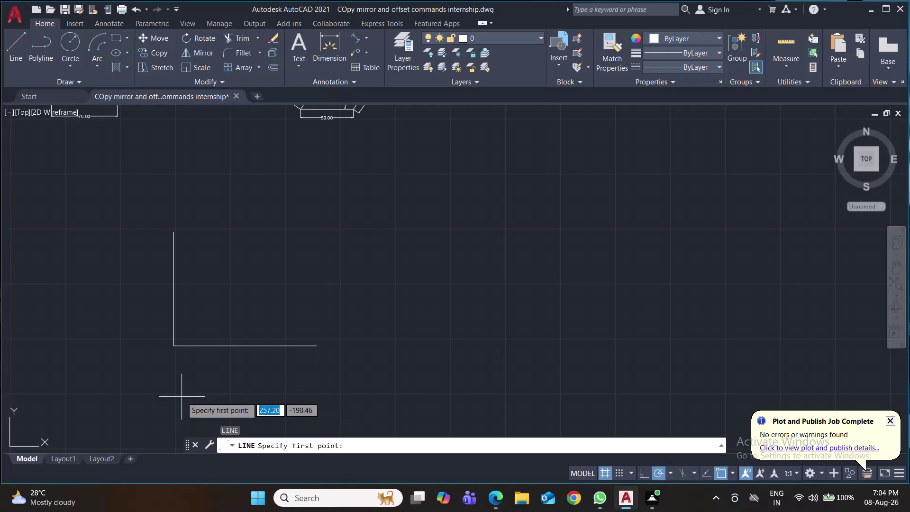
Draw a 50-unit line at 30° from the corner of the right-angle lines.
click(170, 347)
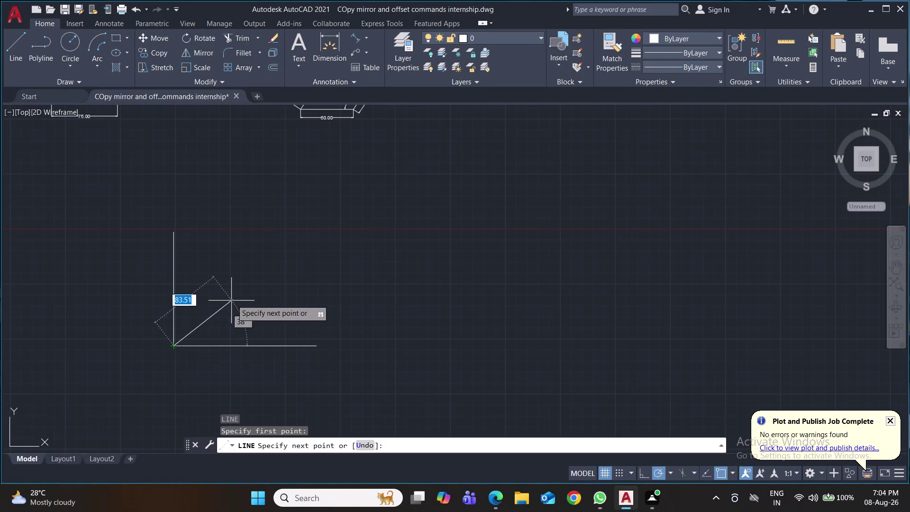
text(@)
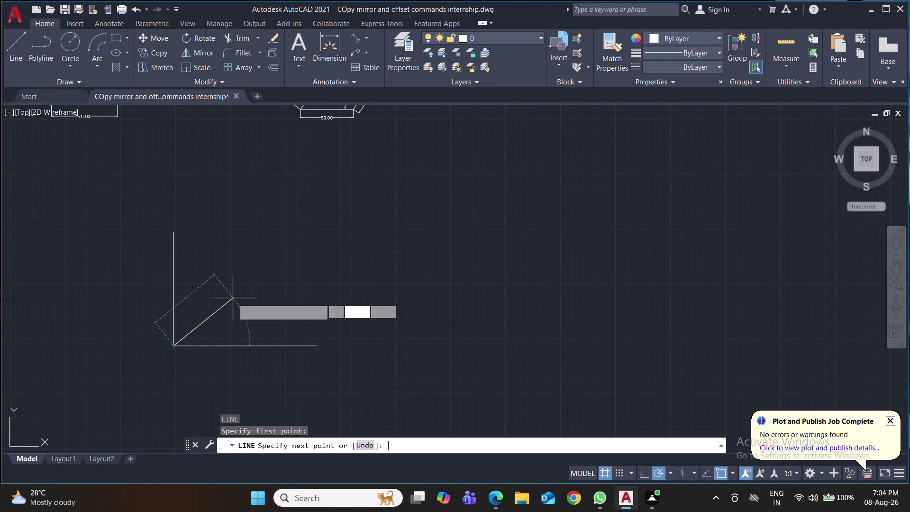
text(50)
key(Tab)
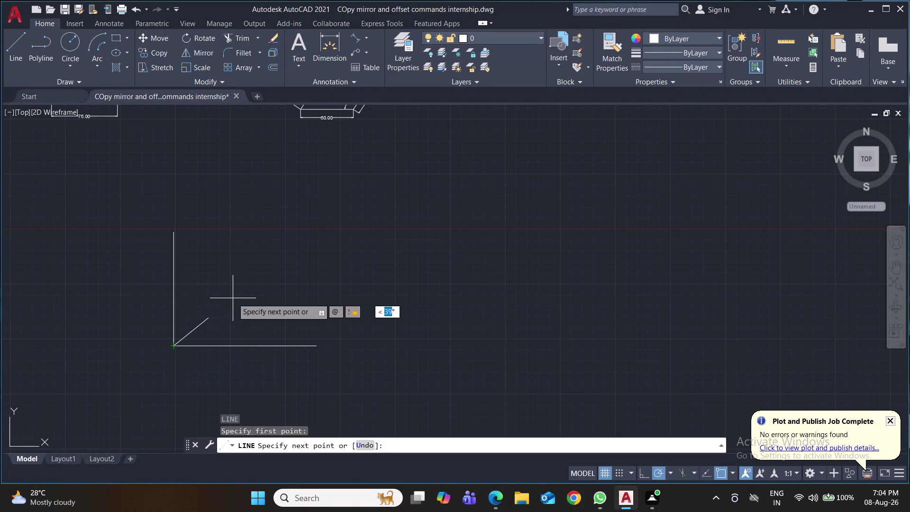
text(30)
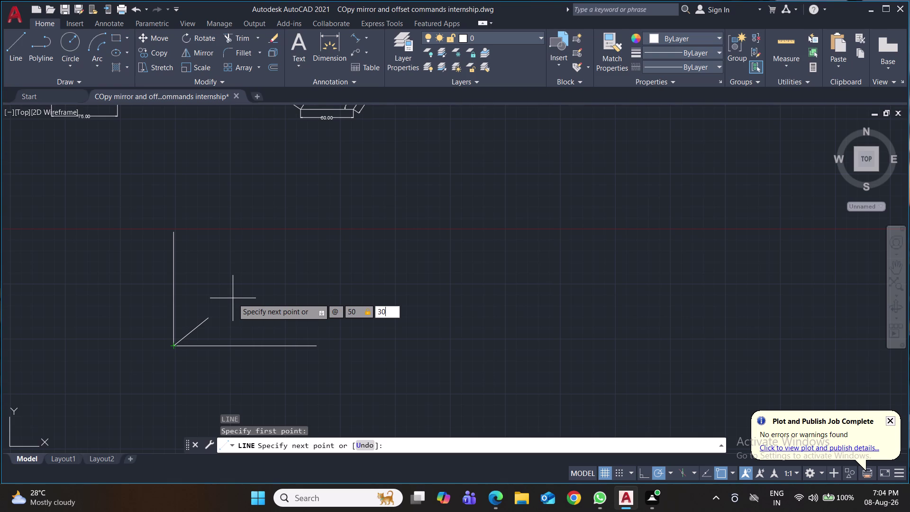
key(Return)
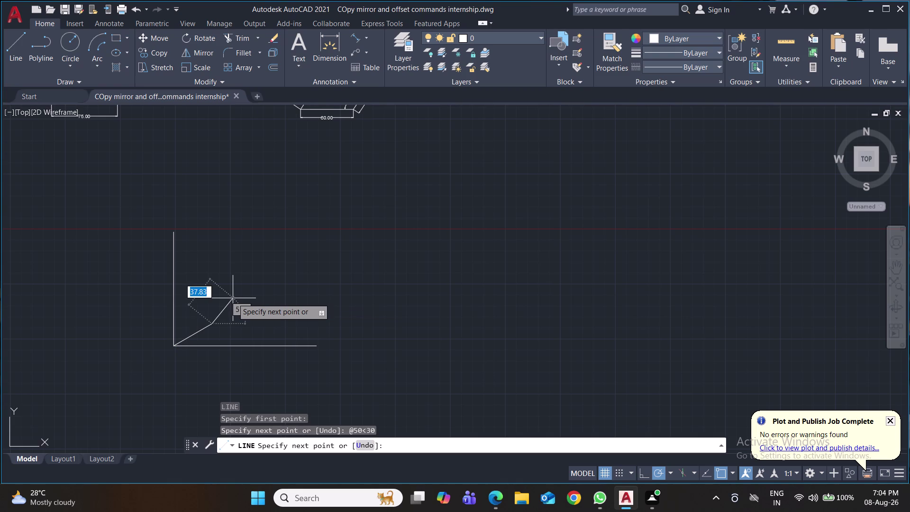
key(Return)
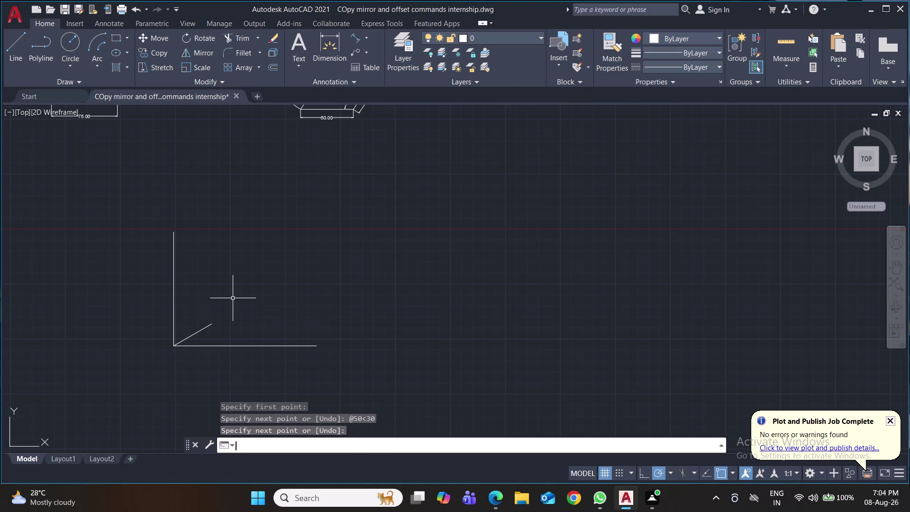
click(369, 39)
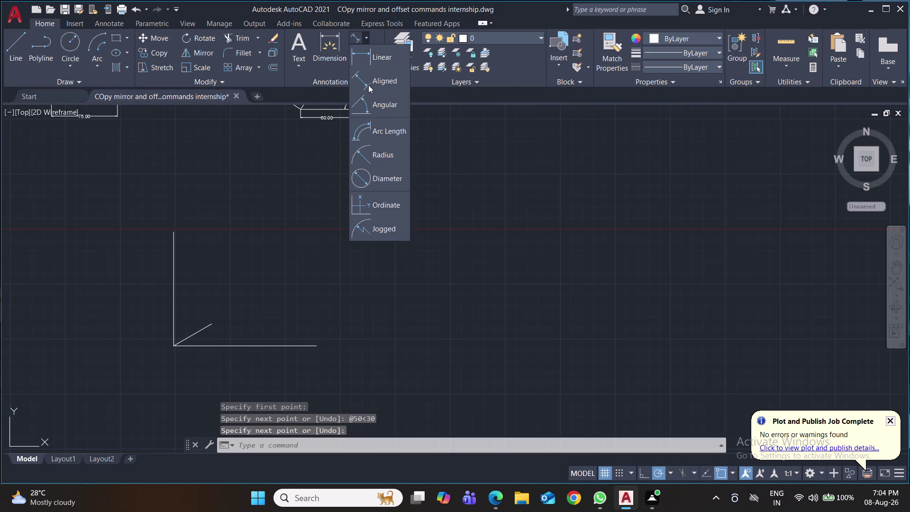
Add a 30° angular dimension between the slanted and horizontal lines.
click(369, 108)
click(203, 330)
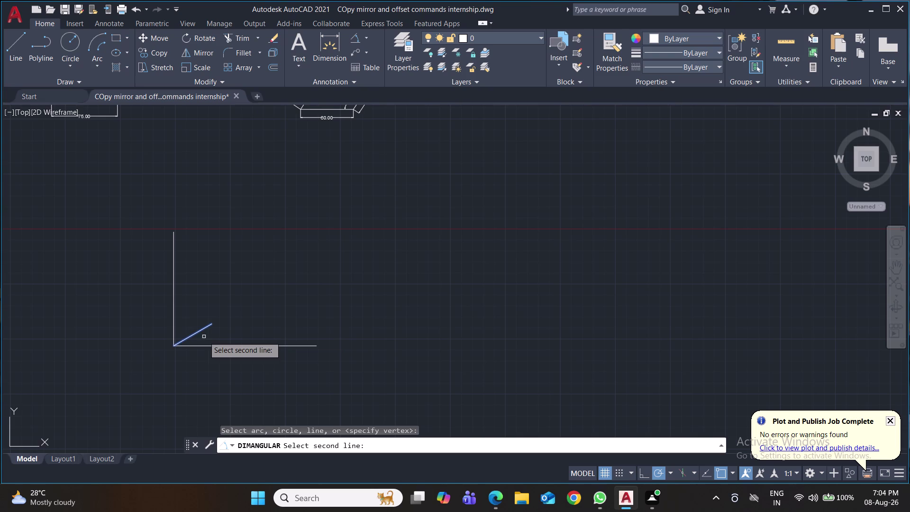
click(207, 347)
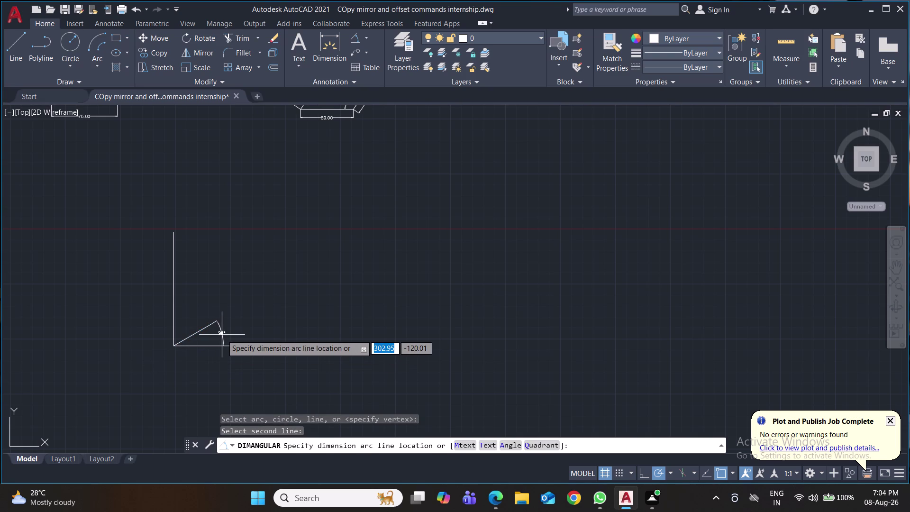
click(222, 334)
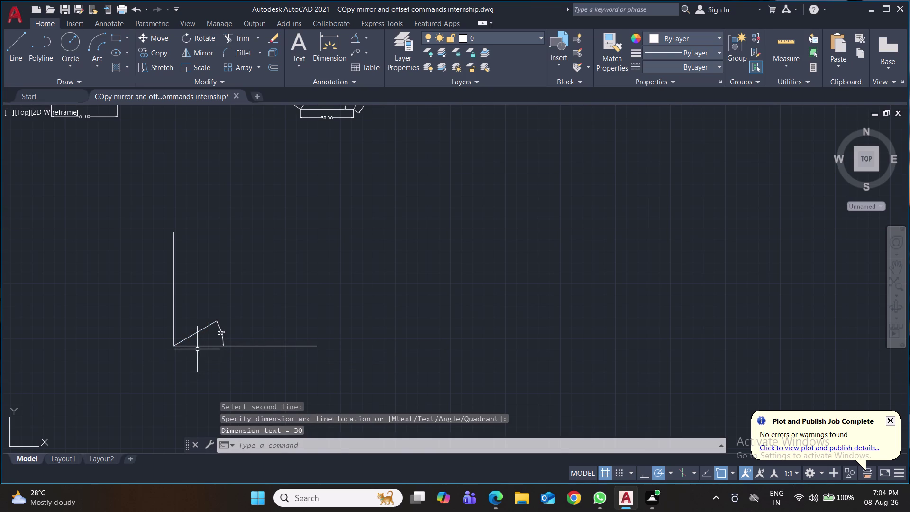
Add a 60° angular dimension between the slanted and vertical lines, then save.
key(space)
click(197, 331)
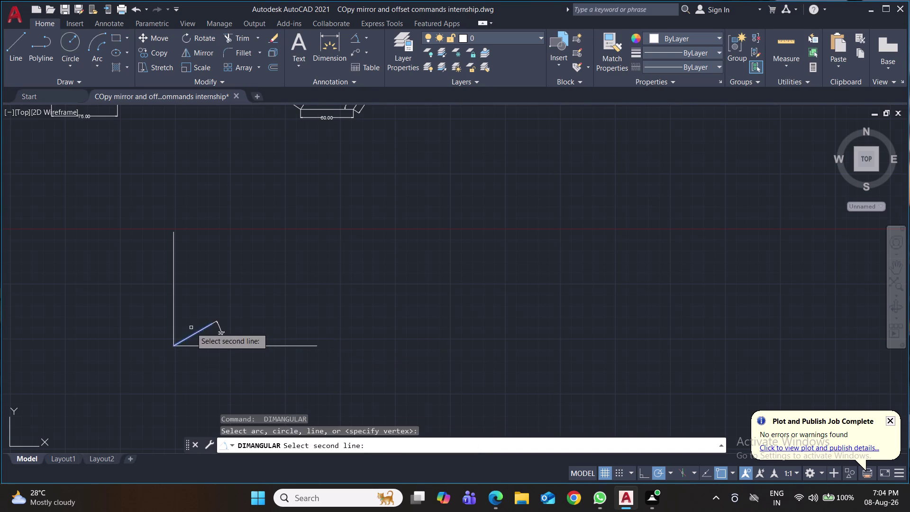
click(175, 316)
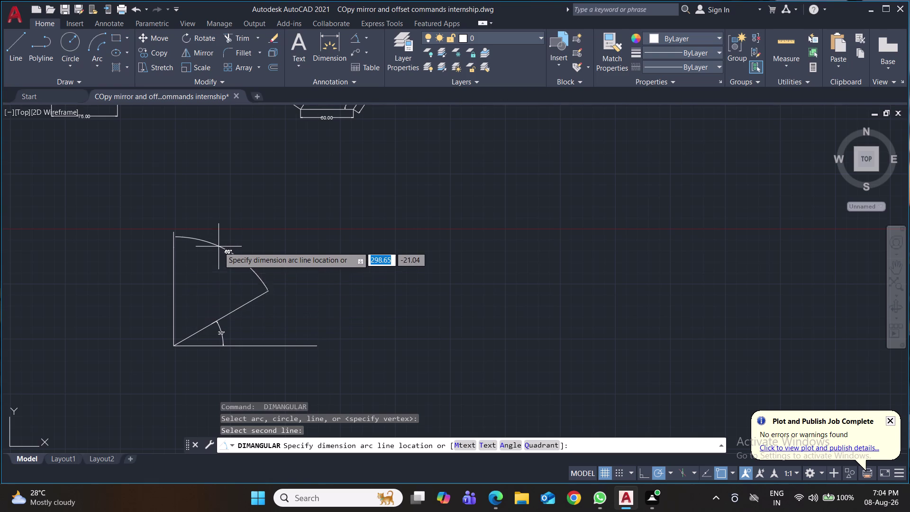
click(230, 229)
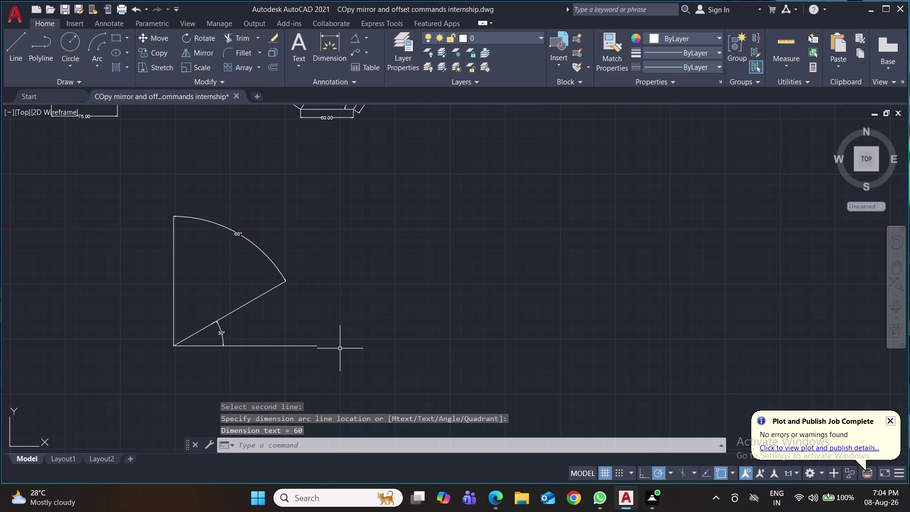
key(ctrl+s)
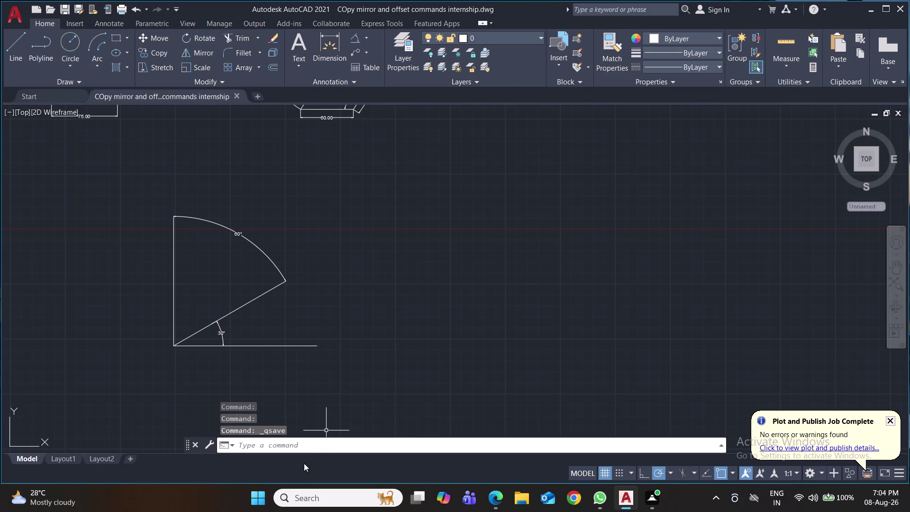
Delete the horizontal line of the angle sketch.
middle_drag(388, 355, 431, 271)
click(356, 261)
key(BackSpace)
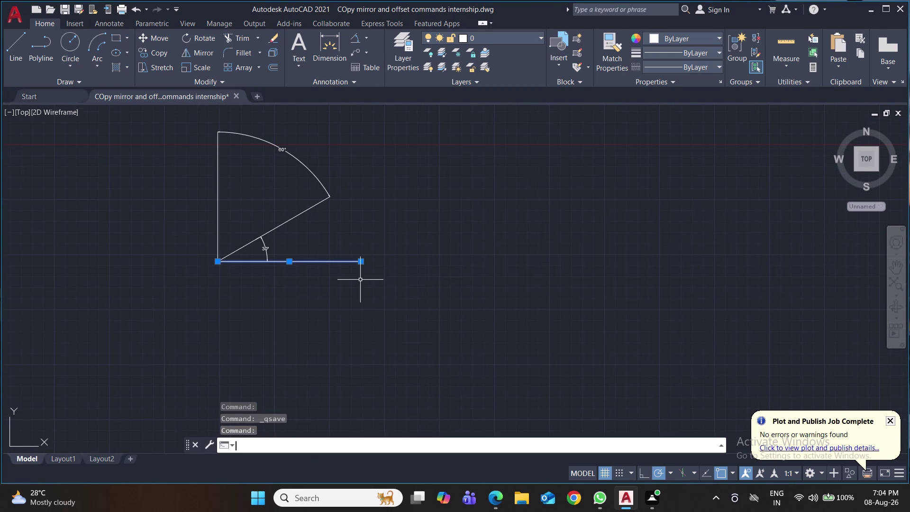
key(Delete)
key(Delete)
click(376, 285)
key(Delete)
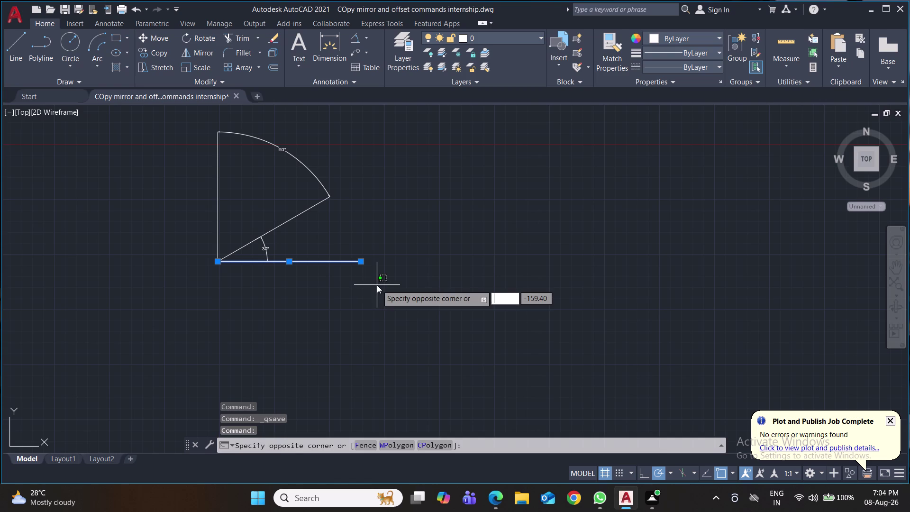
key(Escape)
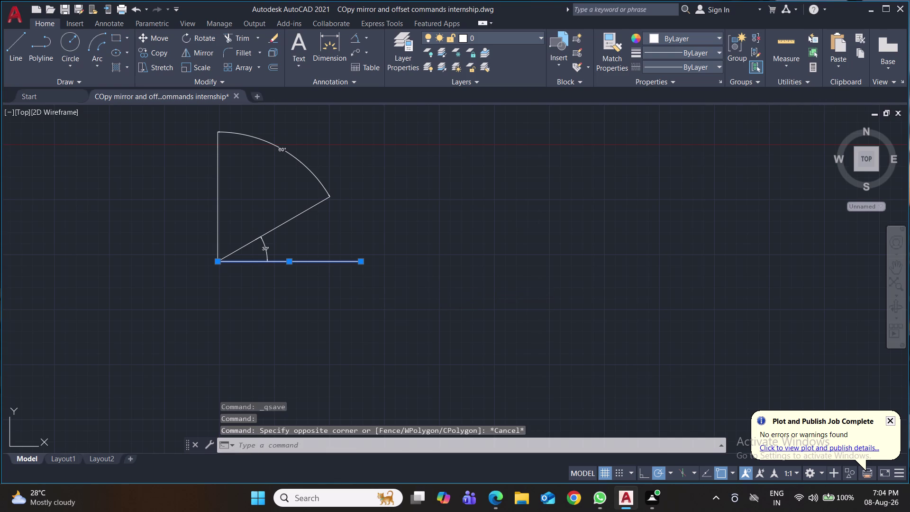
key(Delete)
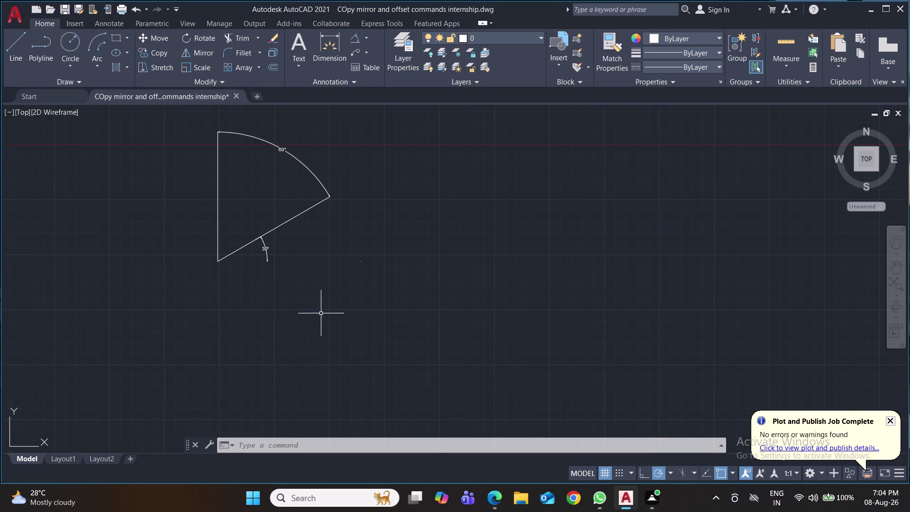
Window-select the rest of the angle sketch and its dimensions, and erase it.
middle_drag(296, 320, 446, 296)
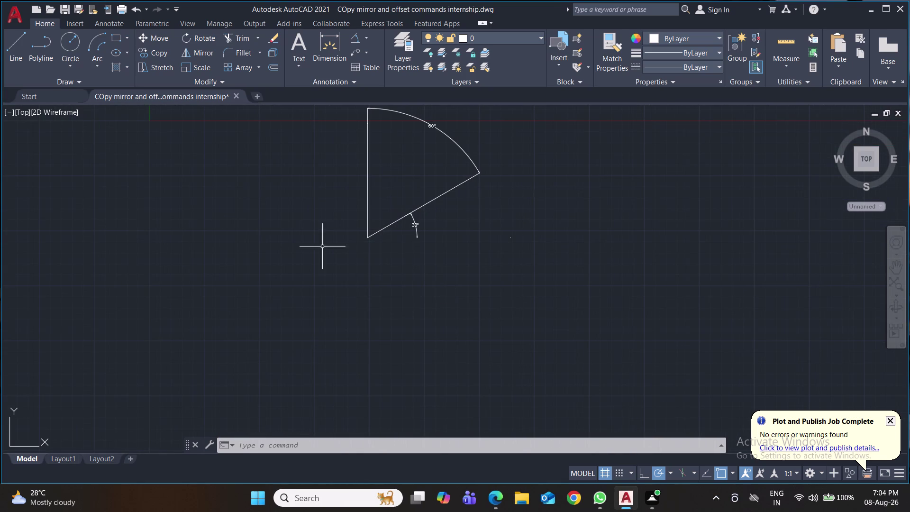
click(24, 47)
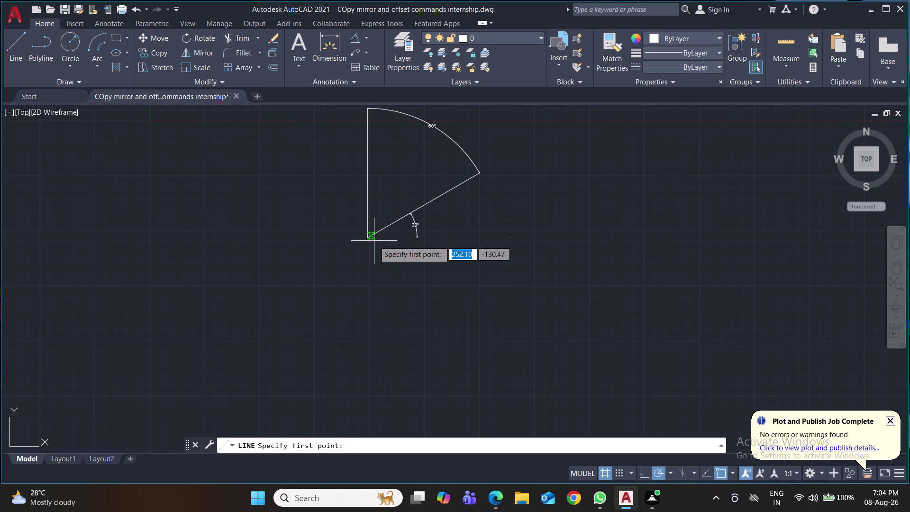
click(366, 238)
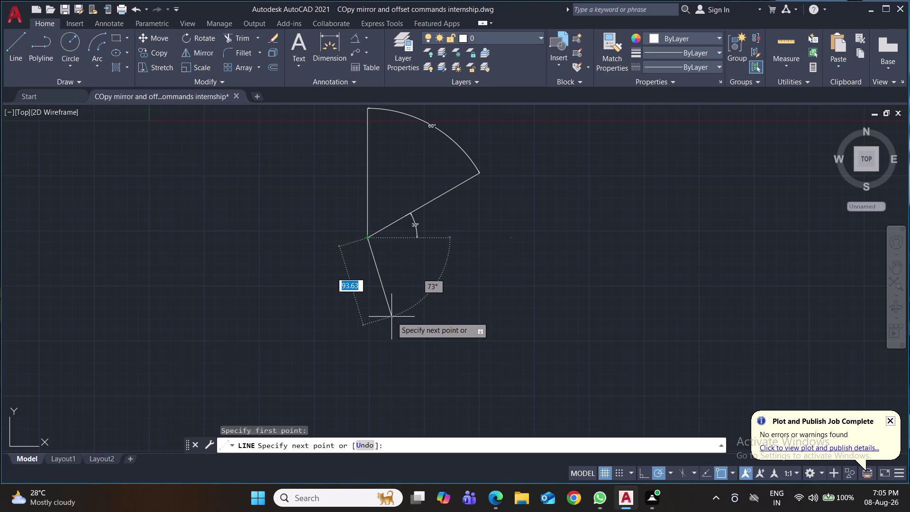
key(Escape)
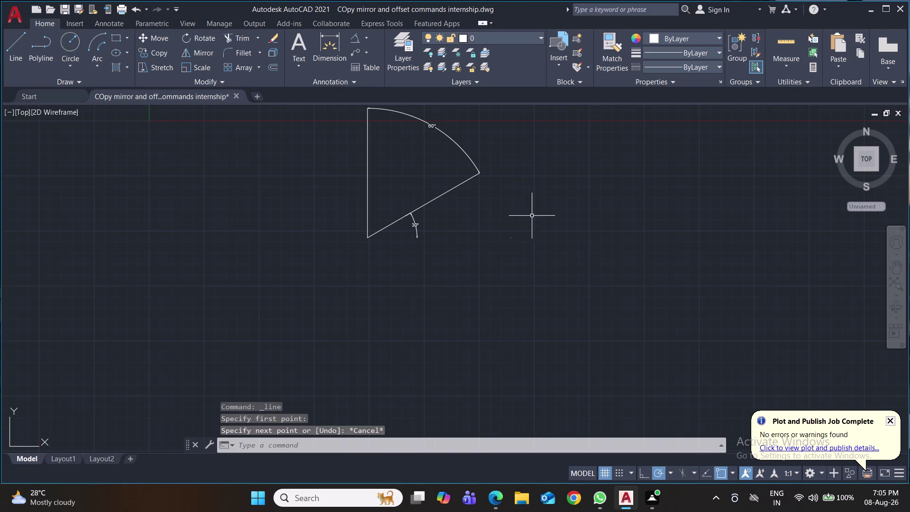
middle_drag(515, 174, 519, 365)
middle_drag(521, 331, 510, 278)
drag(509, 238, 508, 247)
click(305, 362)
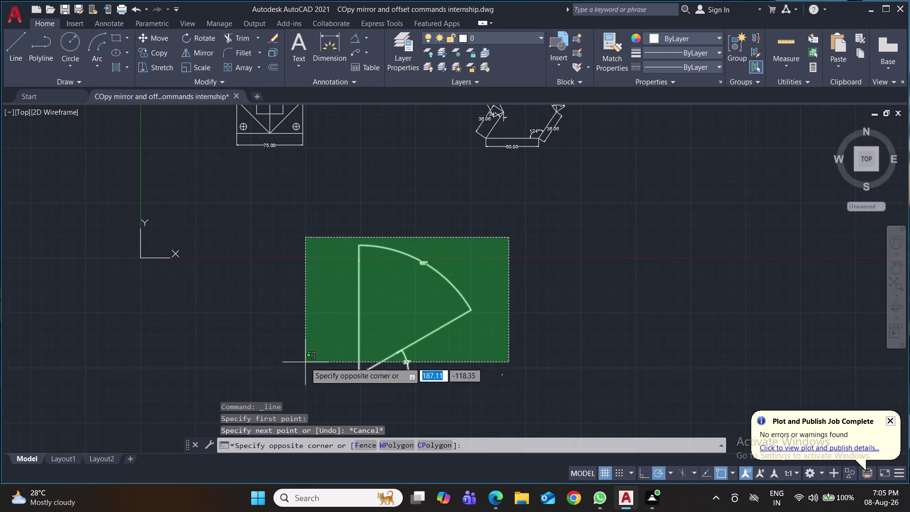
key(Delete)
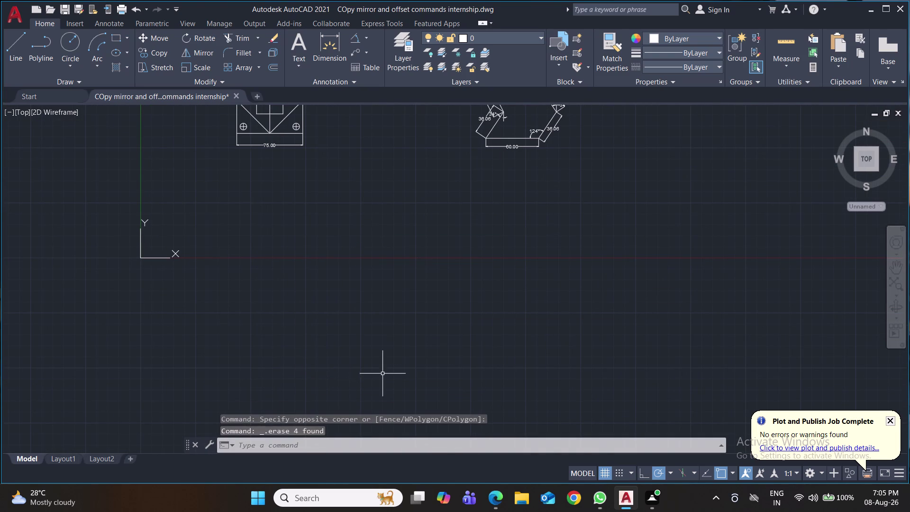
Draw a new vertical line with a horizontal line extending right from its bottom.
middle_drag(386, 374, 345, 308)
middle_drag(405, 335, 400, 322)
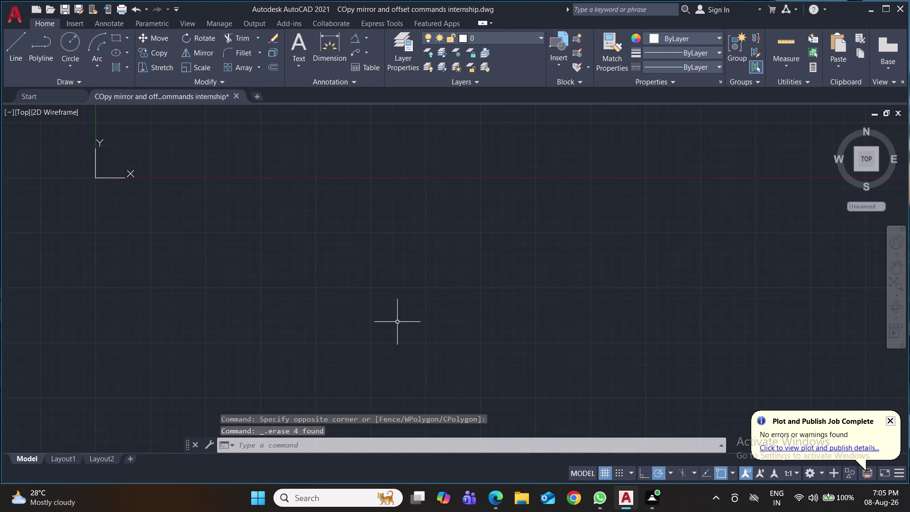
key(l)
key(Return)
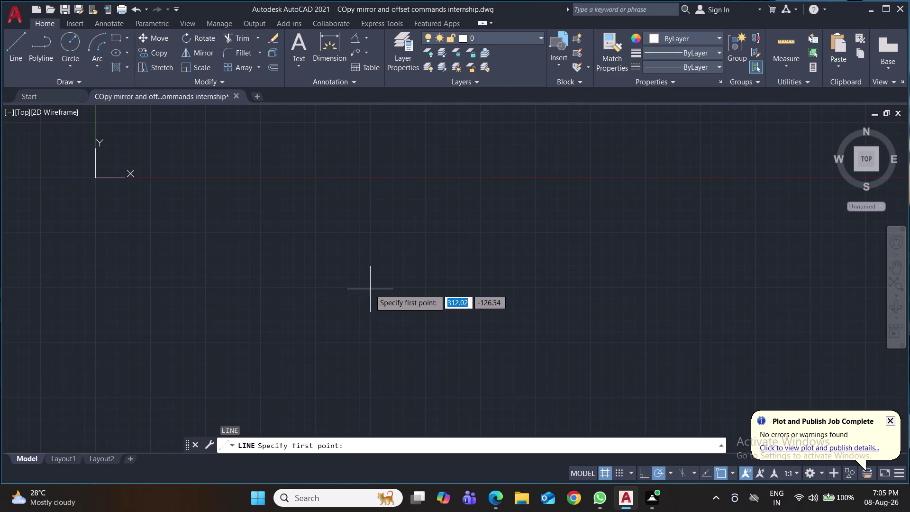
click(369, 289)
click(374, 400)
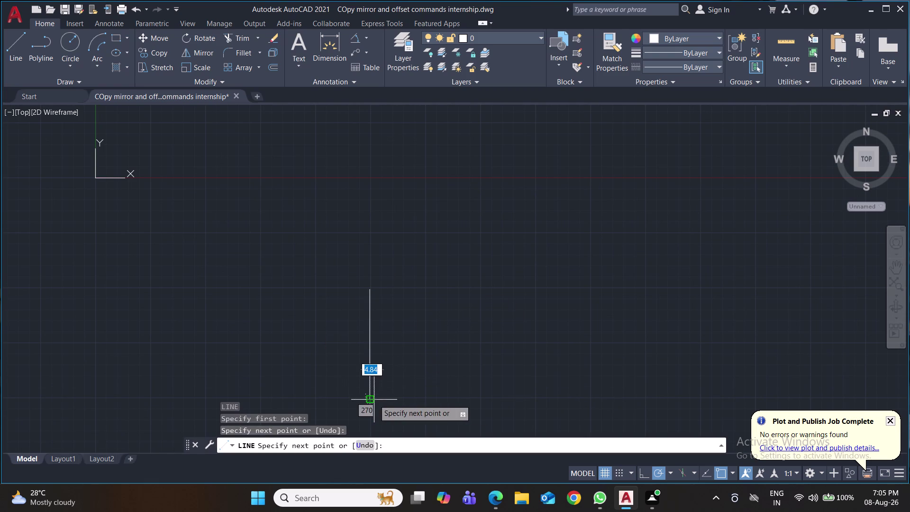
click(485, 397)
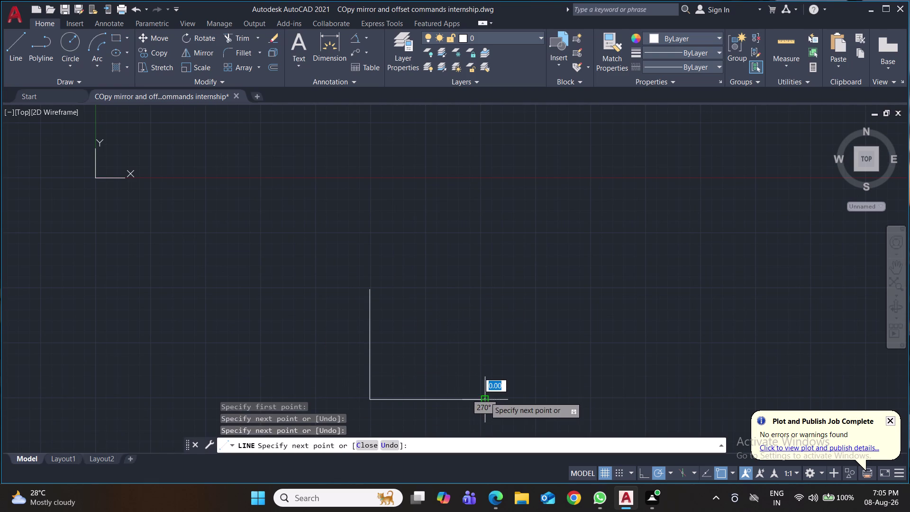
key(Return)
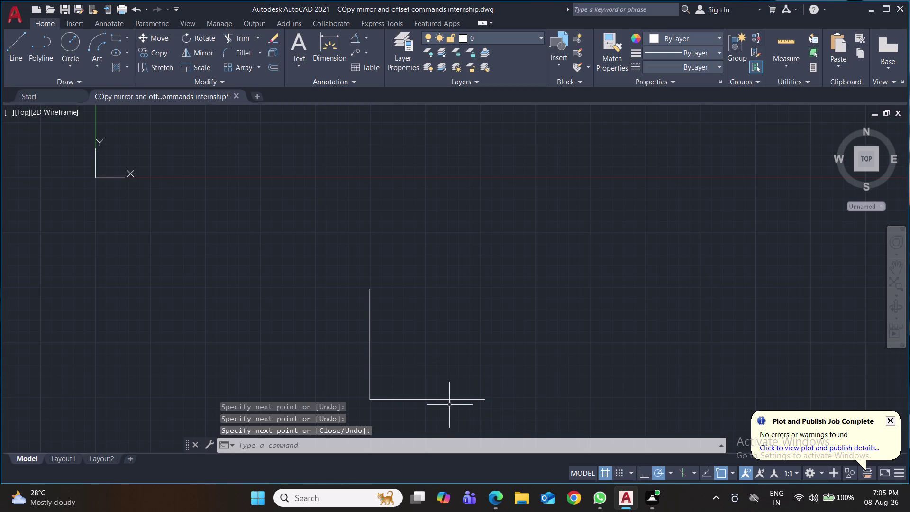
key(l)
key(Return)
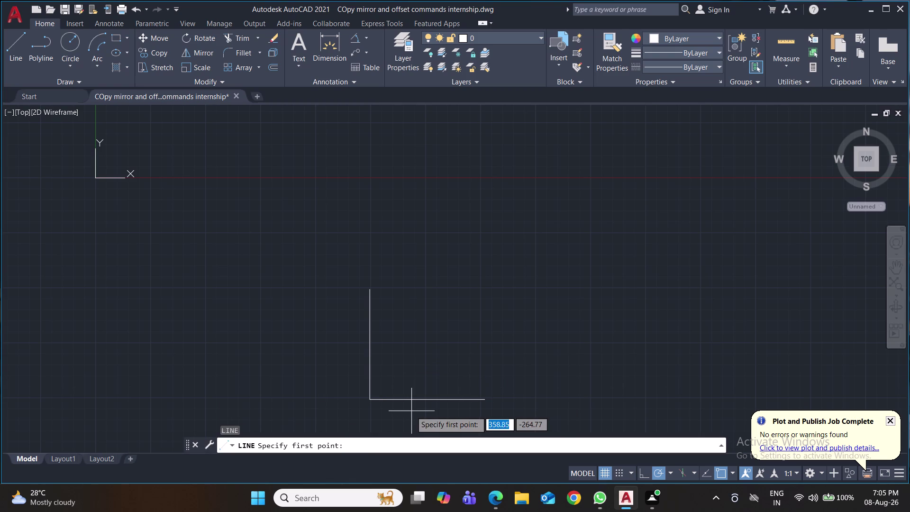
click(372, 398)
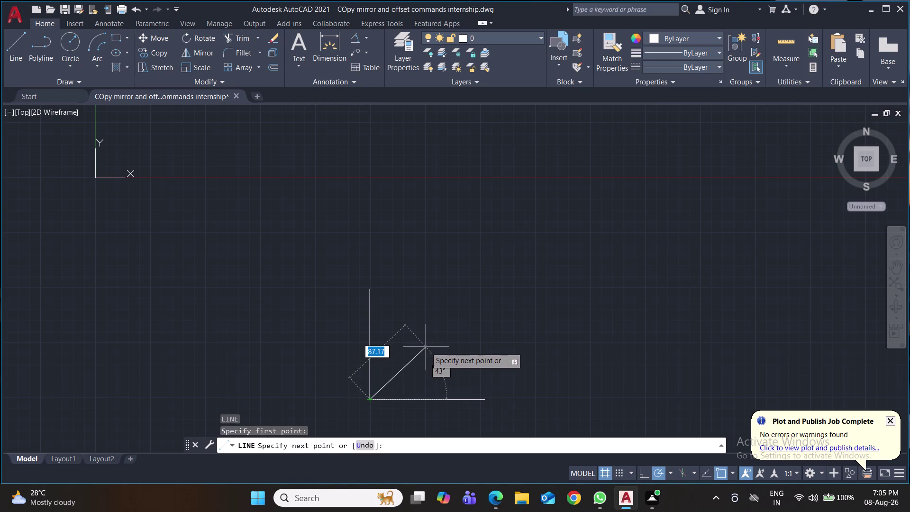
key(shift+at)
text(51)
key(Tab)
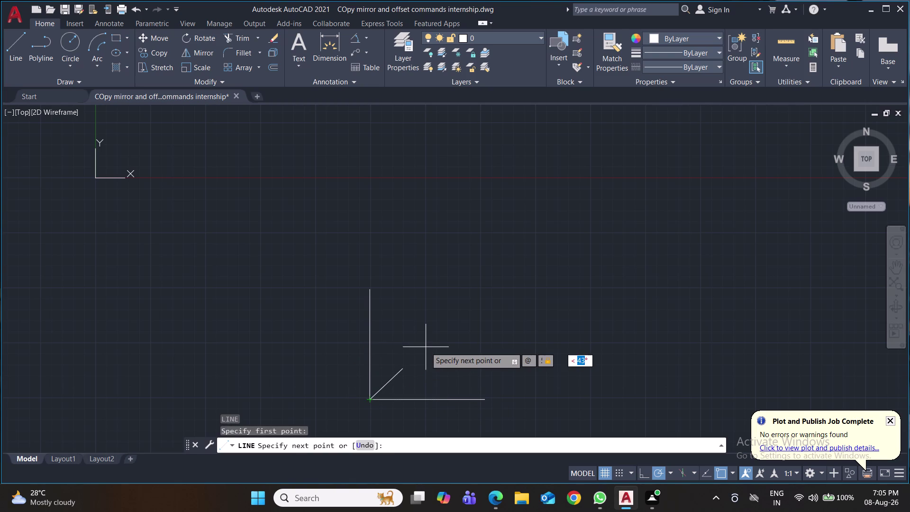
text(30)
key(Return)
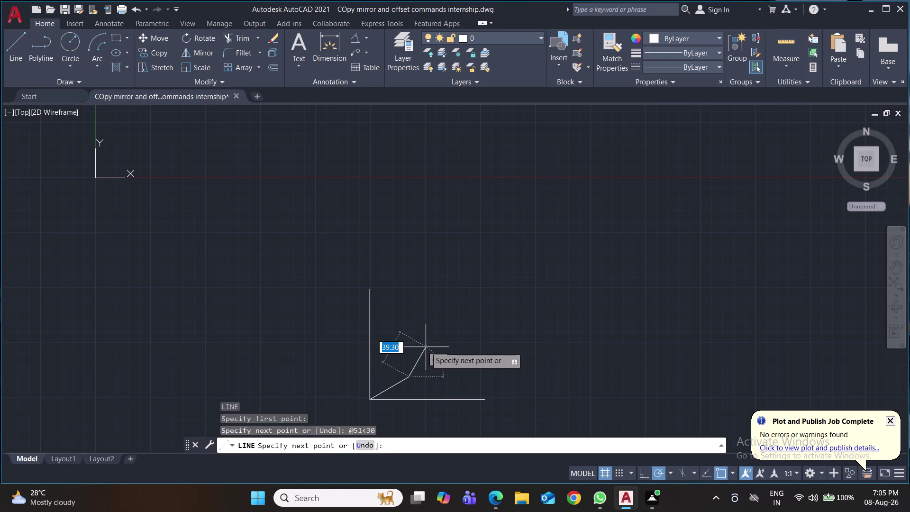
key(Return)
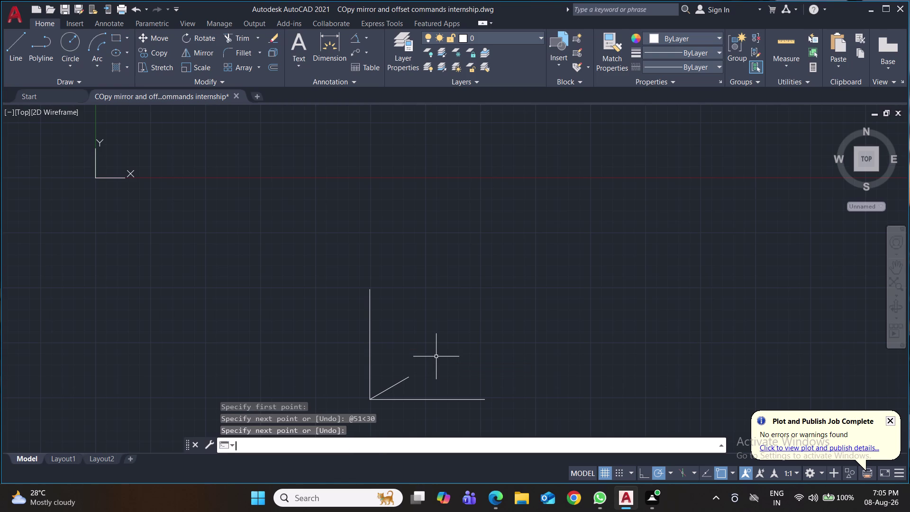
scroll(up, 3)
middle_drag(440, 381, 408, 267)
Label the slanted line with an aligned dimension reading 51.00.
scroll(up, 3)
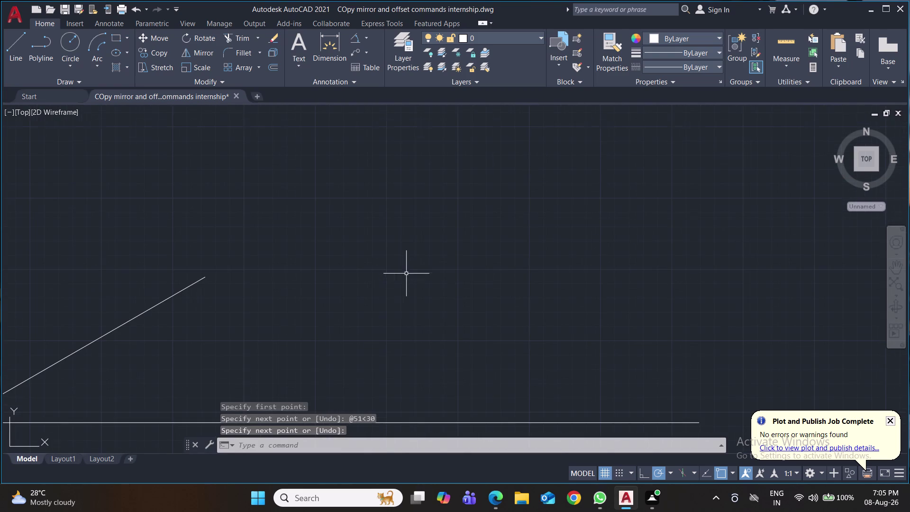
middle_drag(356, 304, 455, 282)
scroll(down, 3)
middle_click(456, 283)
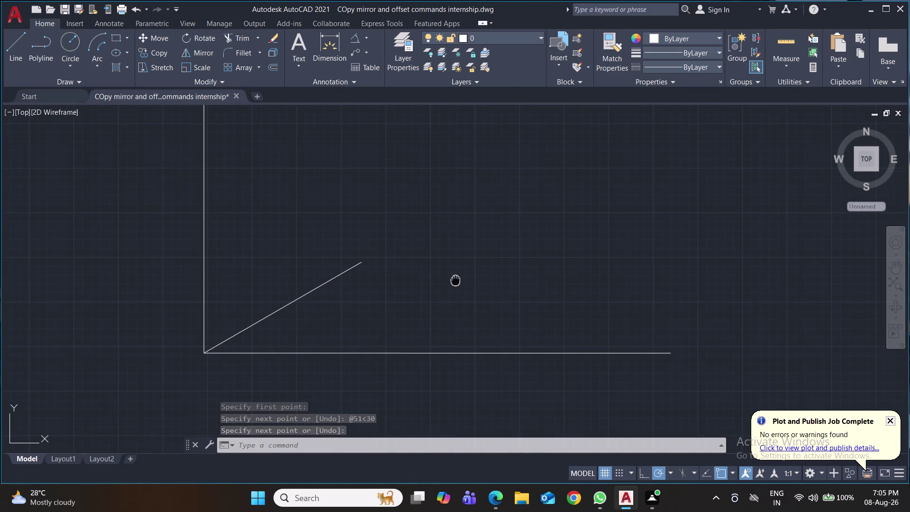
click(367, 36)
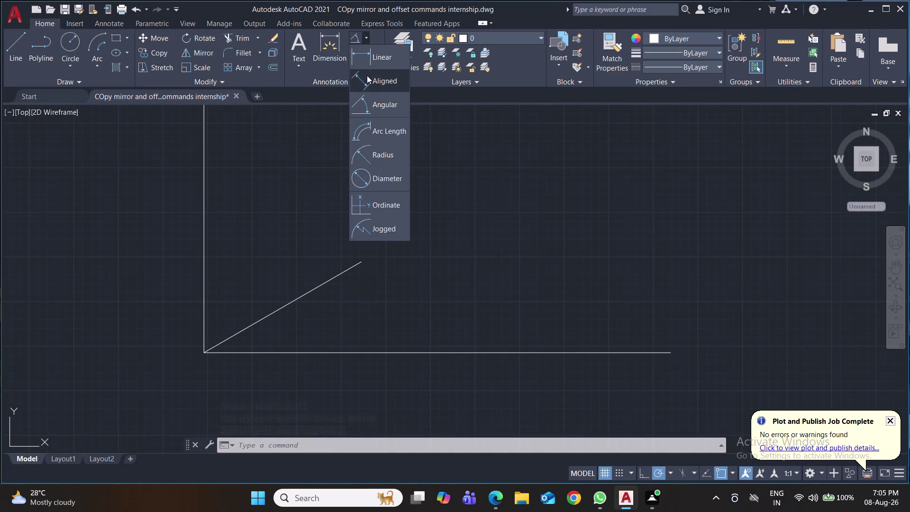
click(369, 79)
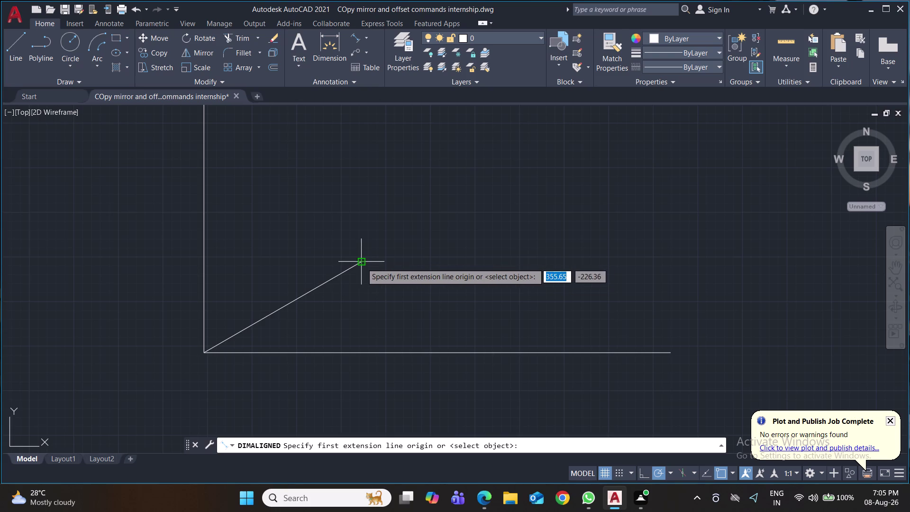
click(361, 263)
click(202, 352)
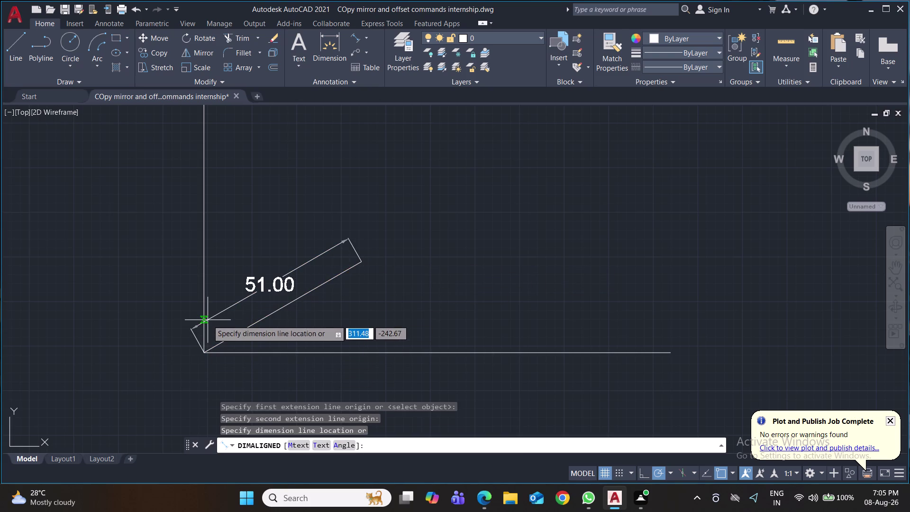
click(208, 320)
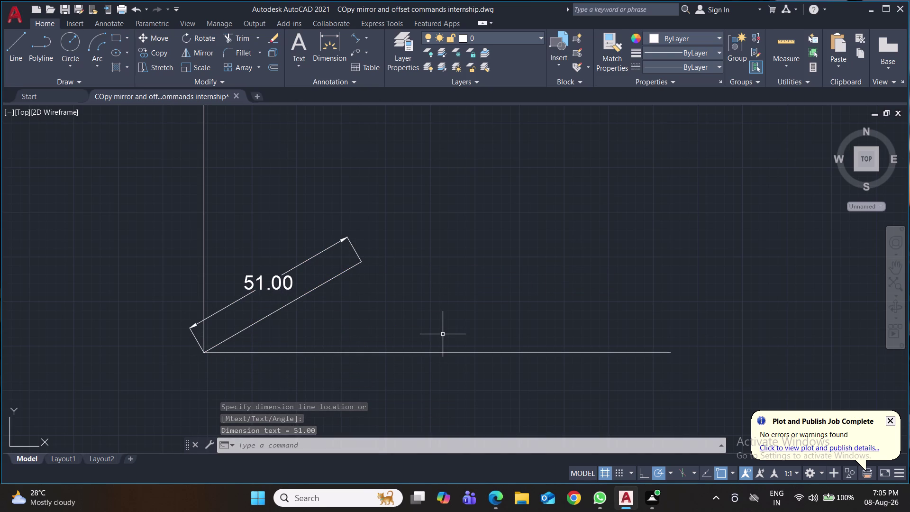
Cancel an OFFSET, then draw a radius-6 circle at the 51-unit line's upper end.
text(of)
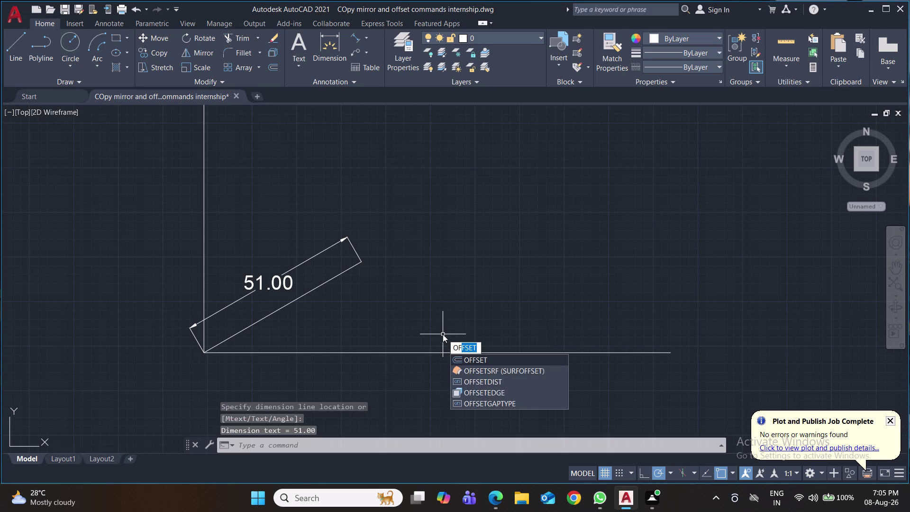
key(Return)
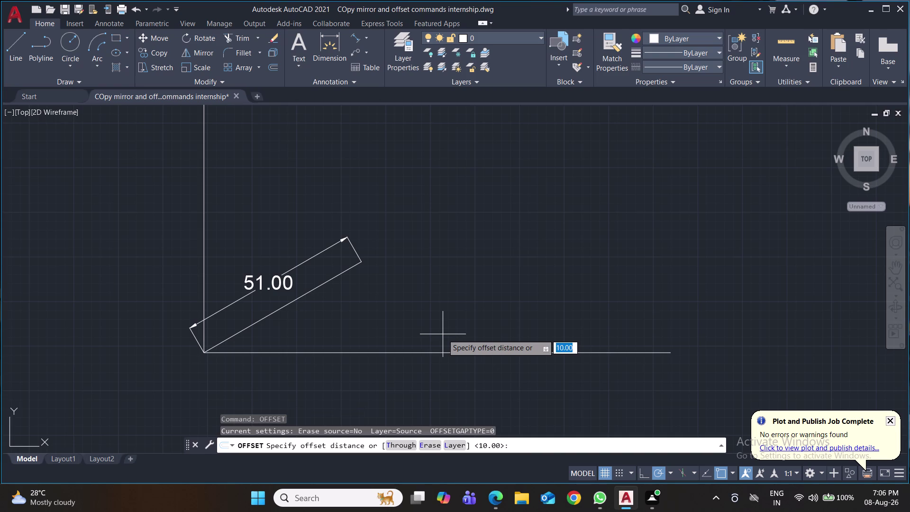
key(Escape)
key(c)
key(Return)
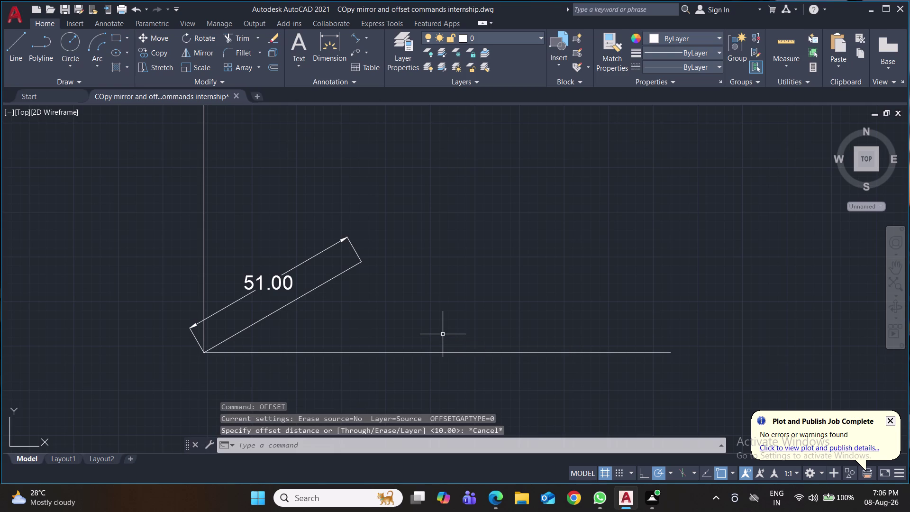
click(364, 261)
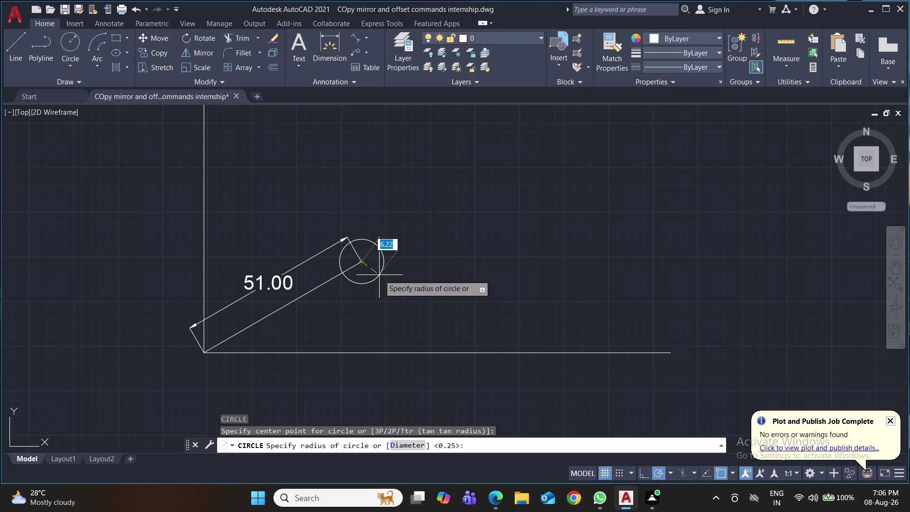
key(6)
key(Return)
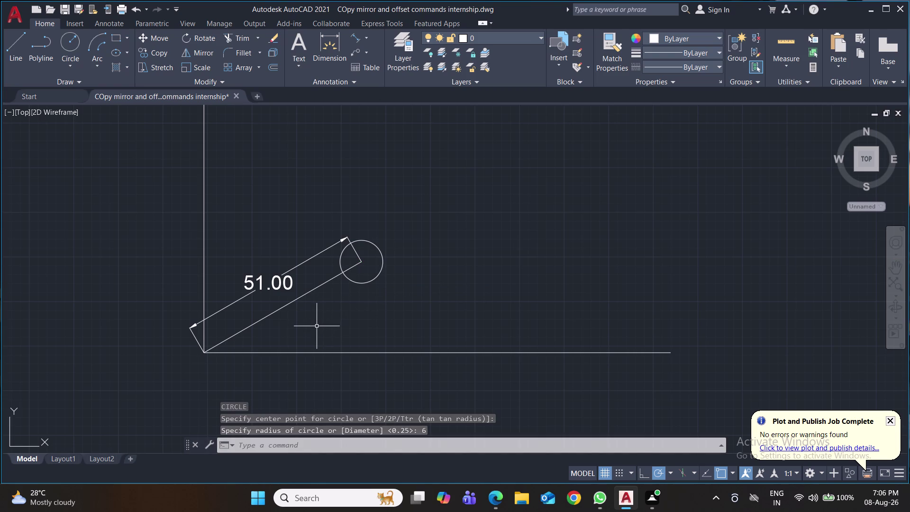
key(space)
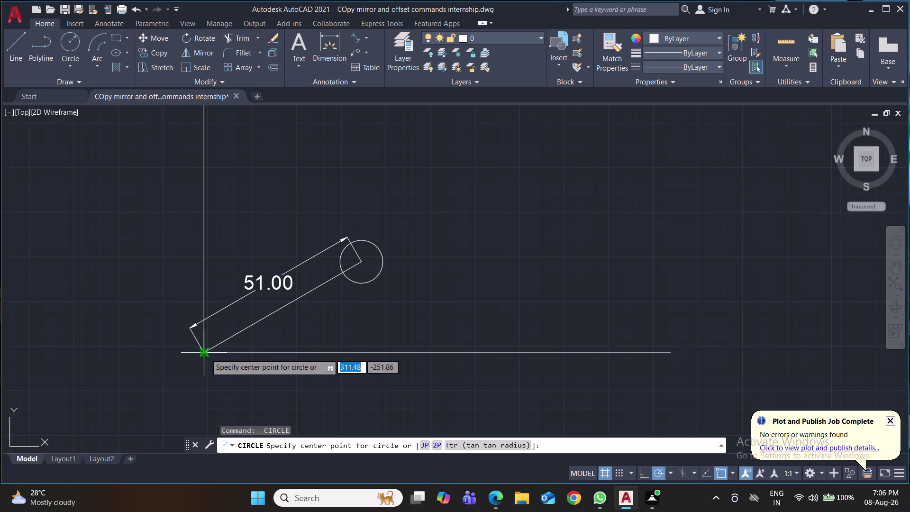
scroll(up, 3)
Draw a radius-6 circle centred on the corner at the line's lower end.
click(195, 361)
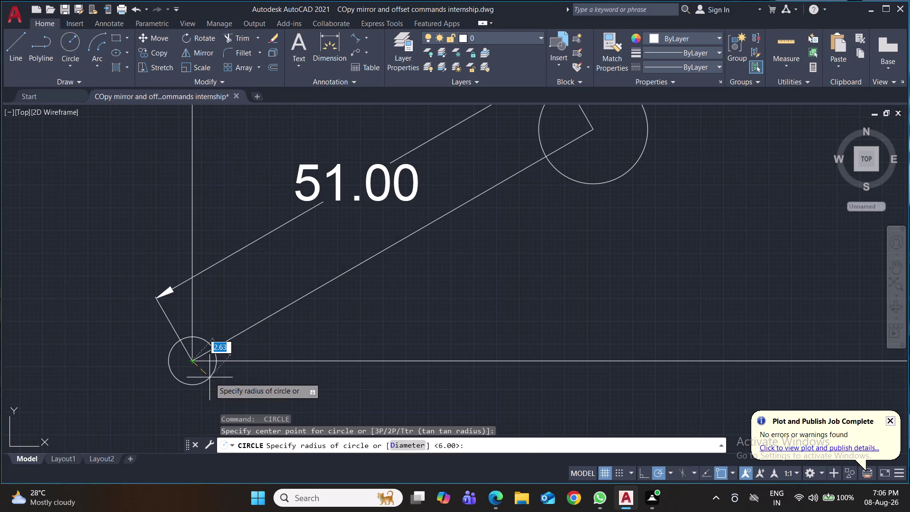
key(6)
key(Return)
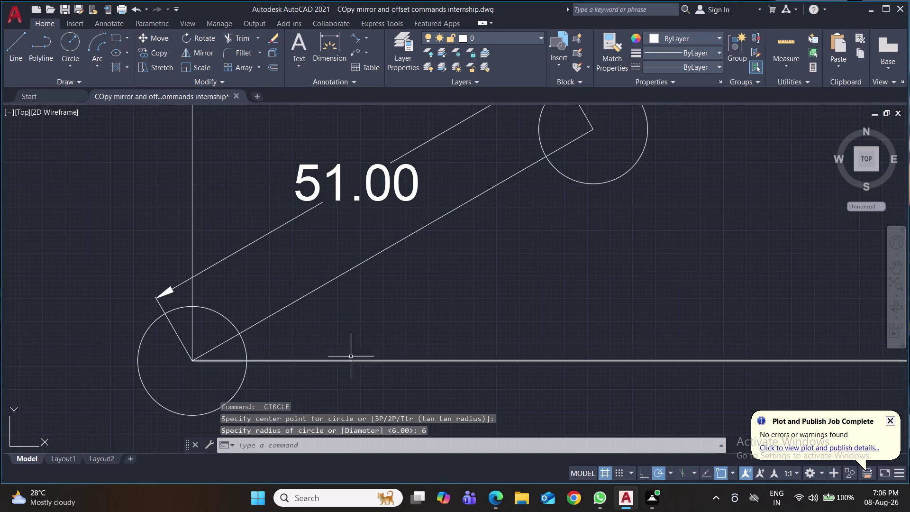
middle_drag(361, 348, 333, 309)
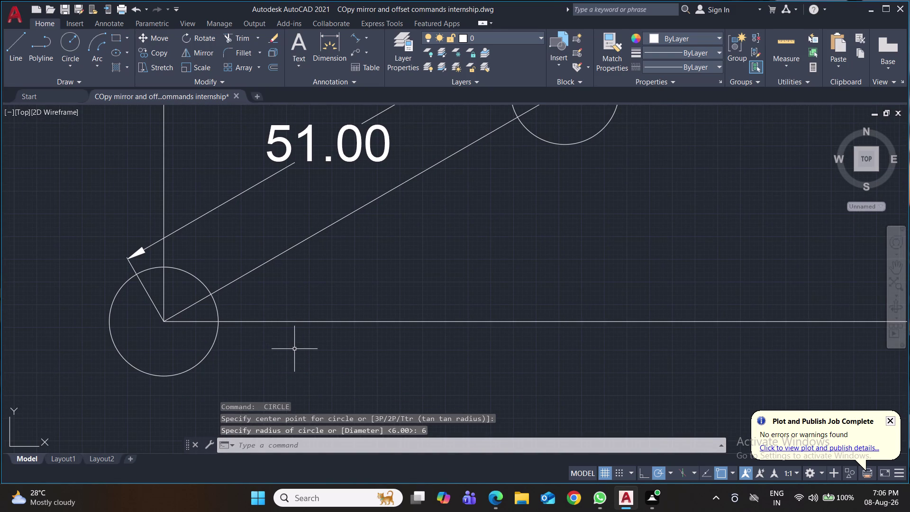
Start a line, pan and zoom to frame both circles, then cancel it.
click(17, 49)
middle_drag(354, 334, 342, 381)
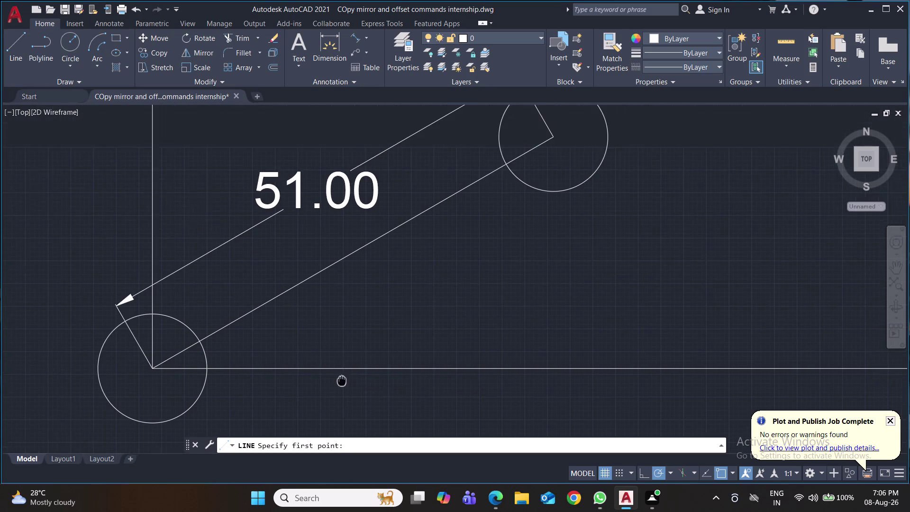
middle_drag(342, 381, 340, 381)
scroll(down, 3)
middle_drag(352, 401, 302, 367)
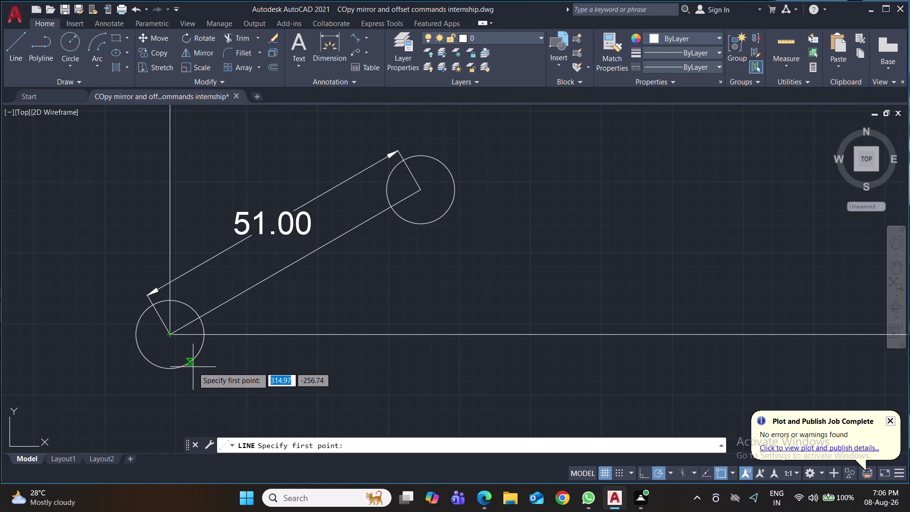
scroll(up, 3)
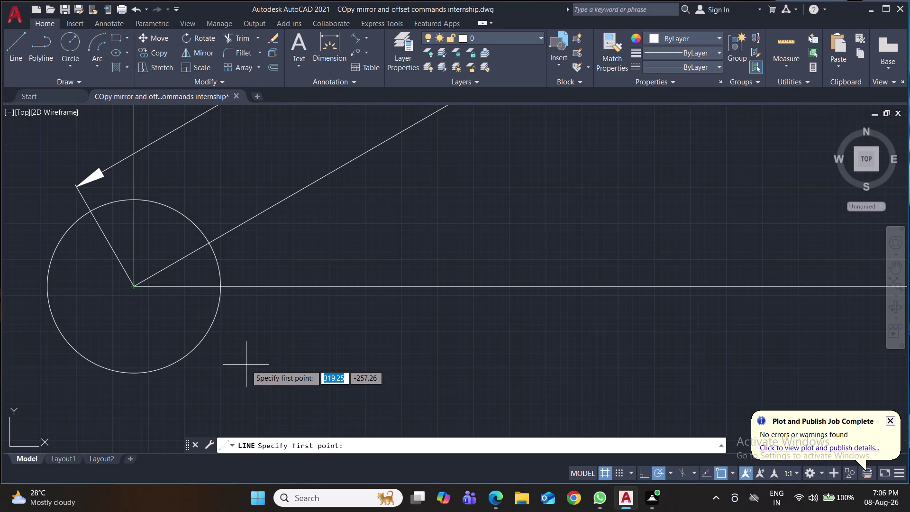
scroll(down, 3)
scroll(down, 3)
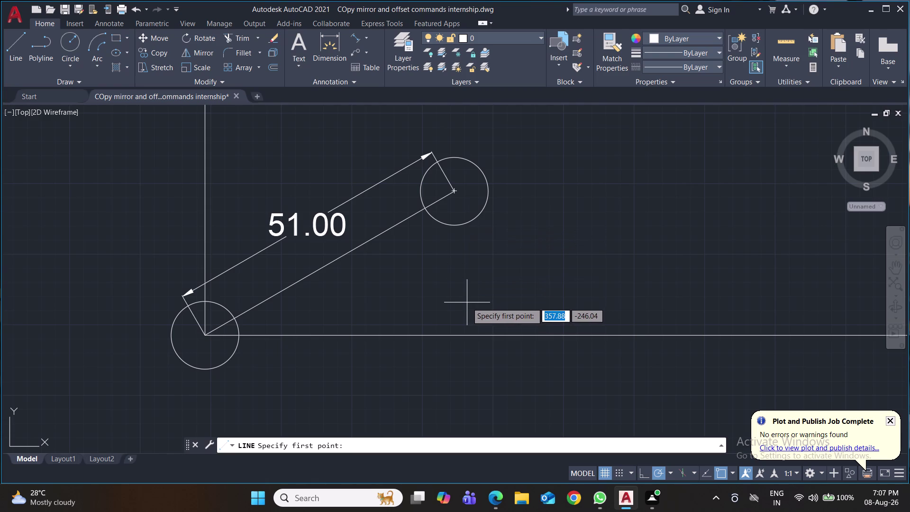
key(Escape)
Delete the vertical and horizontal reference lines and the 51.00 dimension.
click(471, 334)
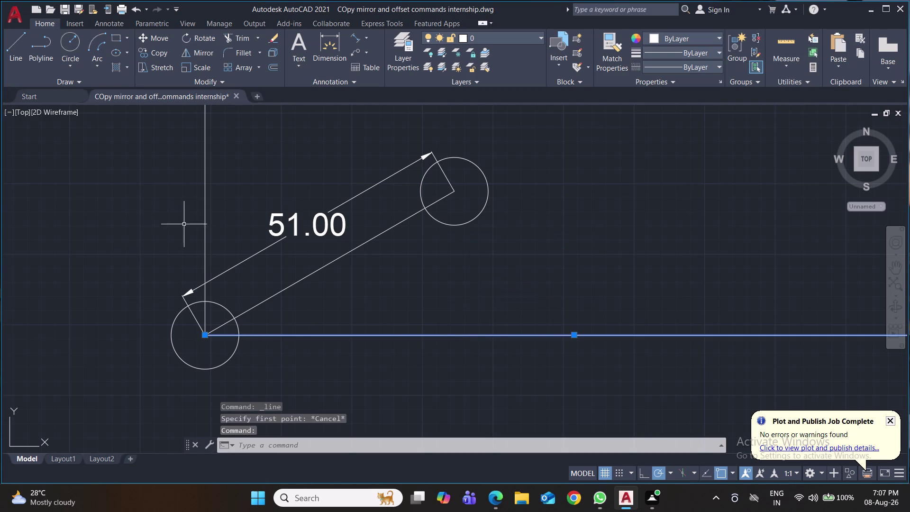
click(204, 223)
key(Delete)
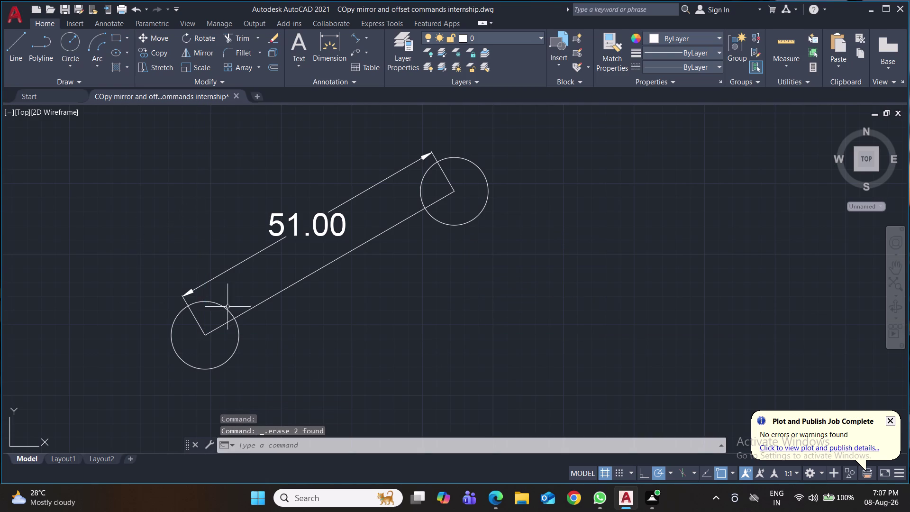
click(292, 231)
key(Delete)
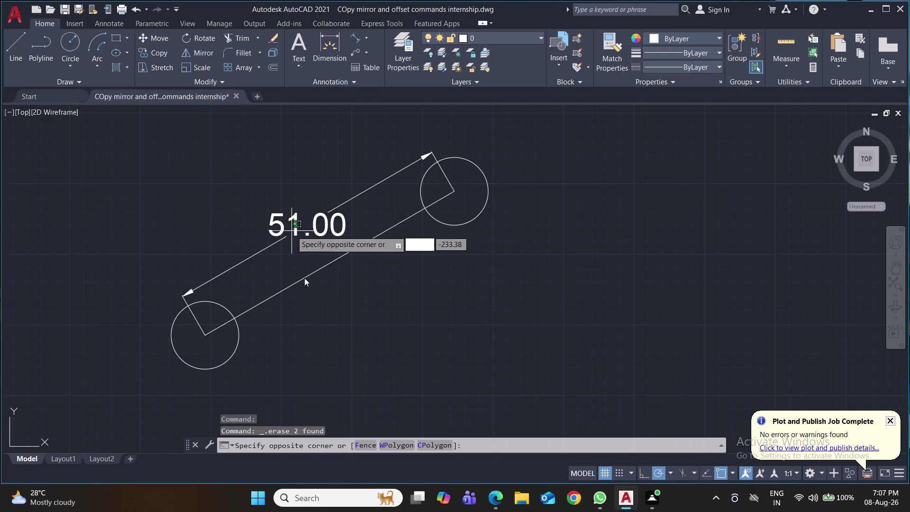
click(326, 221)
click(326, 221)
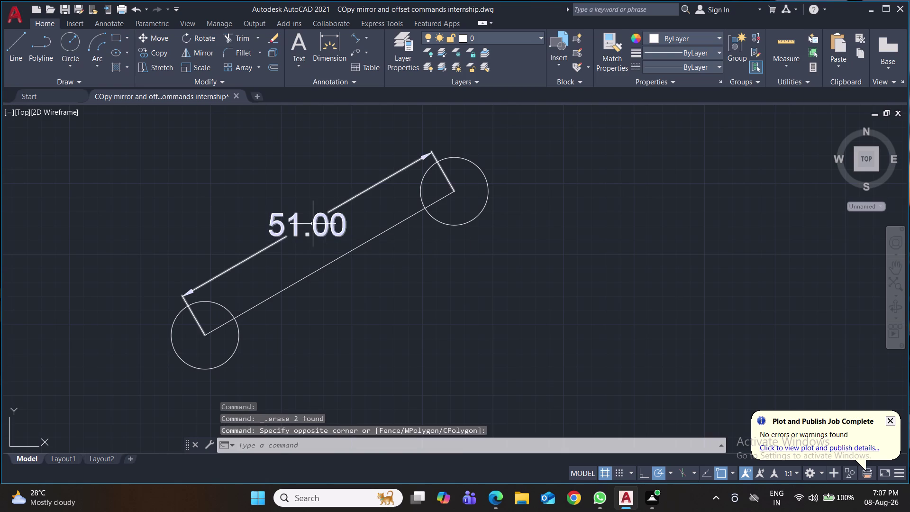
click(312, 224)
key(Delete)
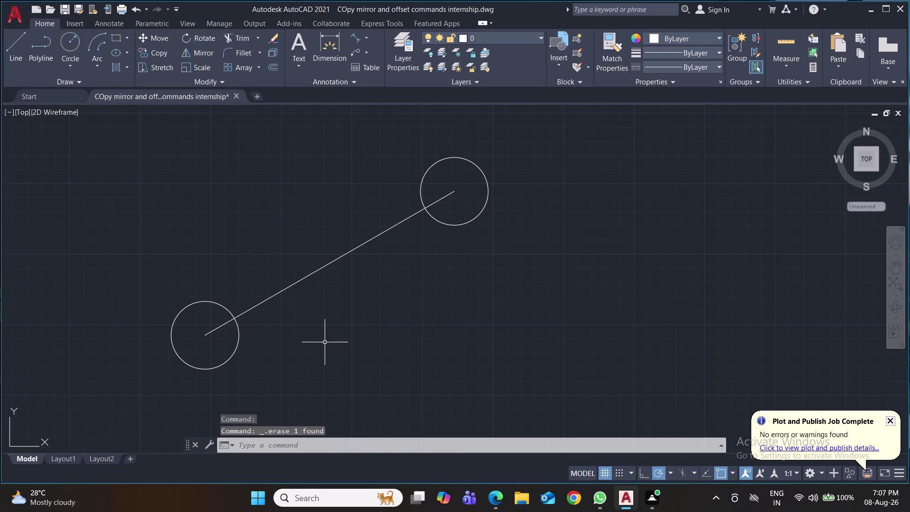
Draw a line joining the lower edges of the two circles.
middle_drag(457, 337, 446, 325)
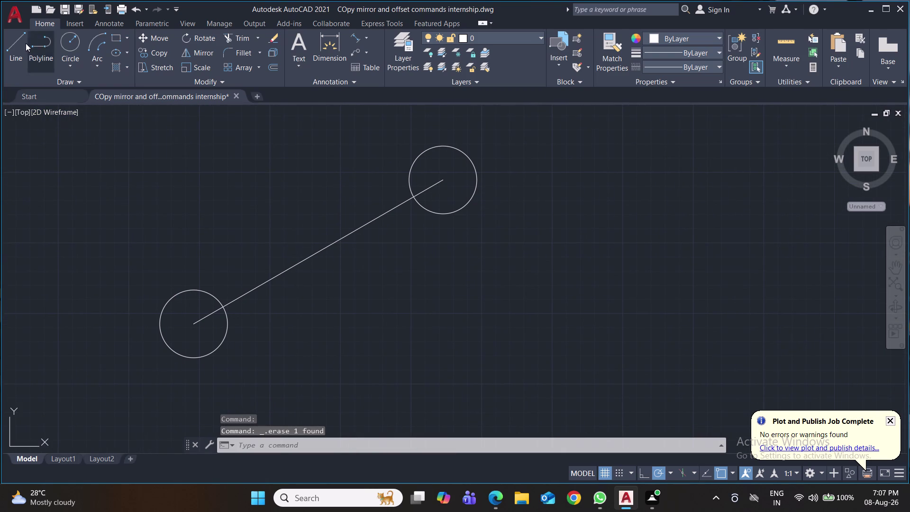
click(19, 43)
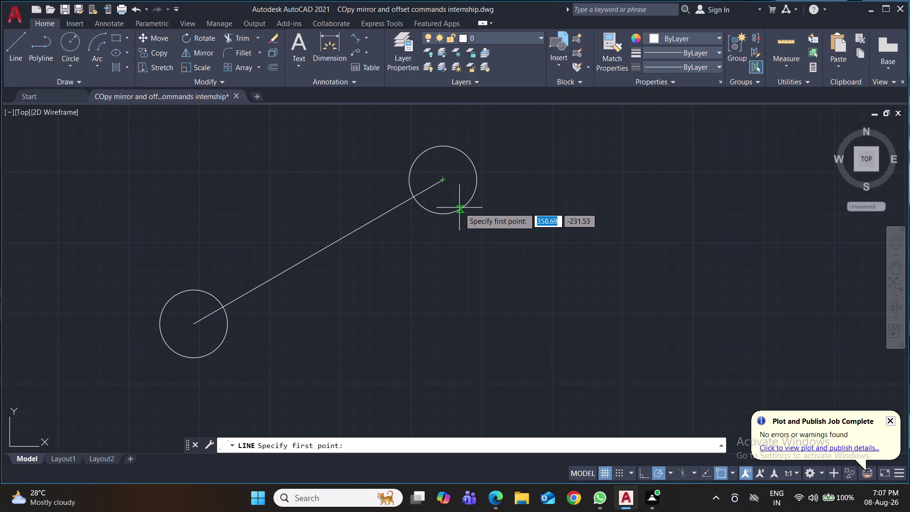
click(460, 210)
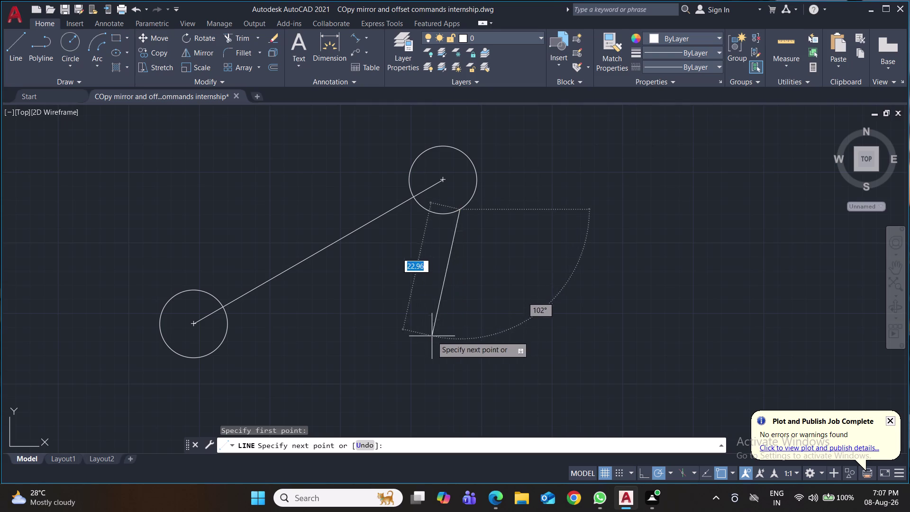
click(206, 357)
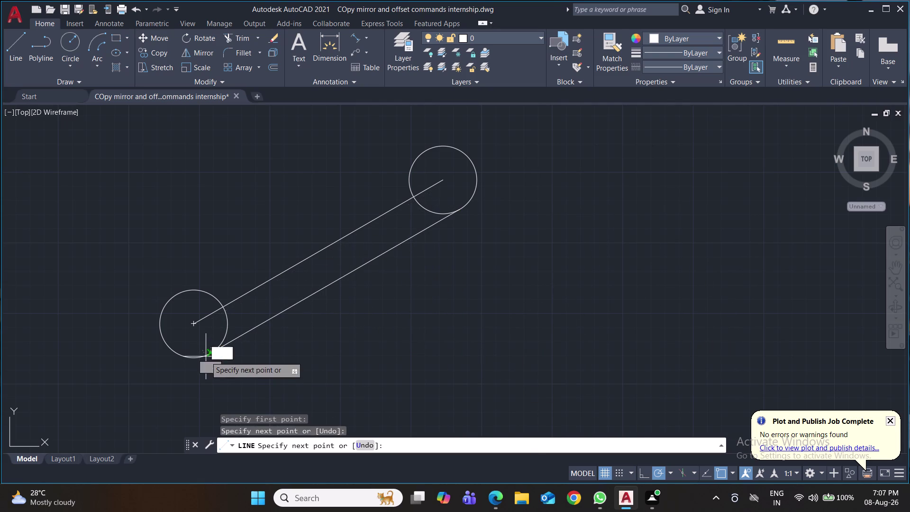
key(Return)
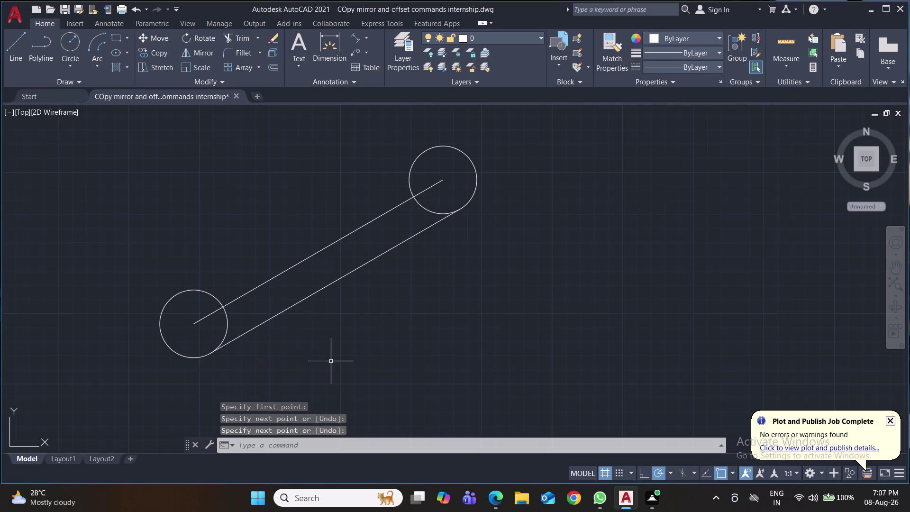
key(space)
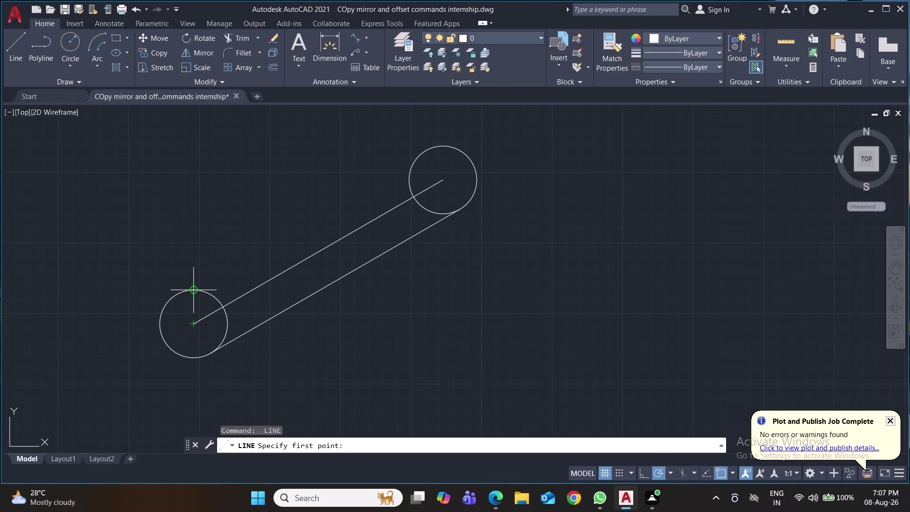
Draw a line joining the top edges of the two circles.
click(194, 290)
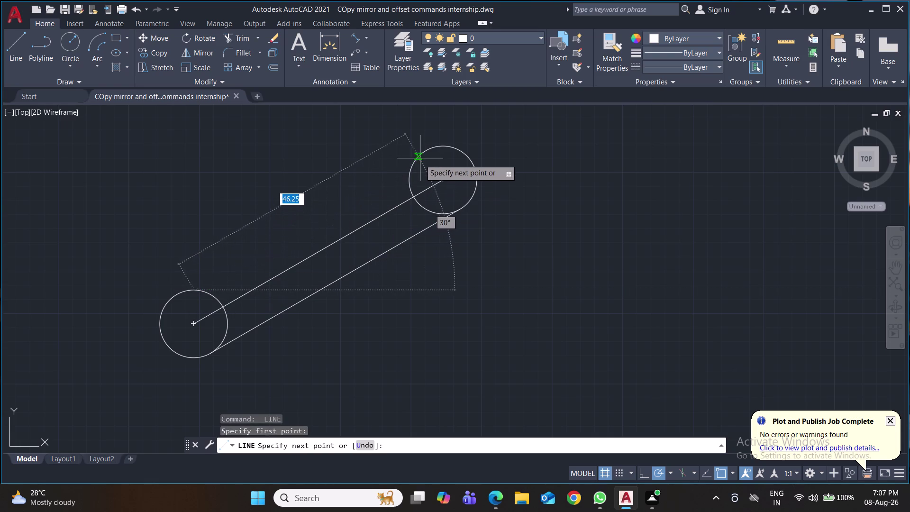
click(427, 148)
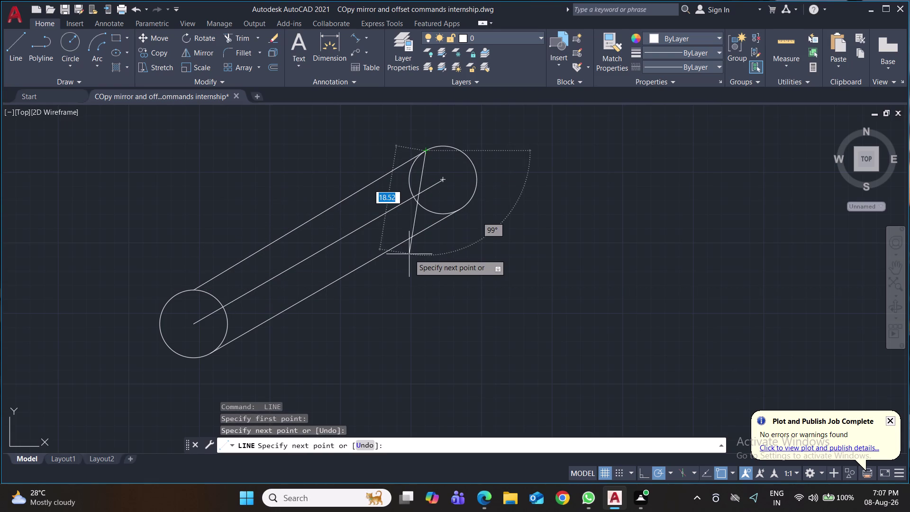
key(Return)
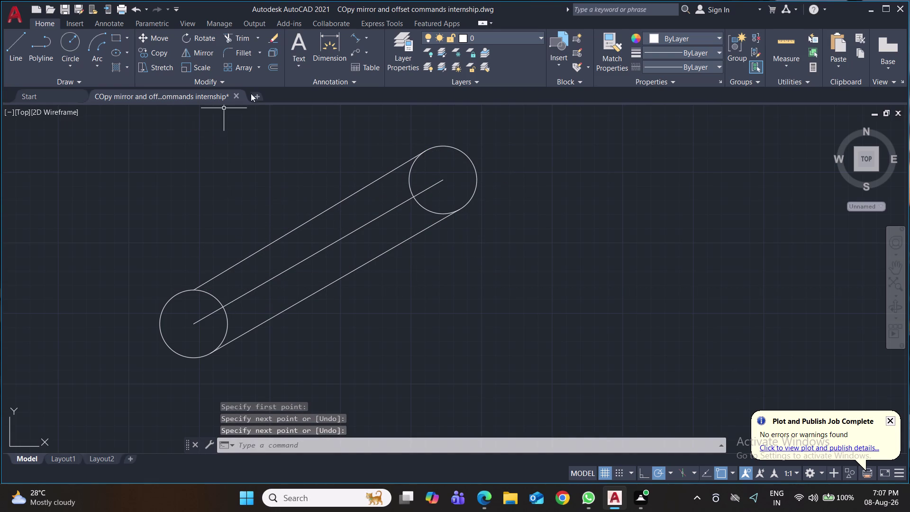
Start an aligned dimension on the upper line twice, cancelling both times.
click(357, 37)
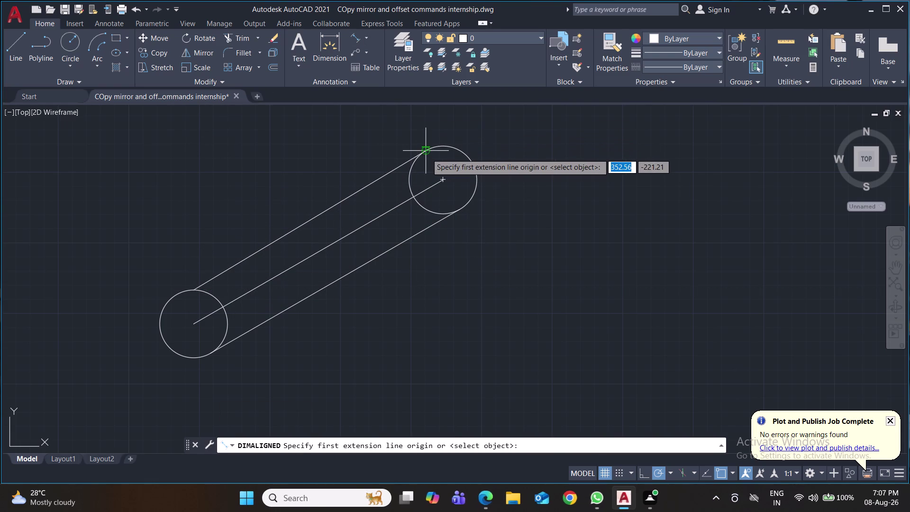
click(426, 153)
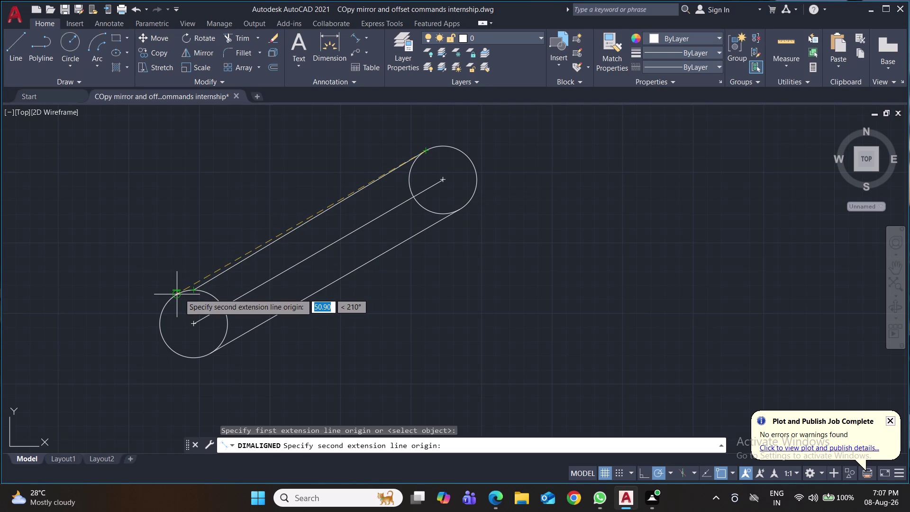
click(179, 294)
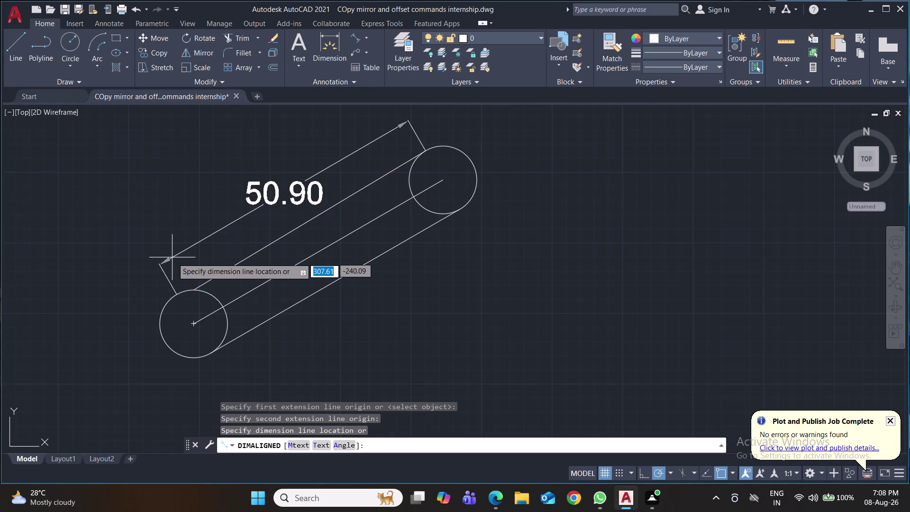
key(Escape)
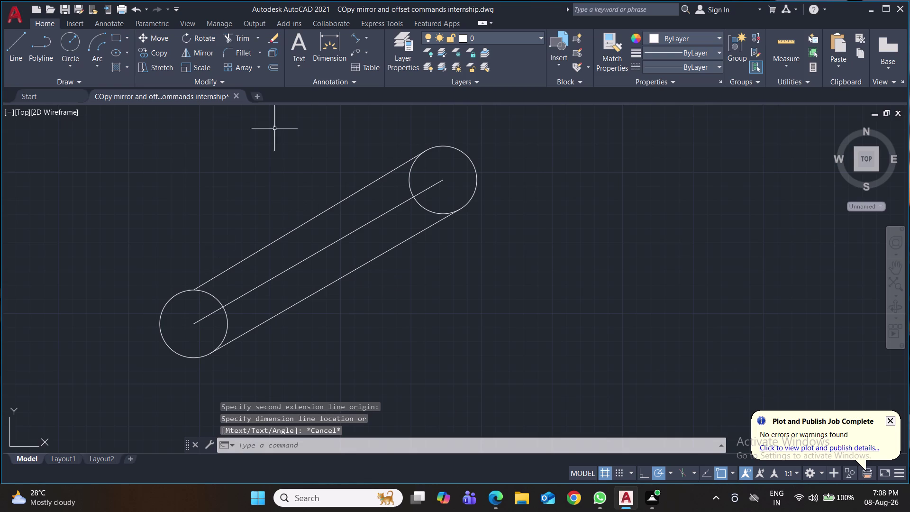
click(357, 39)
click(194, 324)
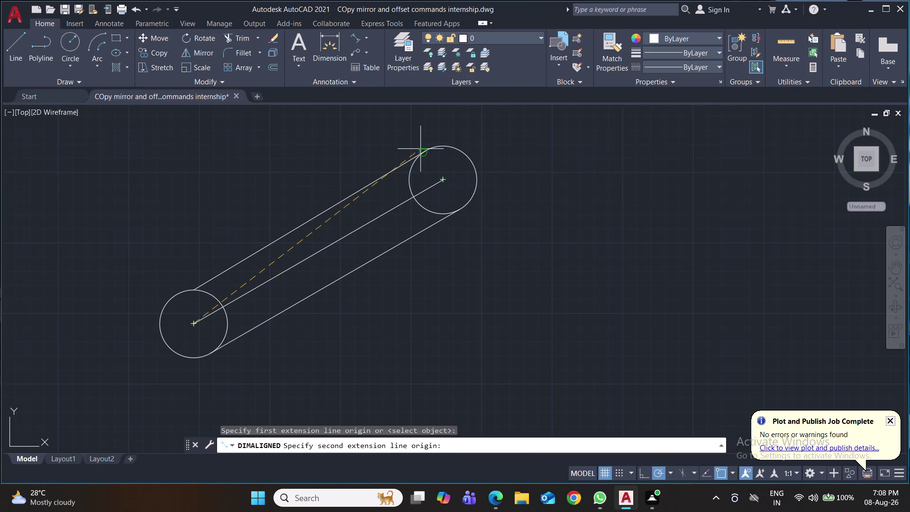
key(Escape)
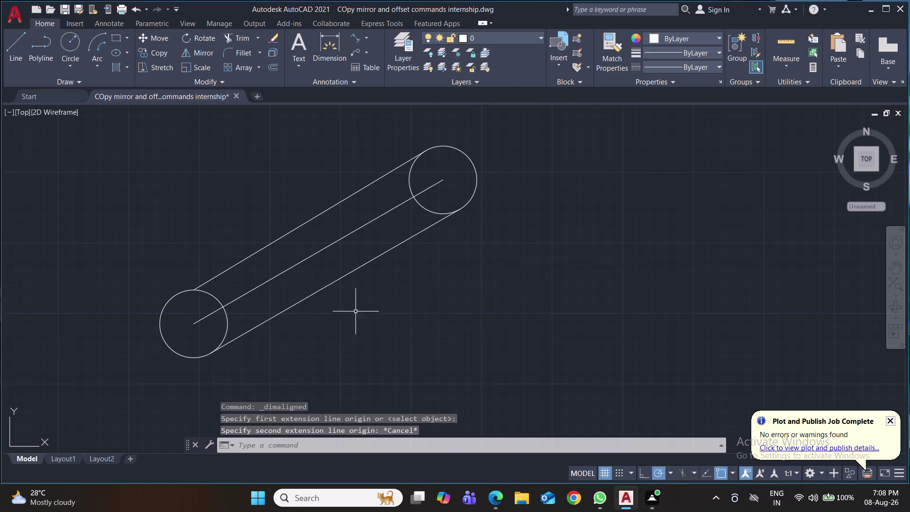
click(278, 236)
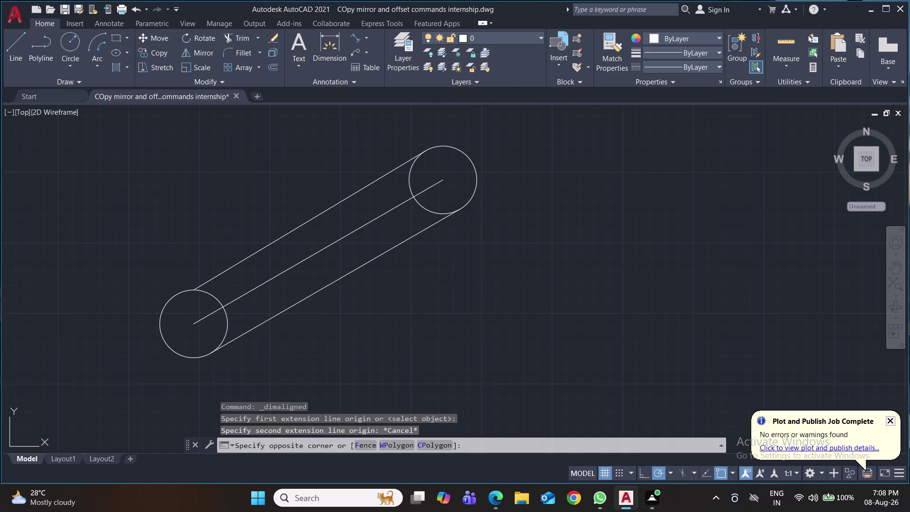
Delete both connecting lines between the circles.
click(280, 238)
click(297, 229)
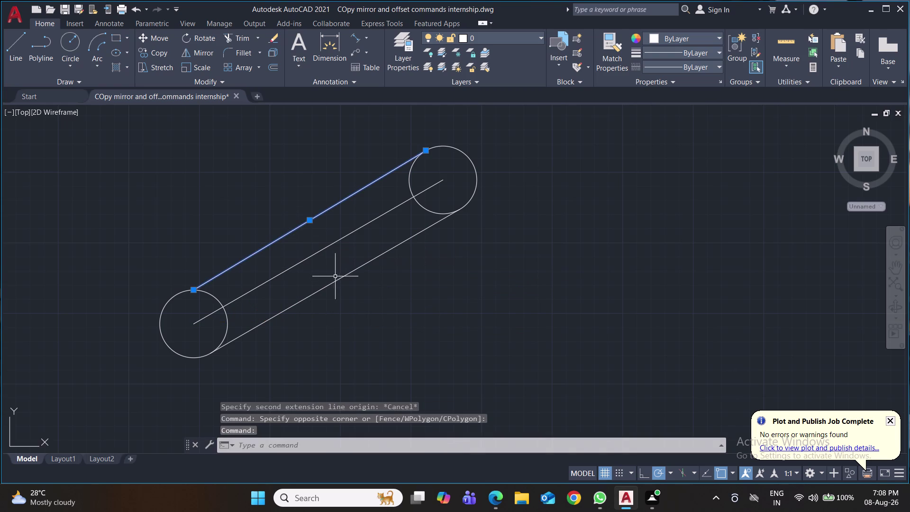
click(338, 280)
key(Delete)
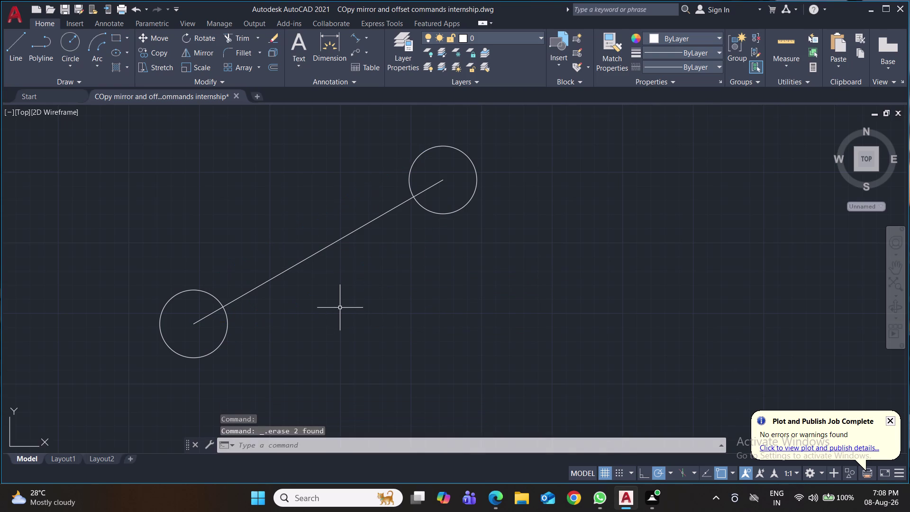
Redraw the line along the circles' lower edges, abandoning earlier failed attempts.
key(l)
key(Return)
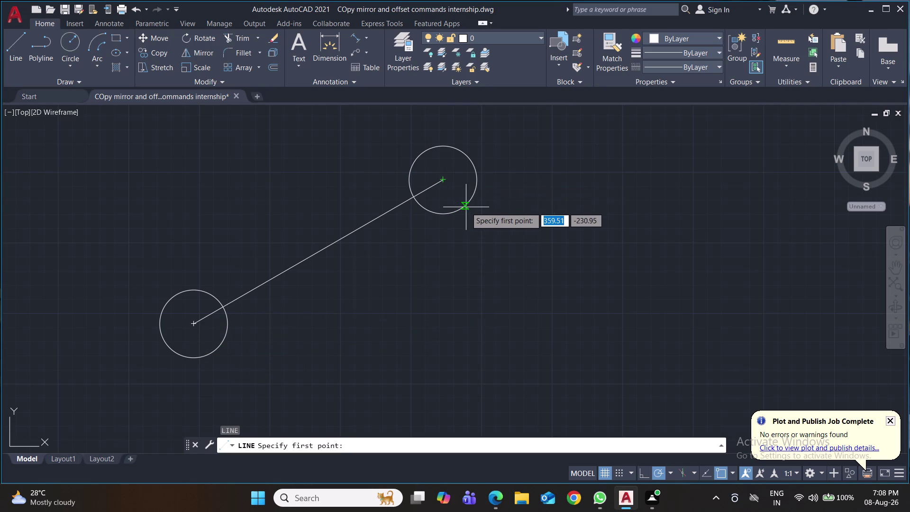
click(445, 214)
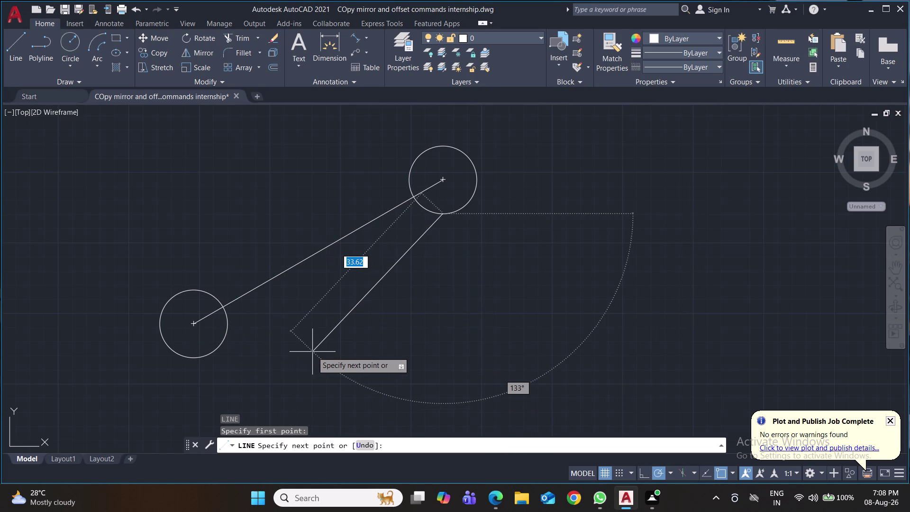
key(Escape)
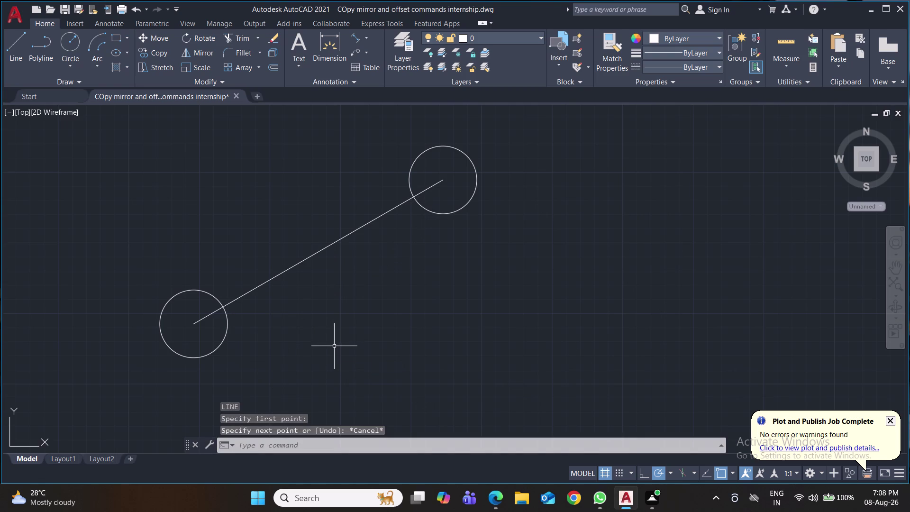
key(l)
key(Return)
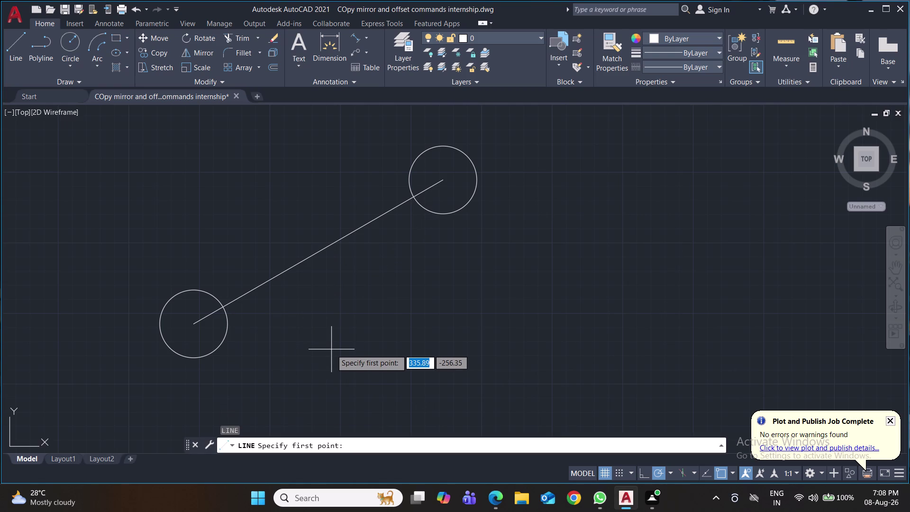
click(460, 212)
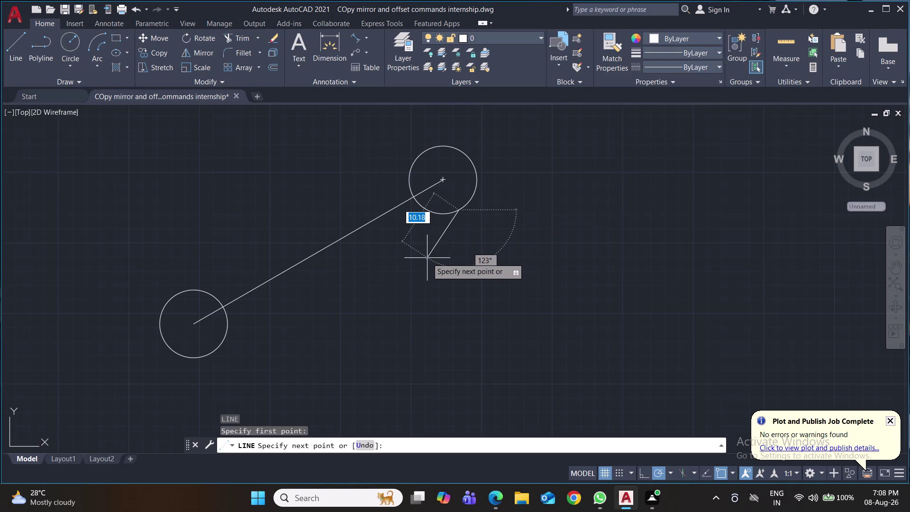
key(t)
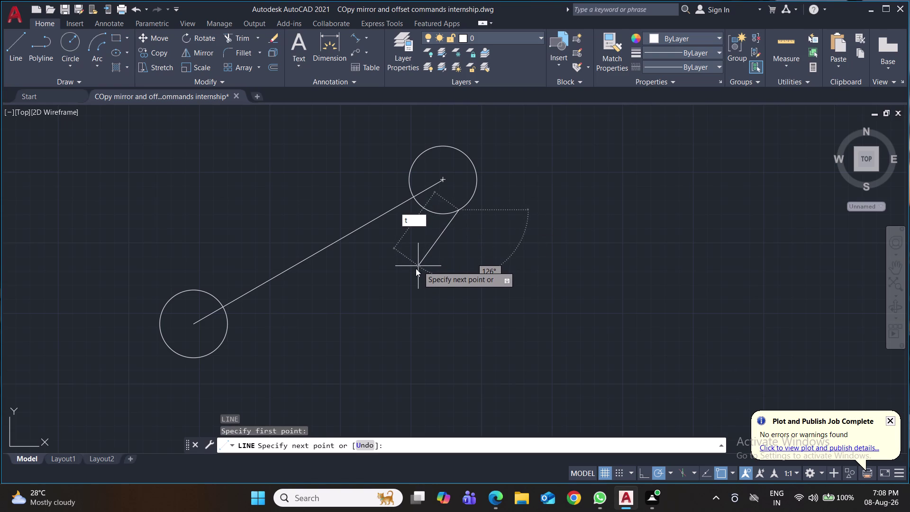
key(Return)
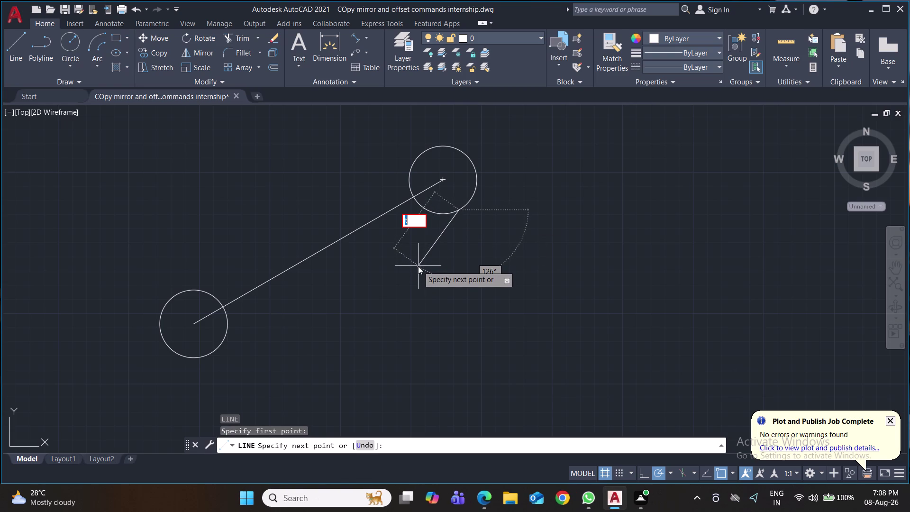
key(Escape)
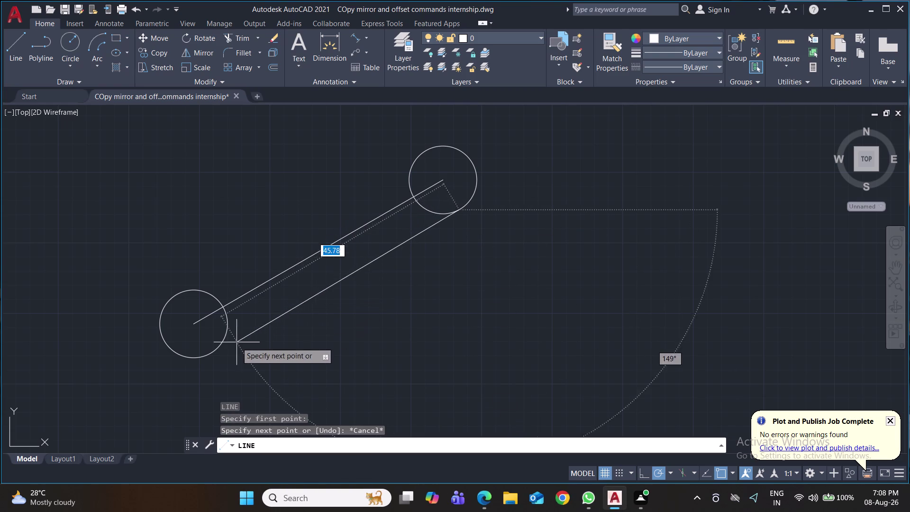
click(211, 355)
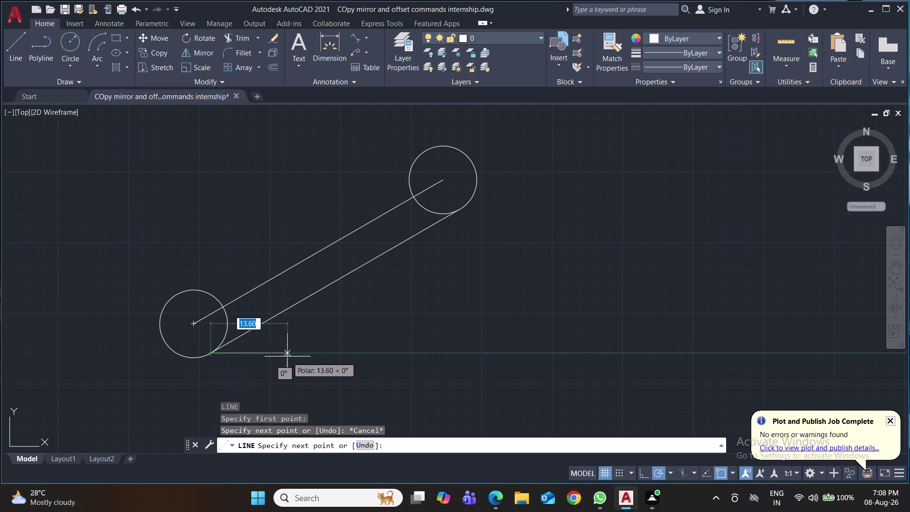
key(Return)
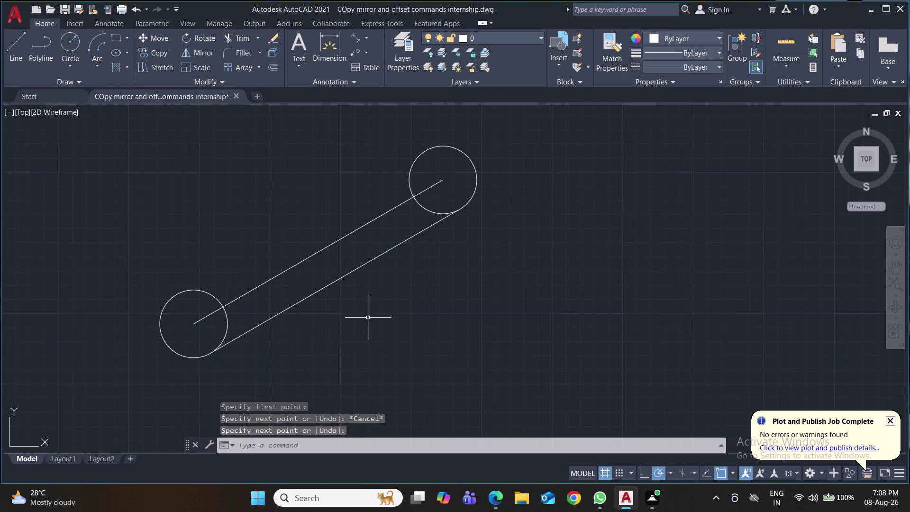
key(space)
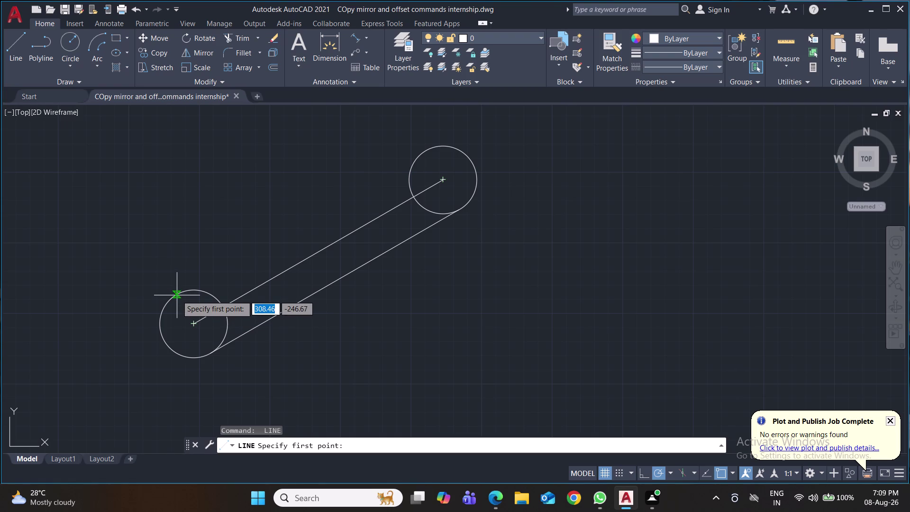
Draw the upper tangent line joining the two slot circles and save the drawing.
click(177, 295)
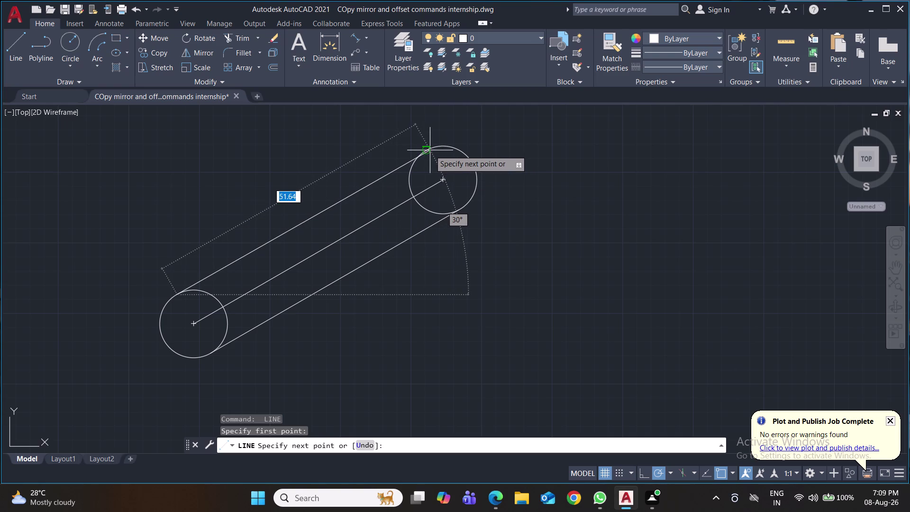
click(429, 150)
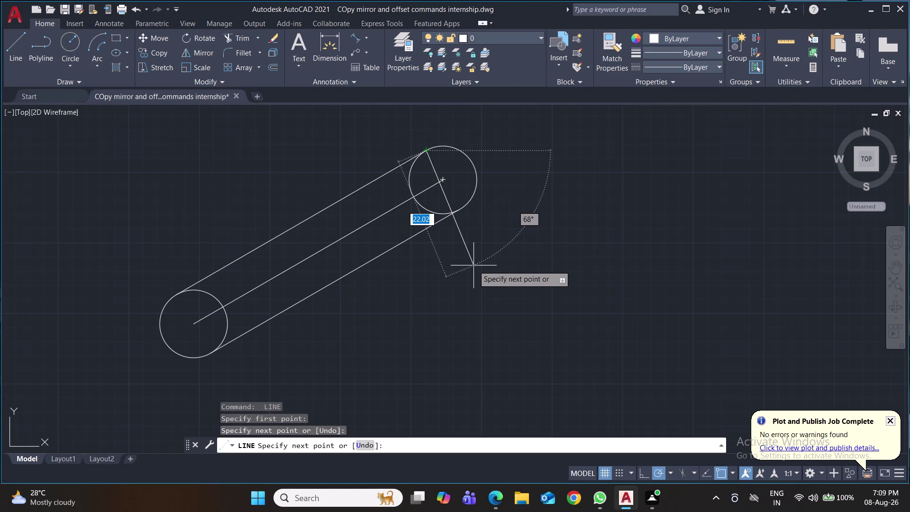
key(Return)
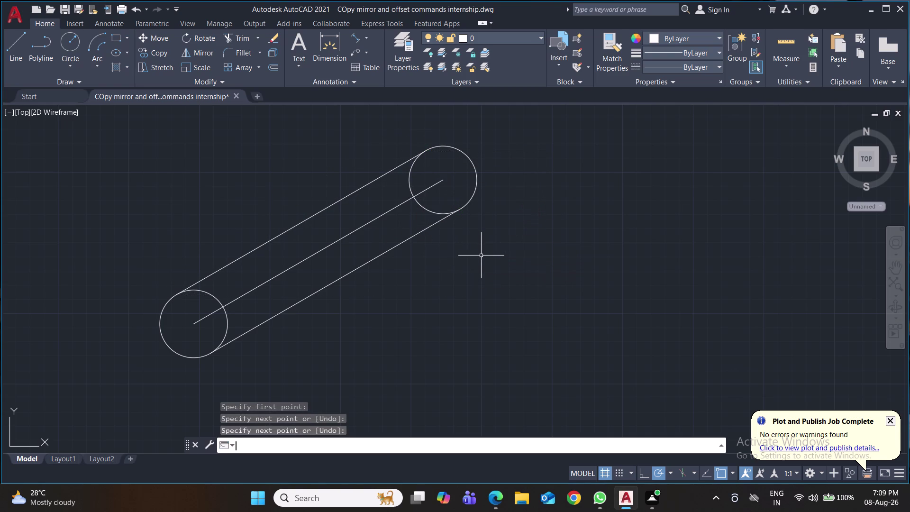
key(ctrl+s)
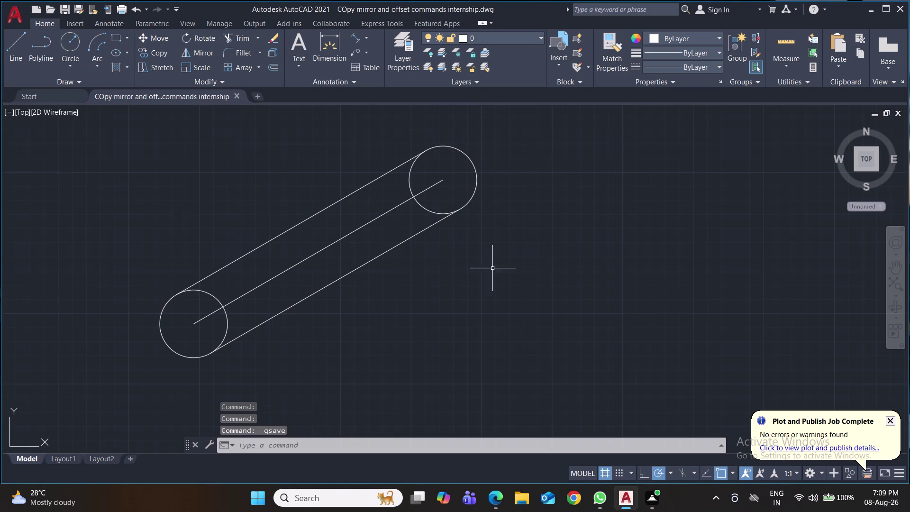
Trim away the inner half of the upper-right circle.
key(t)
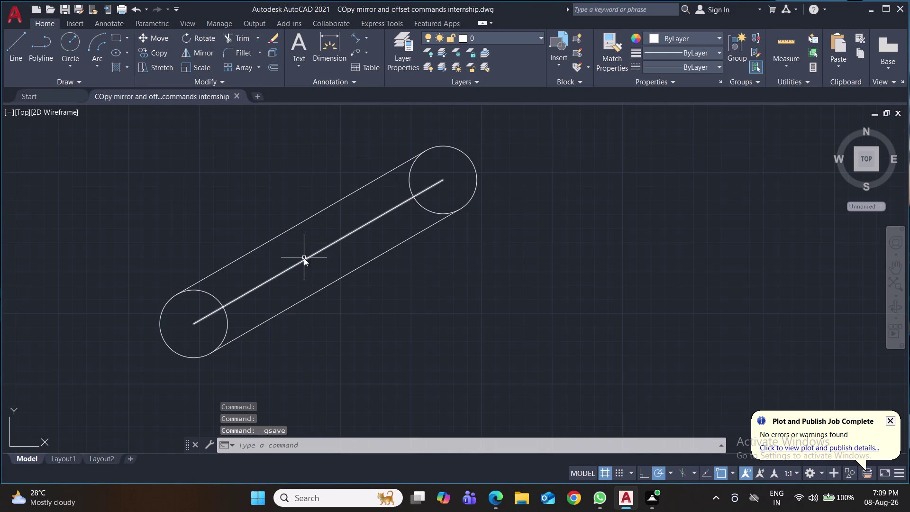
key(r)
key(Return)
click(427, 210)
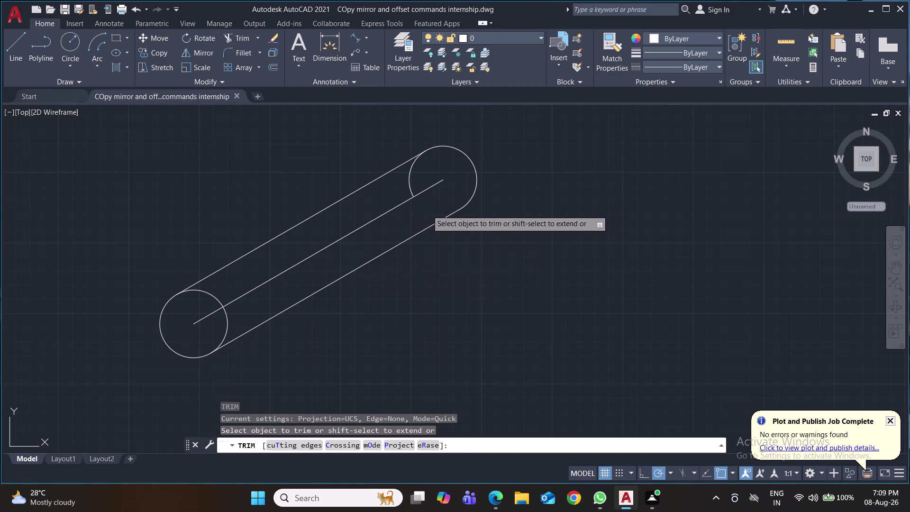
click(409, 181)
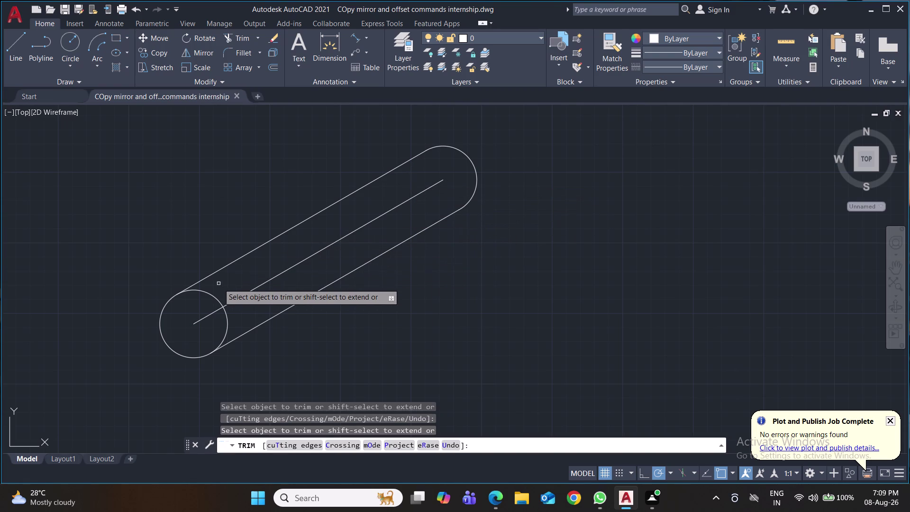
Trim the inner arcs of the lower-left circle to round that slot end.
click(211, 295)
click(227, 319)
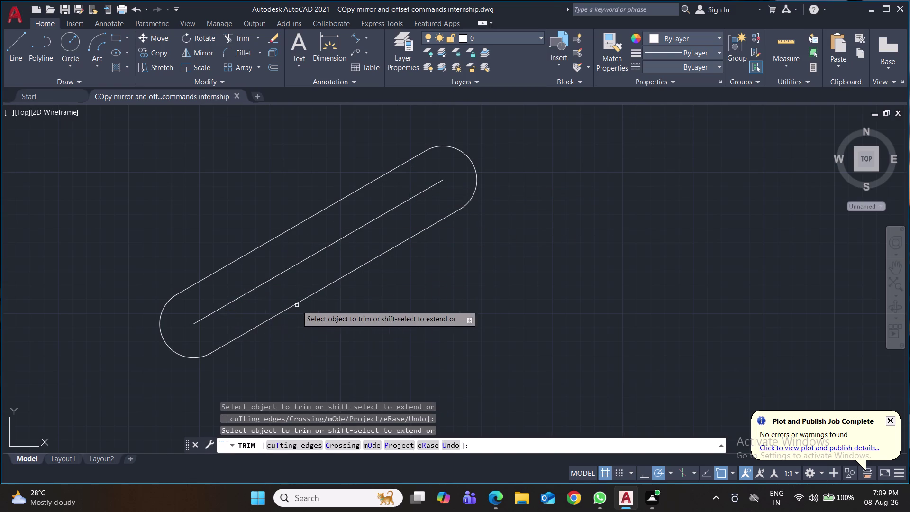
key(ctrl+s)
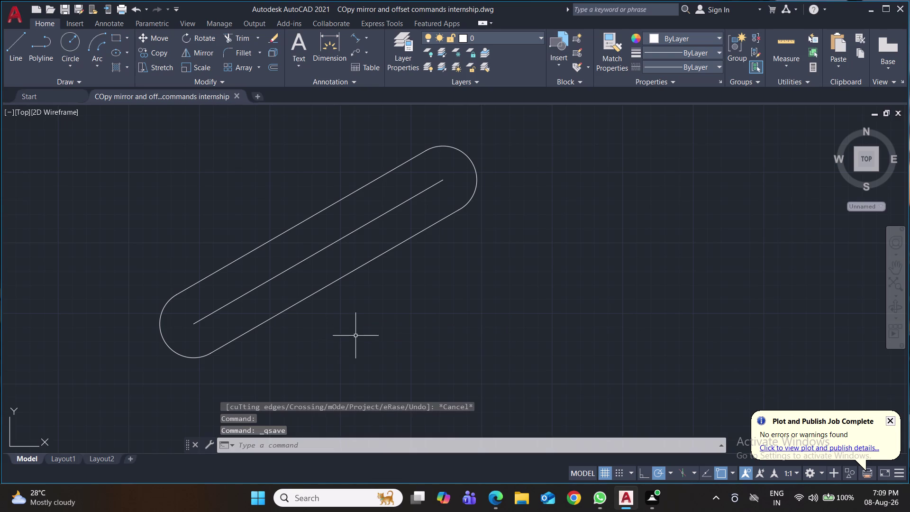
Give the slot's centre line the DASHDOT linetype and save the drawing.
click(368, 223)
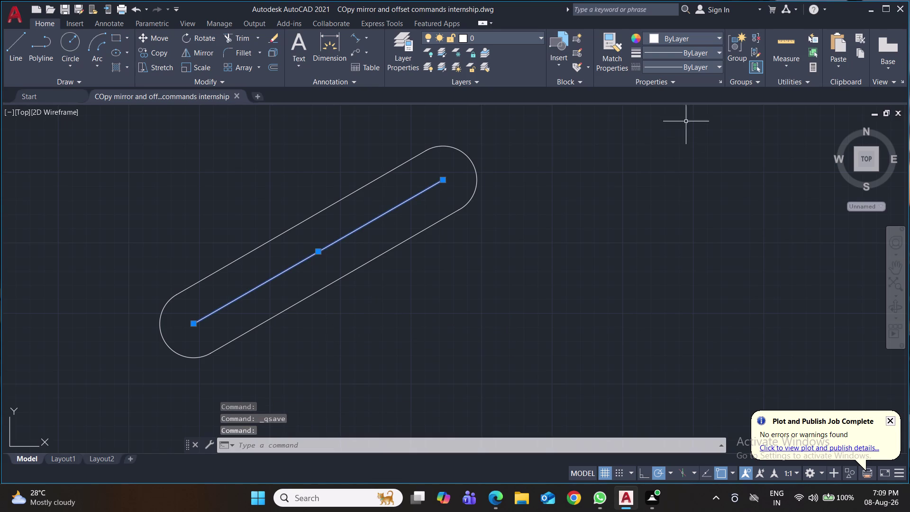
click(718, 64)
click(703, 110)
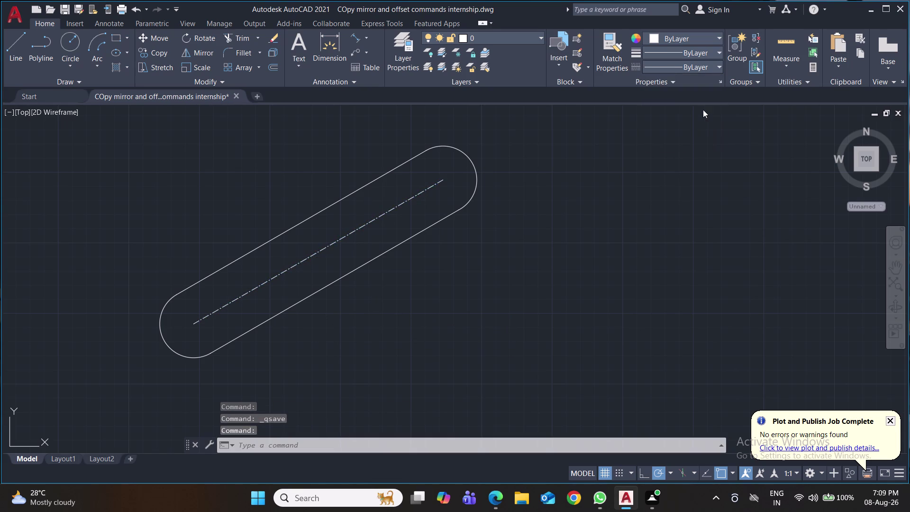
key(ctrl+s)
key(ctrl+s)
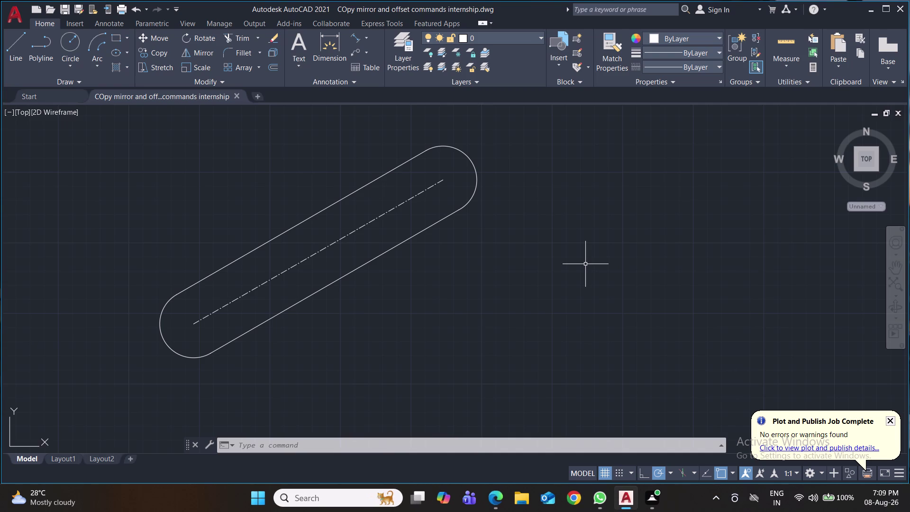
scroll(down, 3)
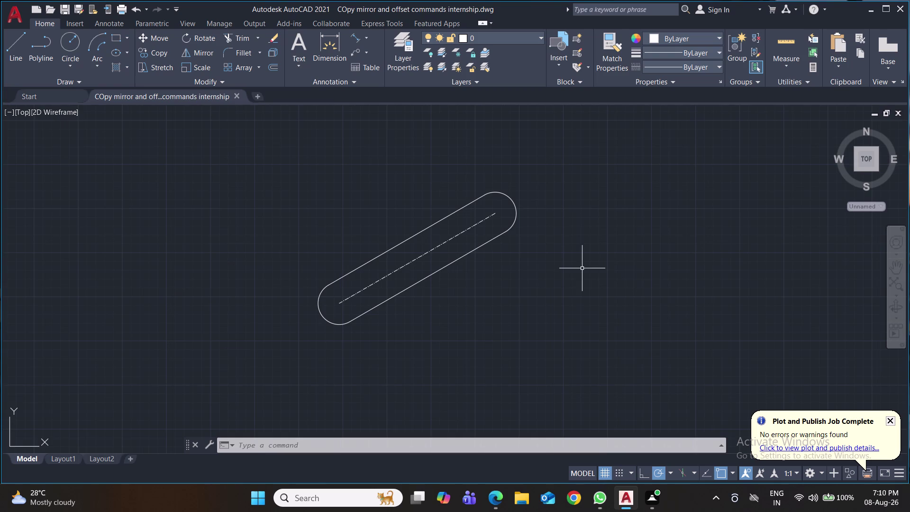
middle_drag(582, 268, 433, 280)
scroll(up, 3)
middle_drag(411, 275, 467, 292)
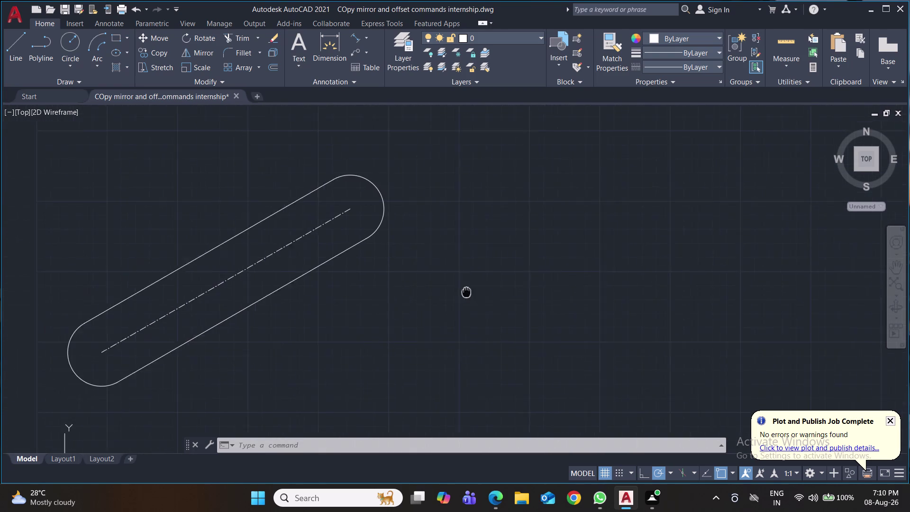
middle_drag(467, 292, 507, 268)
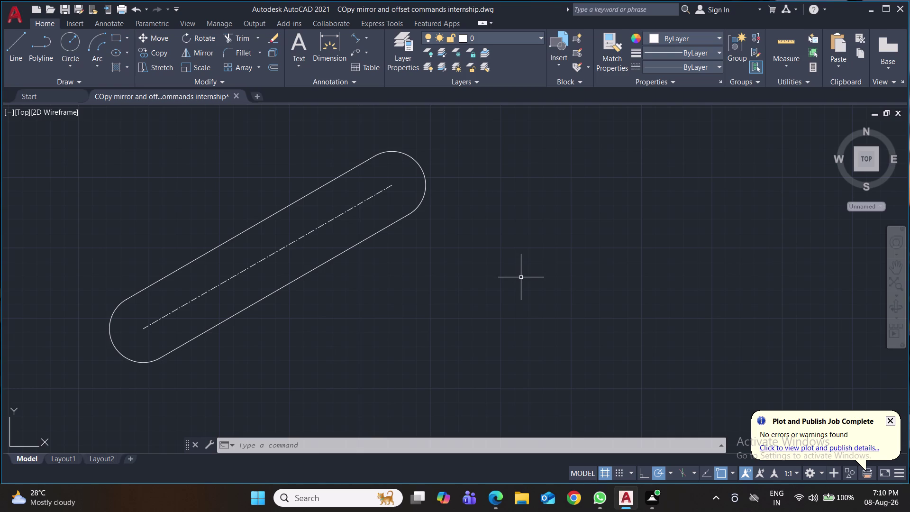
Draw a radius 17.10 circle centred on the upper-right end of the centre line.
key(c)
key(Return)
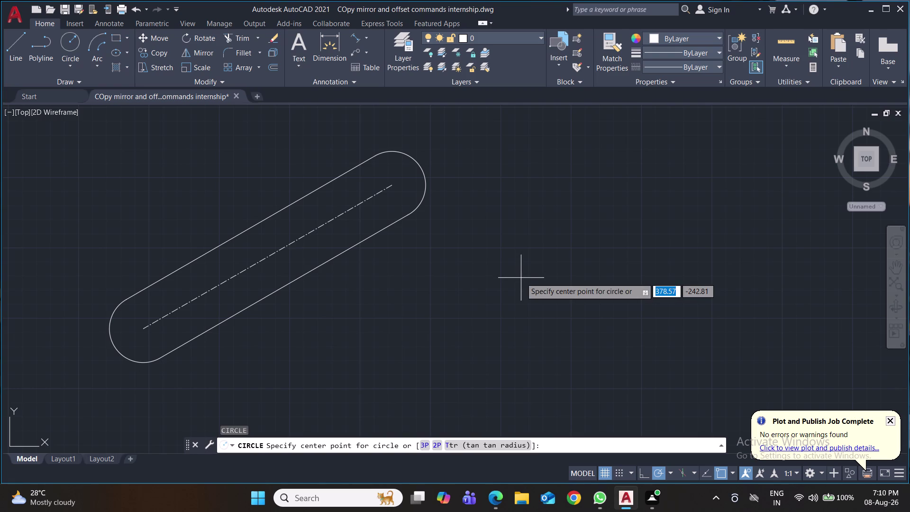
click(392, 186)
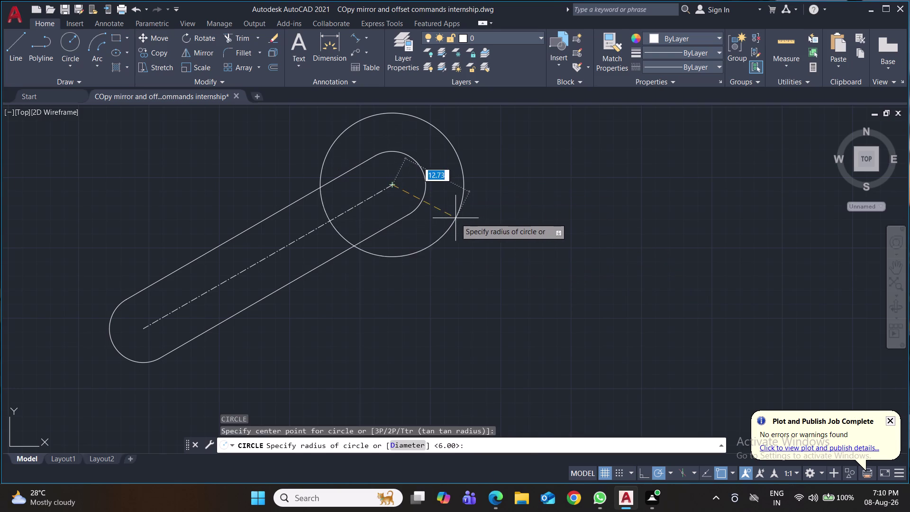
text(17)
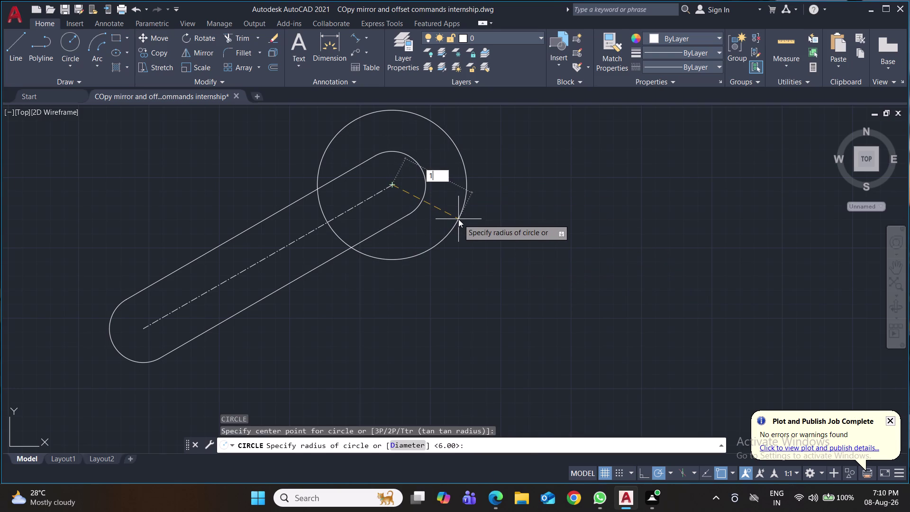
text(.10)
key(Return)
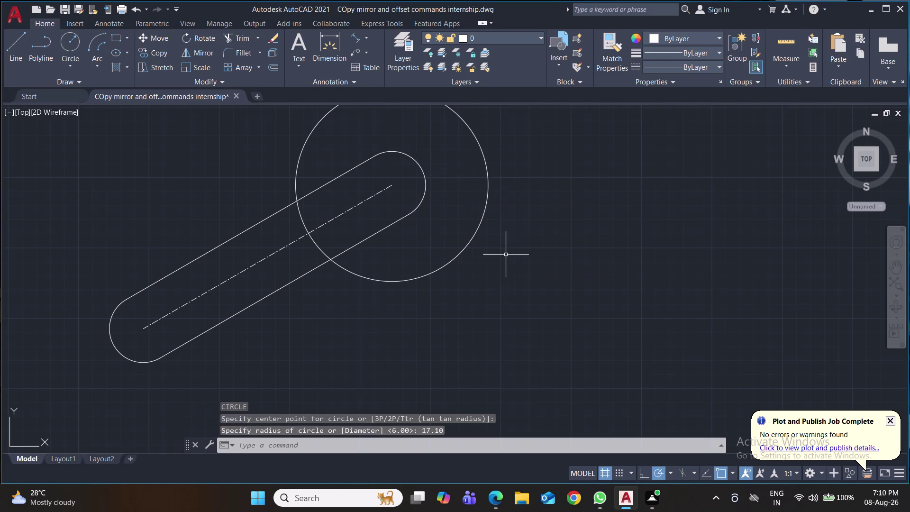
middle_drag(505, 254, 520, 317)
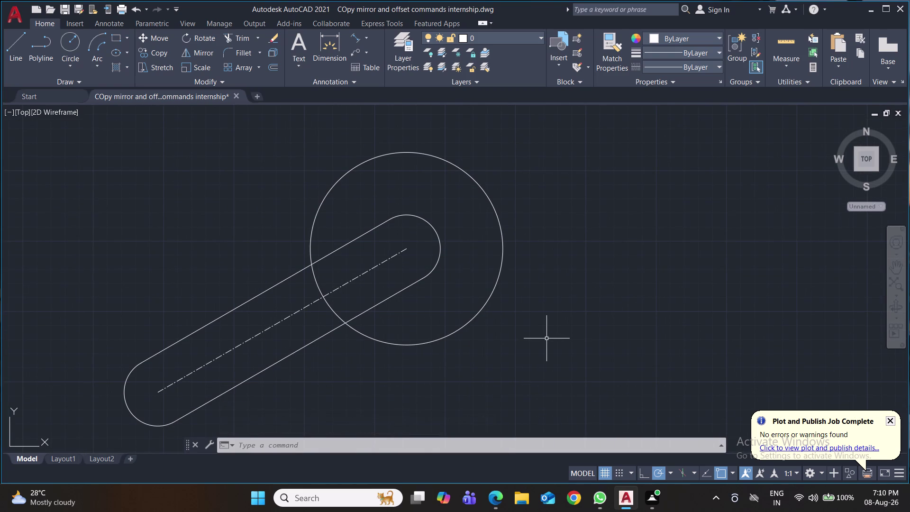
Draw a second radius 17.10 circle at the lower-left end of the centre line.
key(space)
middle_drag(547, 338, 569, 228)
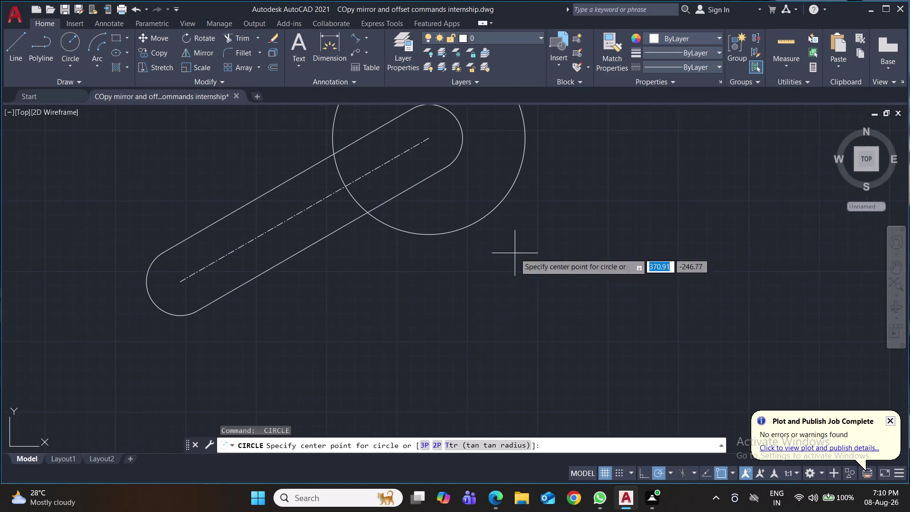
click(183, 283)
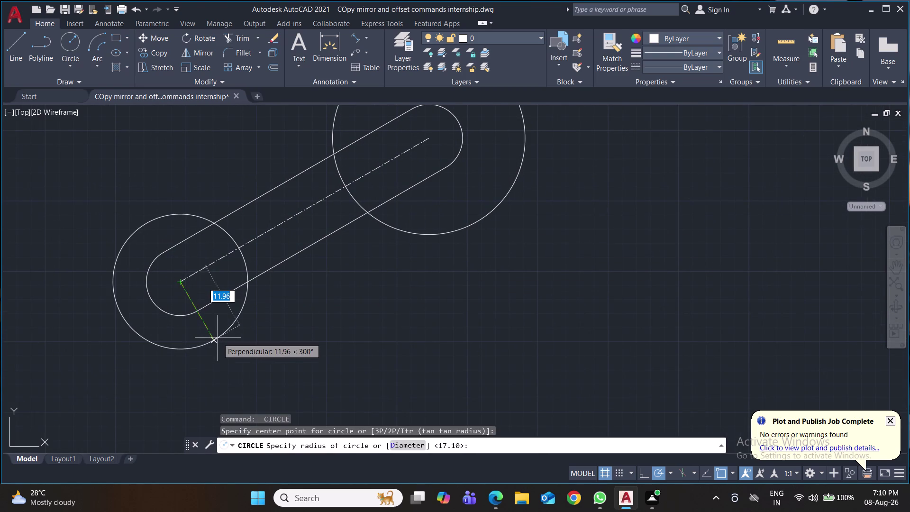
text(17.10)
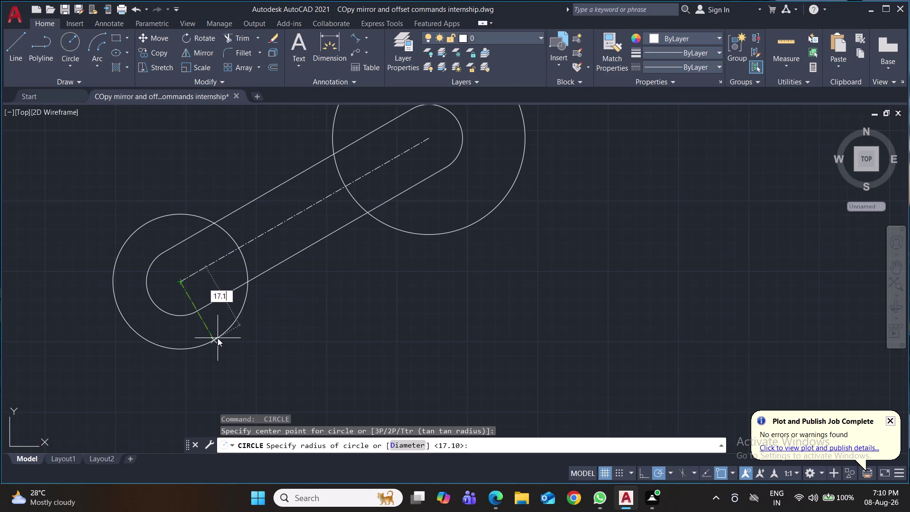
key(Return)
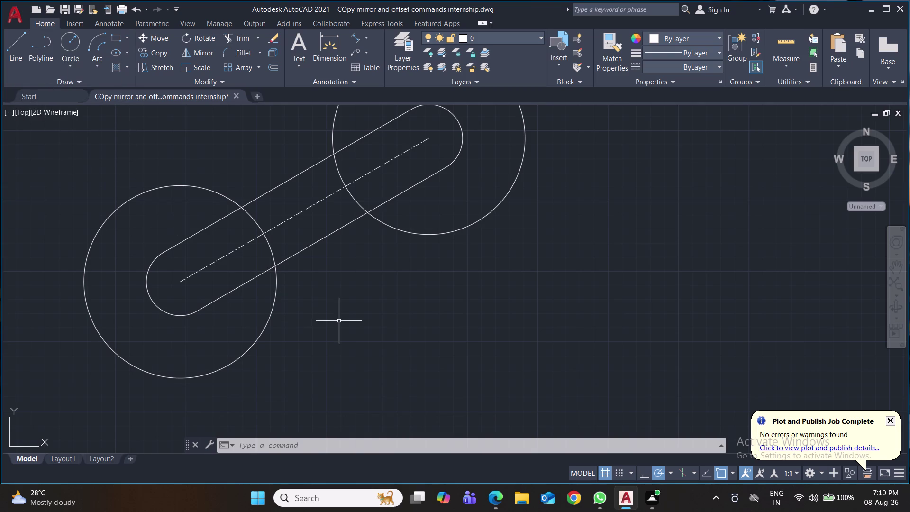
middle_drag(390, 317, 364, 399)
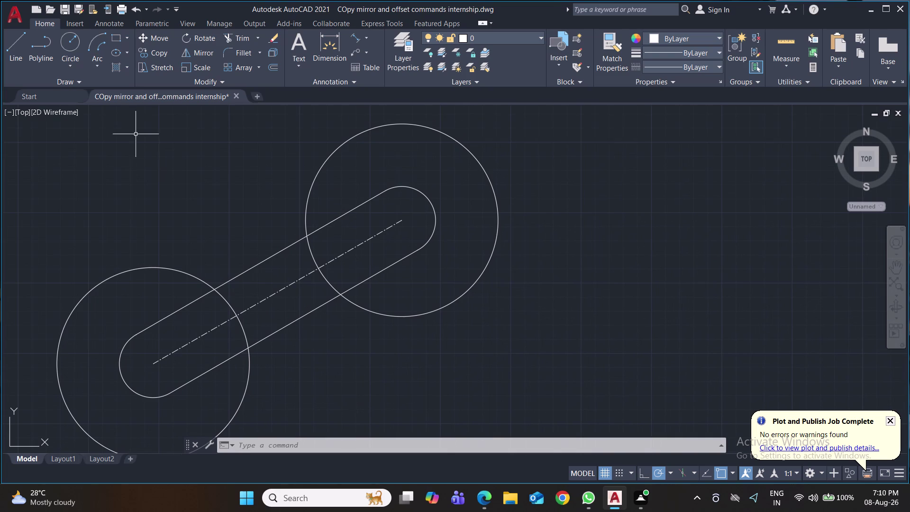
click(80, 65)
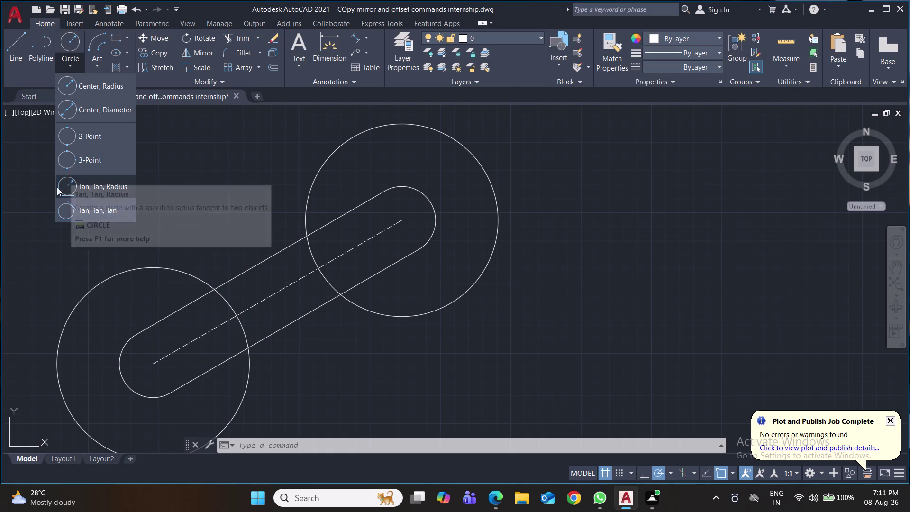
Draw a radius 13.50 circle tangent to both large 17.10 circles.
click(95, 190)
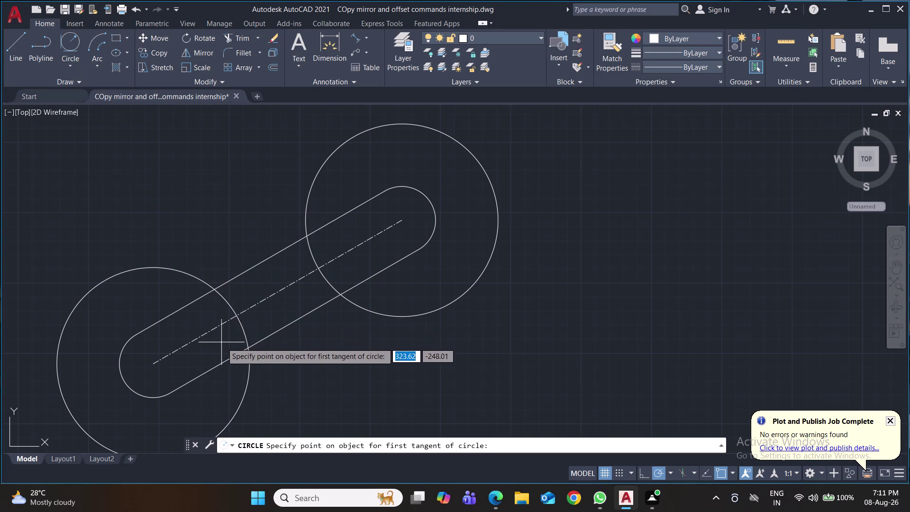
middle_drag(313, 364, 287, 244)
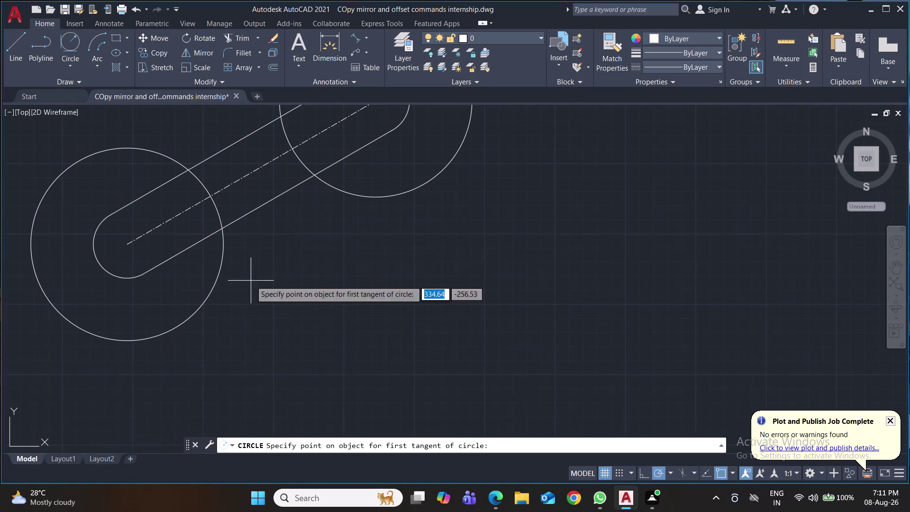
click(209, 300)
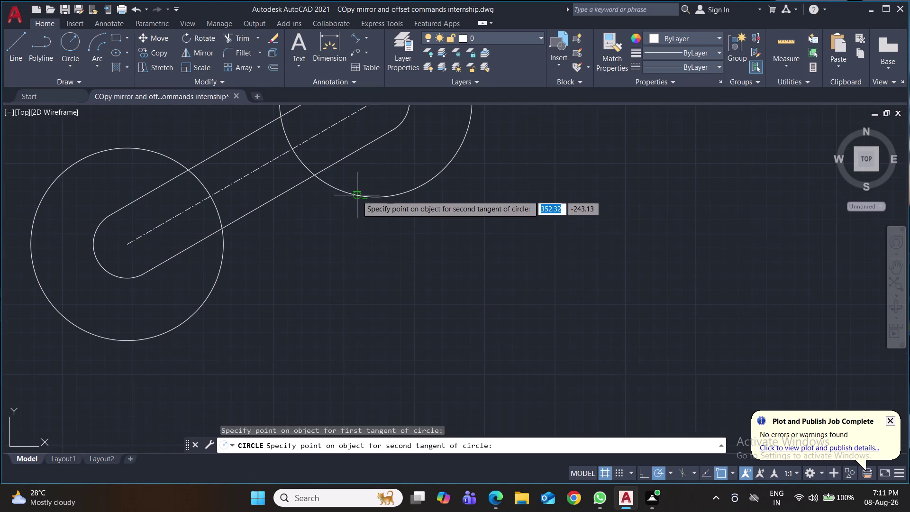
click(357, 195)
text(1)
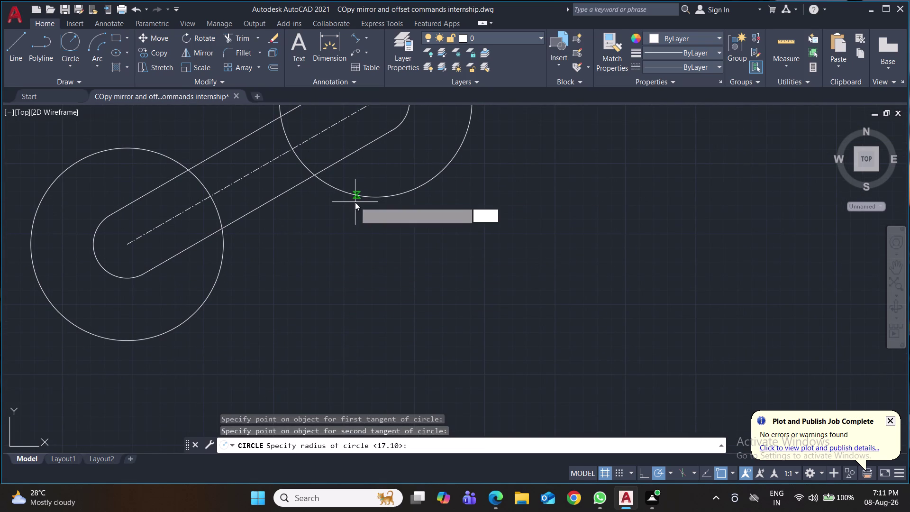
text(3.50)
key(Return)
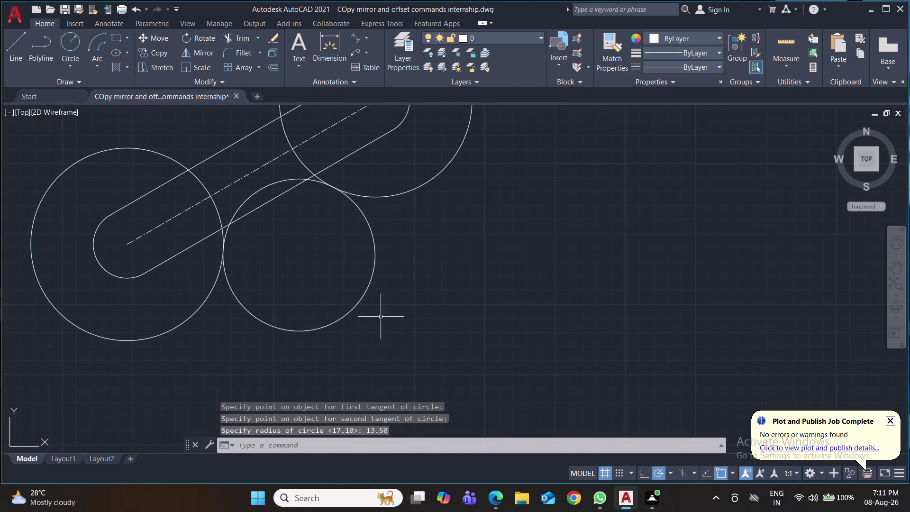
middle_drag(512, 253, 469, 292)
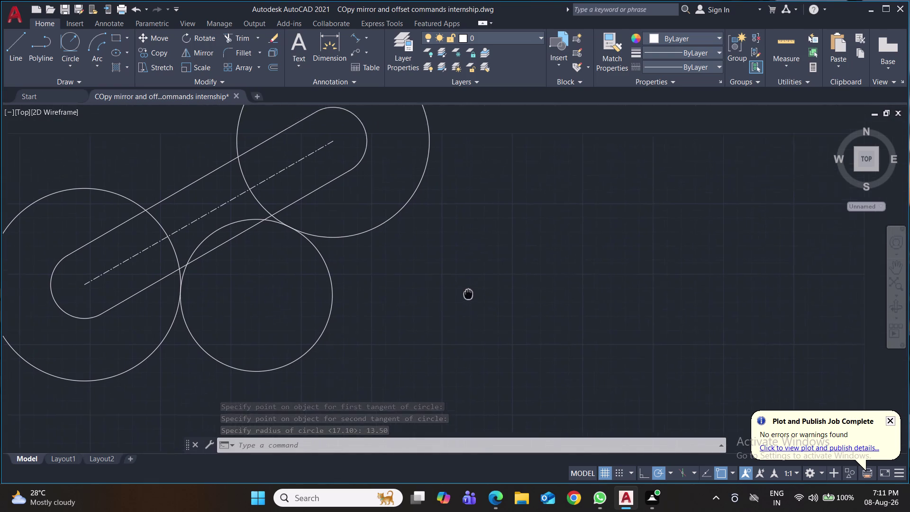
middle_drag(470, 293, 412, 344)
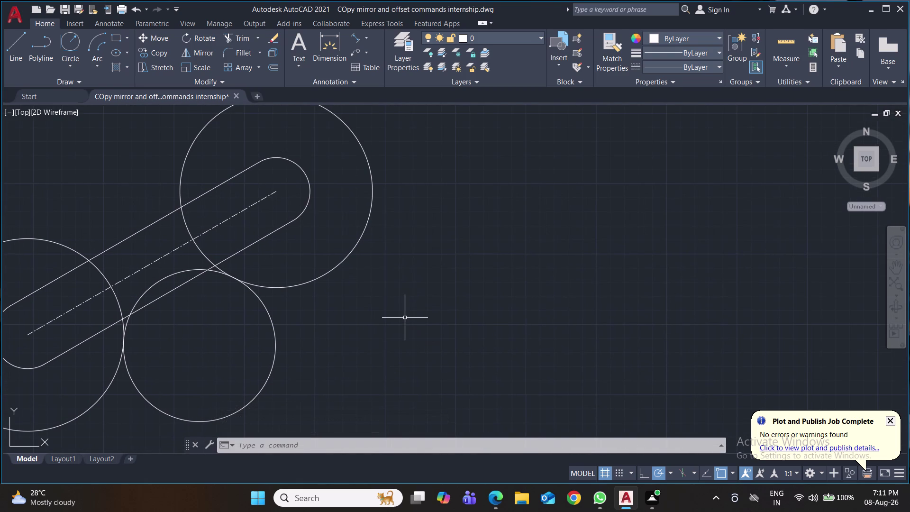
Add a radius 10.80 circle tangent to the upper-right large circle and the 13.50 circle.
click(76, 39)
click(342, 265)
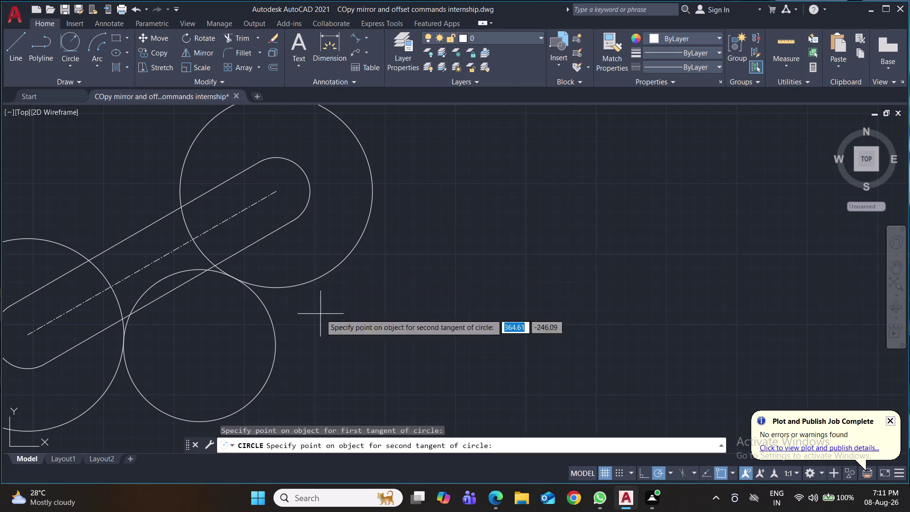
click(276, 336)
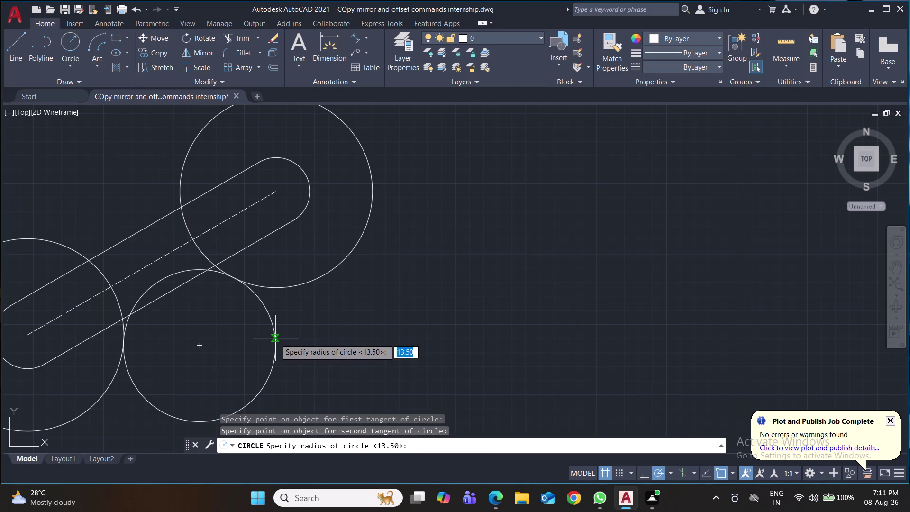
text(10.)
text(80)
key(Return)
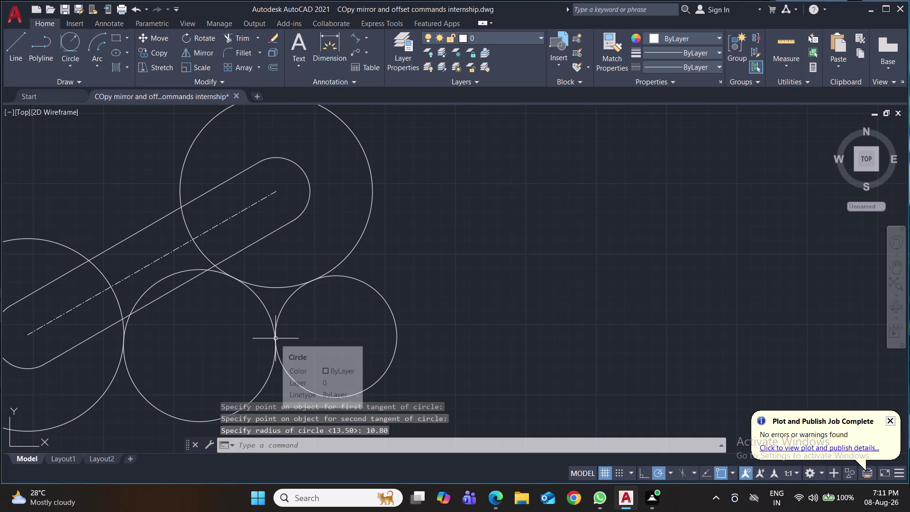
middle_drag(440, 310, 456, 315)
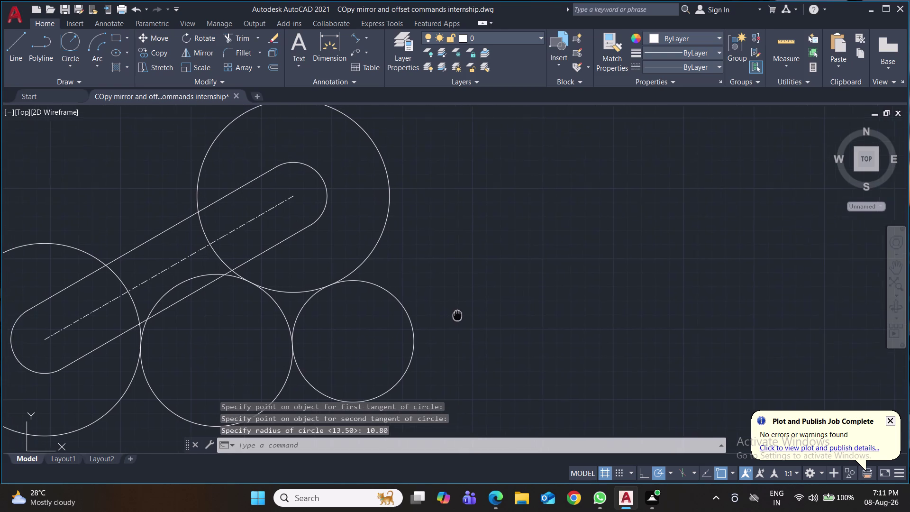
middle_drag(456, 315, 526, 358)
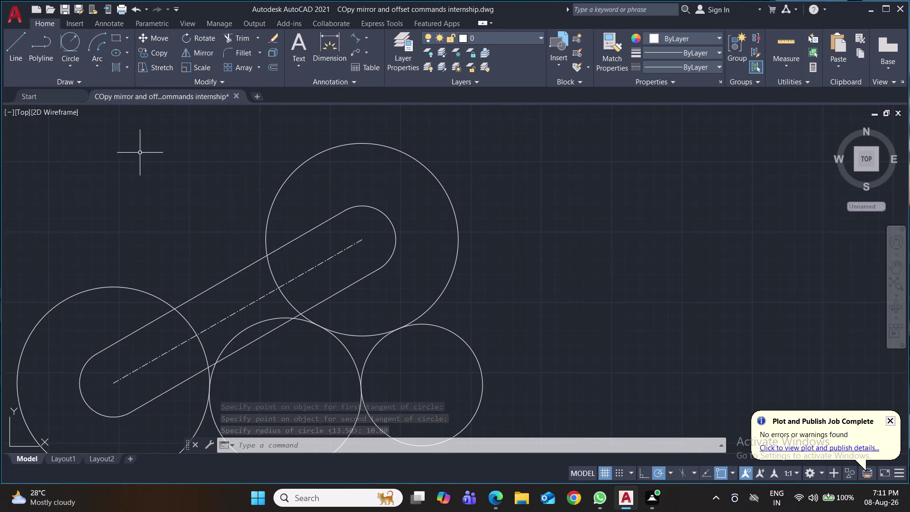
Draw a 72.90 circle tangent to the upper and left circles, then delete the misplaced result.
click(67, 42)
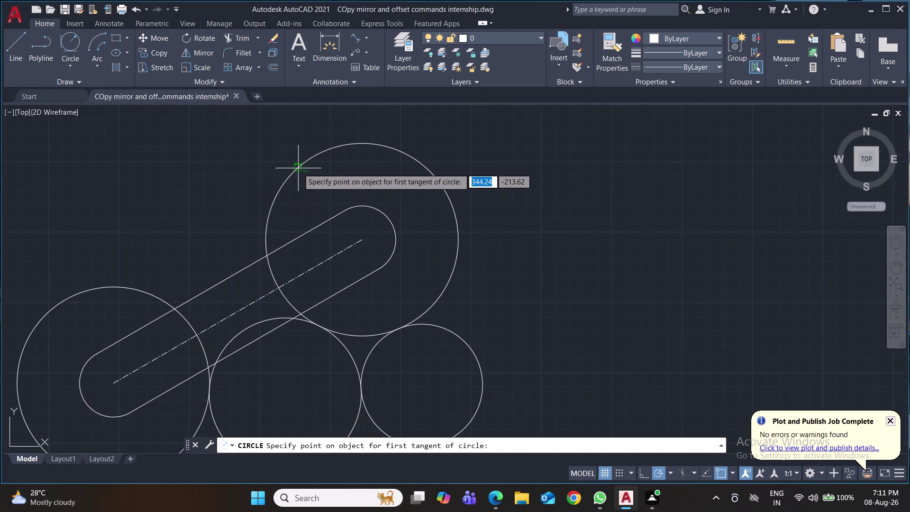
click(298, 168)
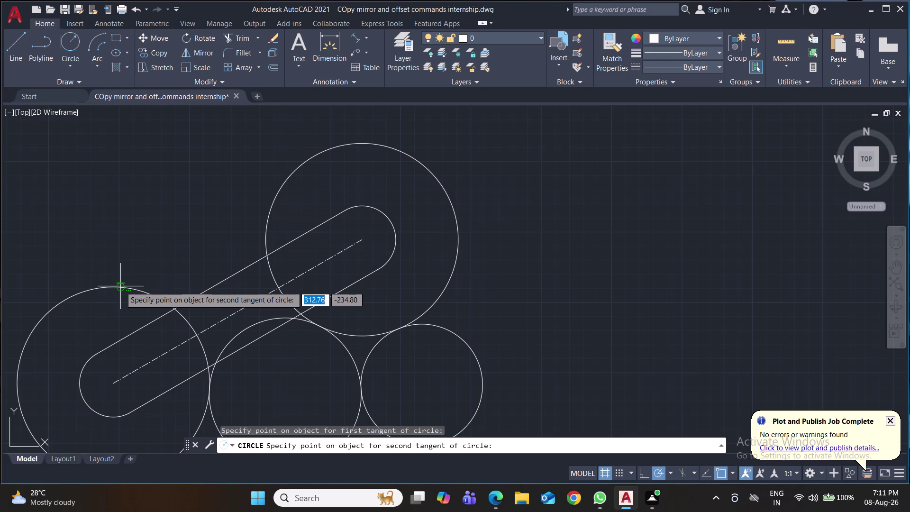
click(120, 287)
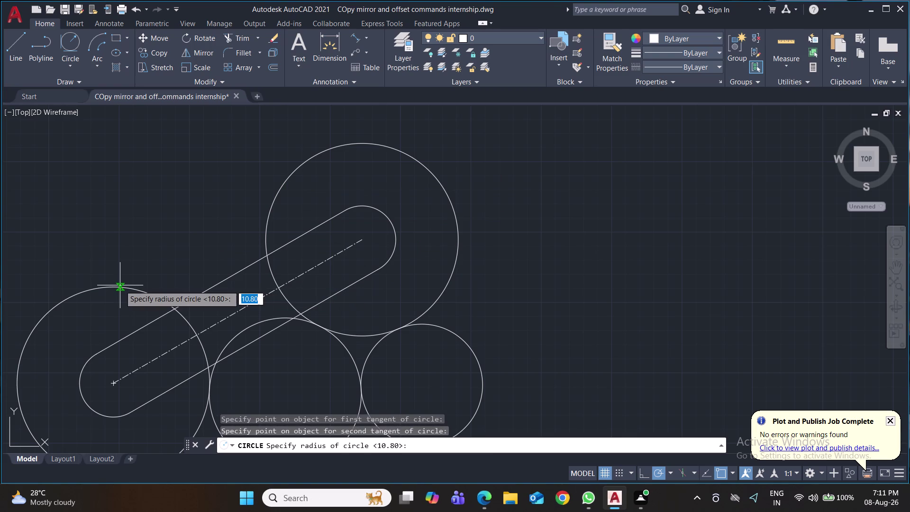
text(72.)
text(90)
key(Return)
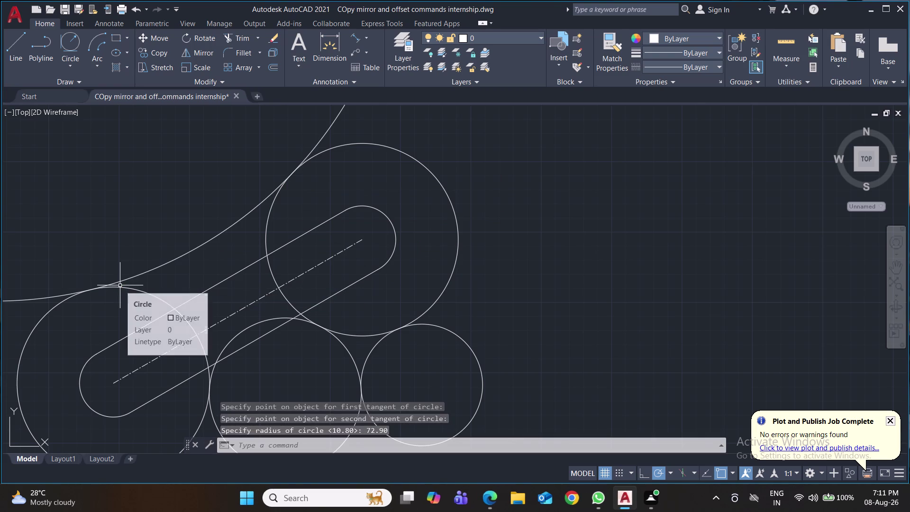
middle_click(208, 265)
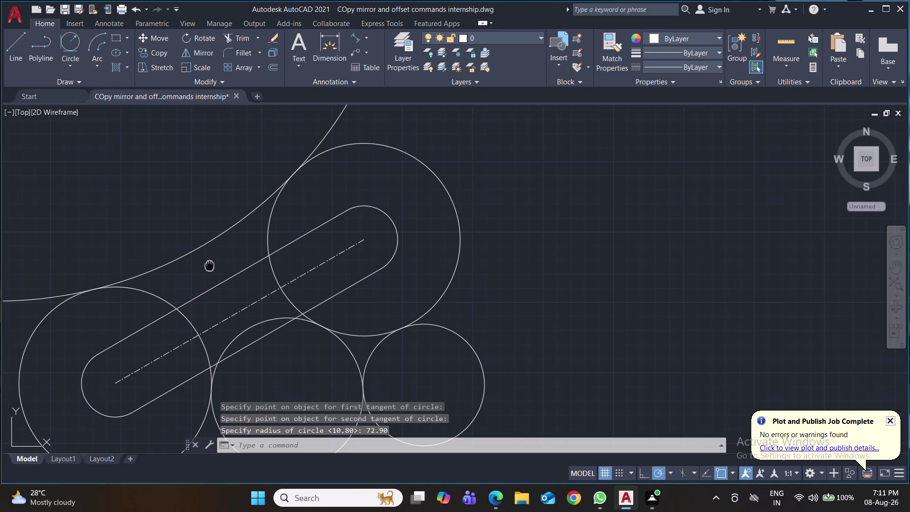
click(208, 246)
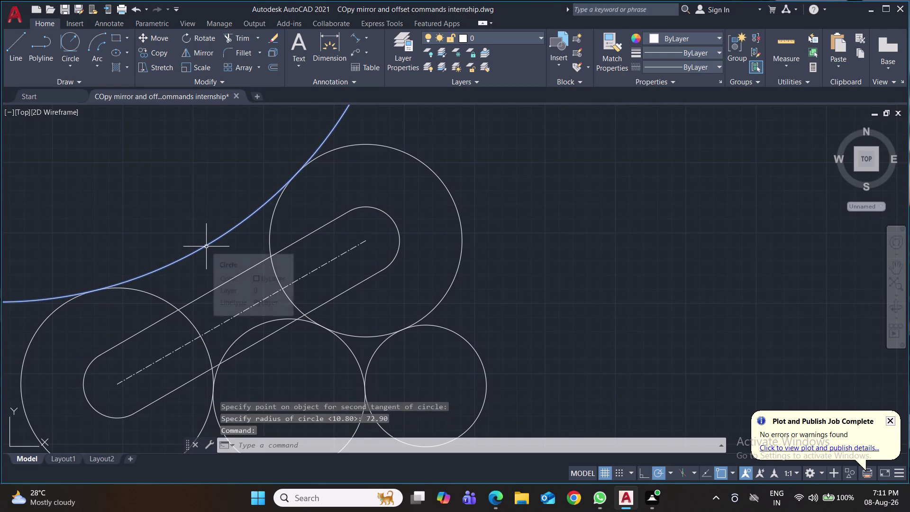
key(Delete)
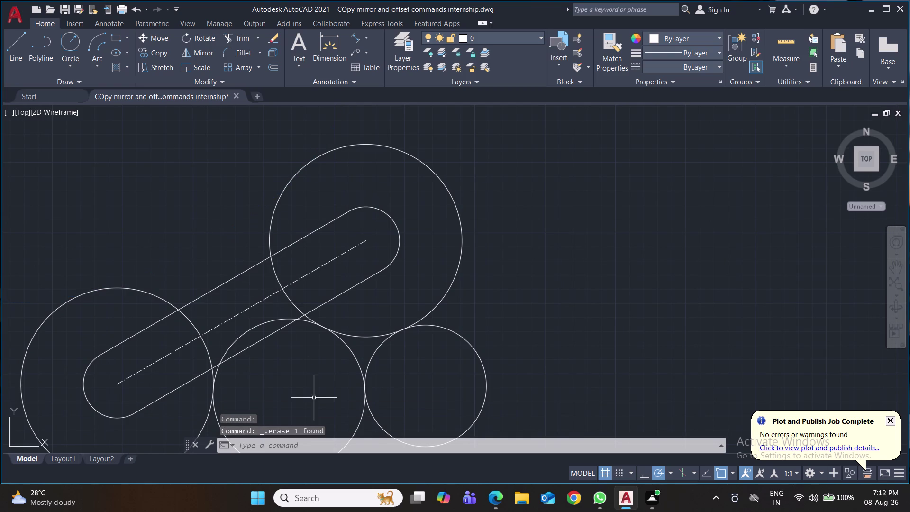
Retry the 72.90 tangent circle on the left and lower-middle circles, and delete it.
middle_drag(600, 357, 599, 257)
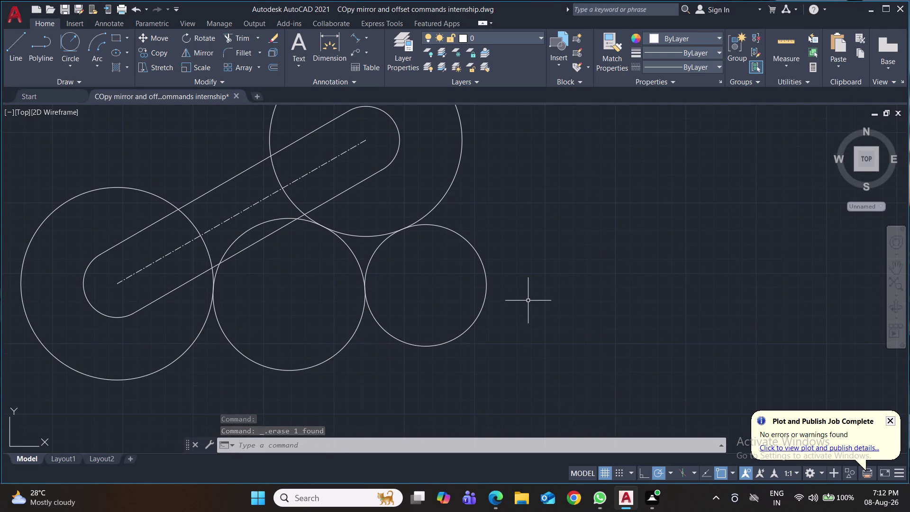
middle_drag(528, 302, 566, 356)
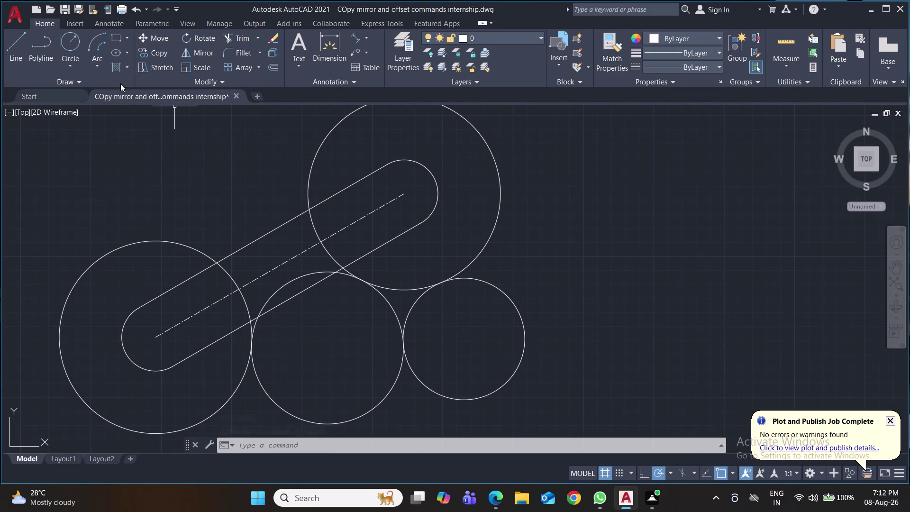
click(69, 37)
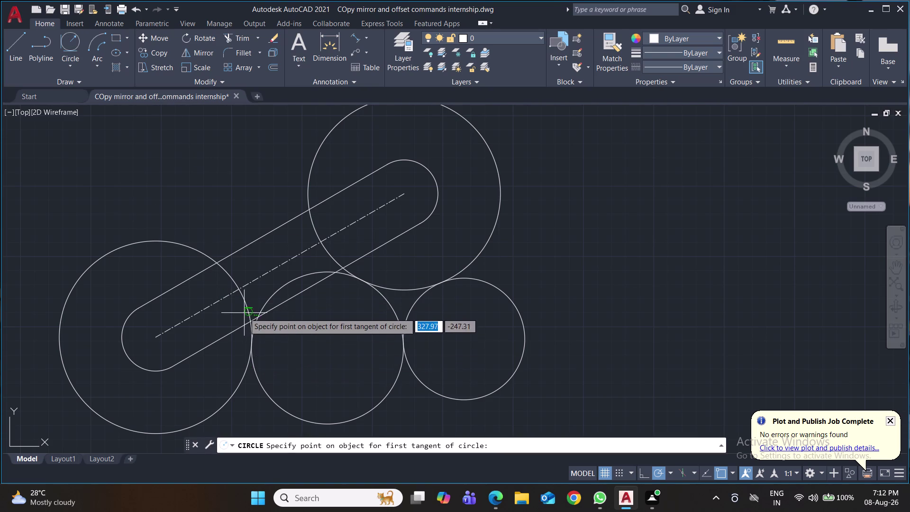
click(245, 373)
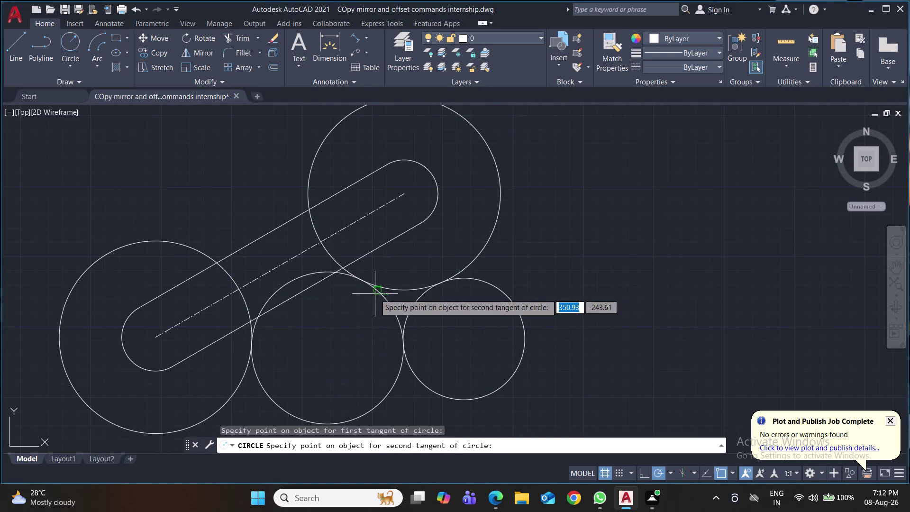
click(392, 291)
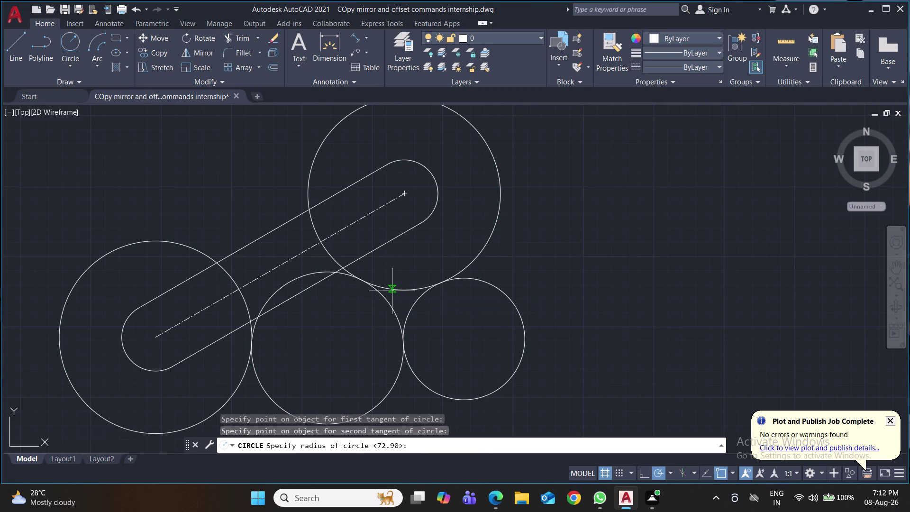
key(7)
text(2)
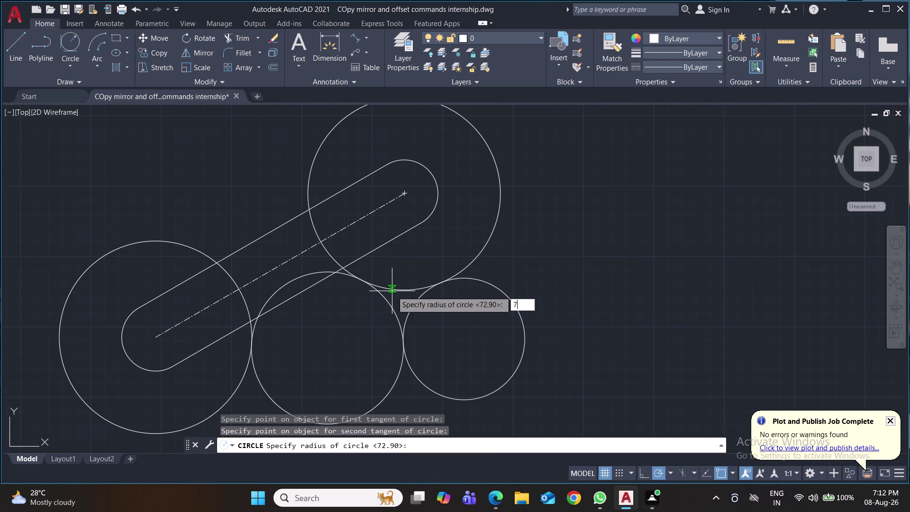
text(.90)
key(Return)
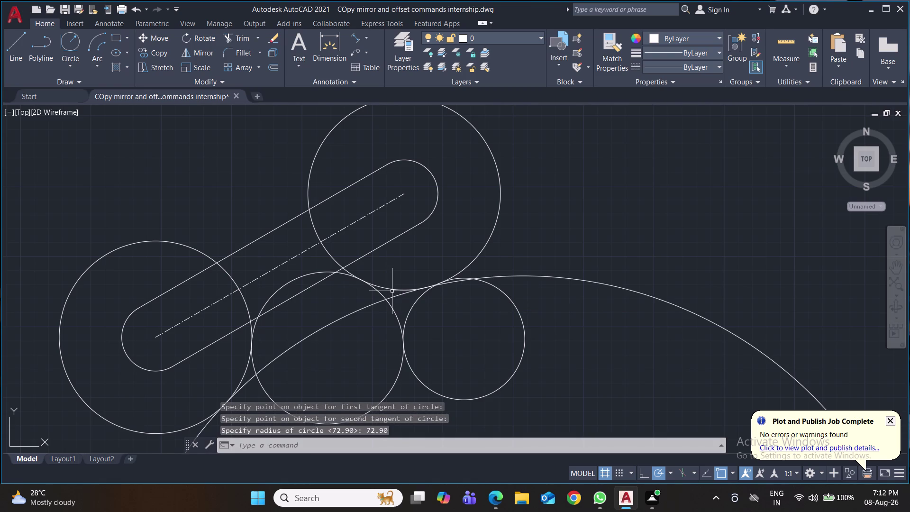
scroll(down, 3)
middle_drag(578, 352, 537, 280)
click(550, 237)
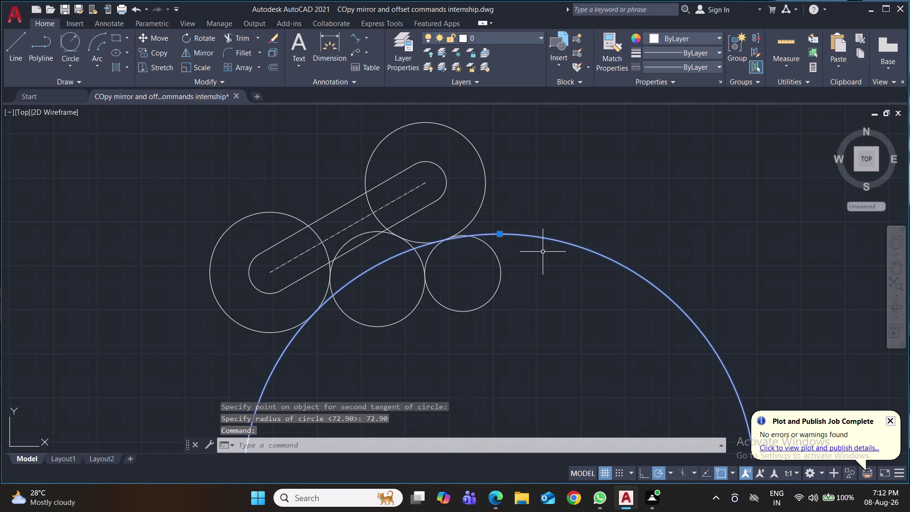
key(Delete)
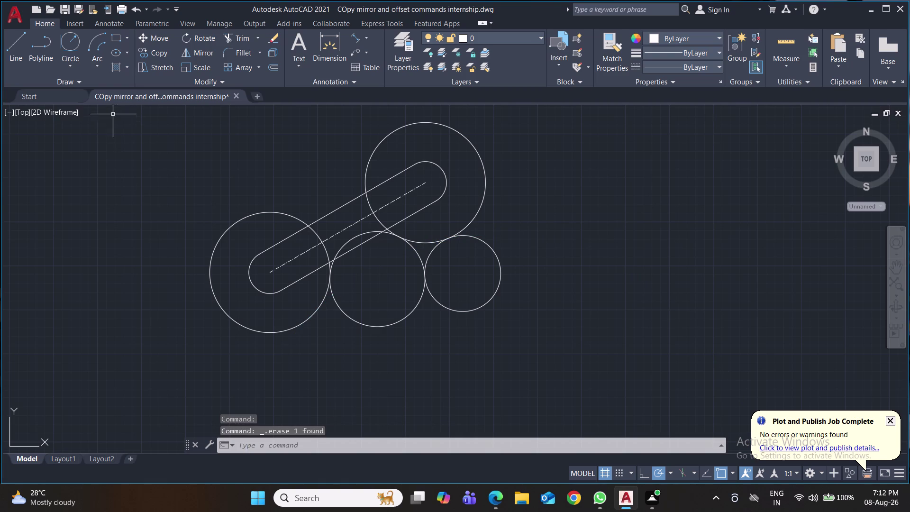
Try the 72.90 tangent circle on the left and upper circles again, deleting the wrong result.
click(73, 42)
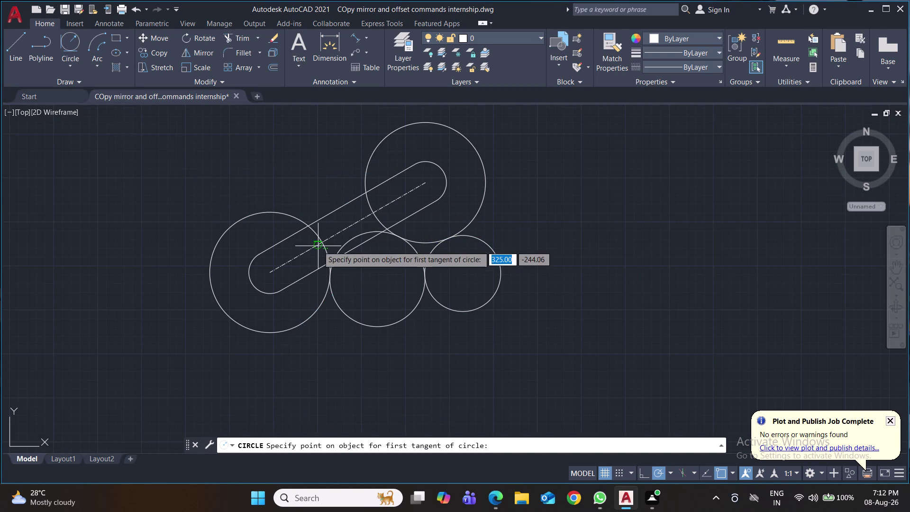
click(251, 268)
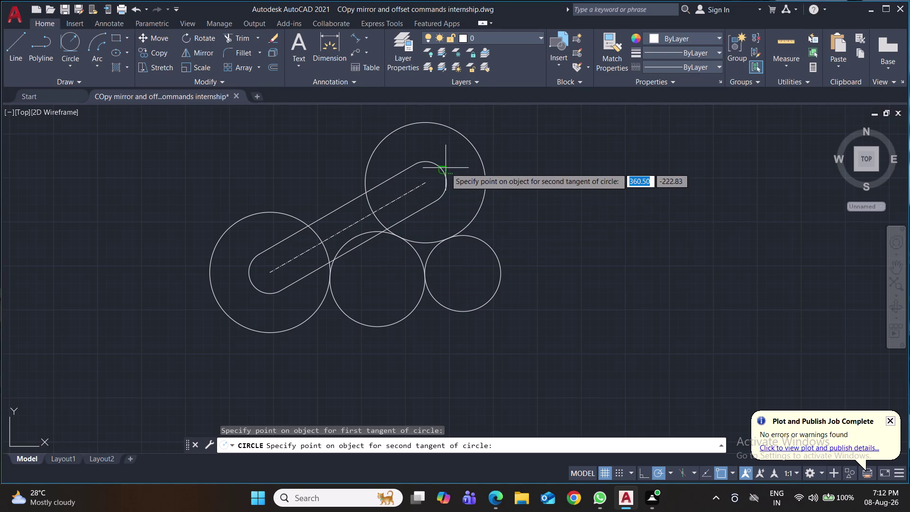
click(443, 169)
key(7)
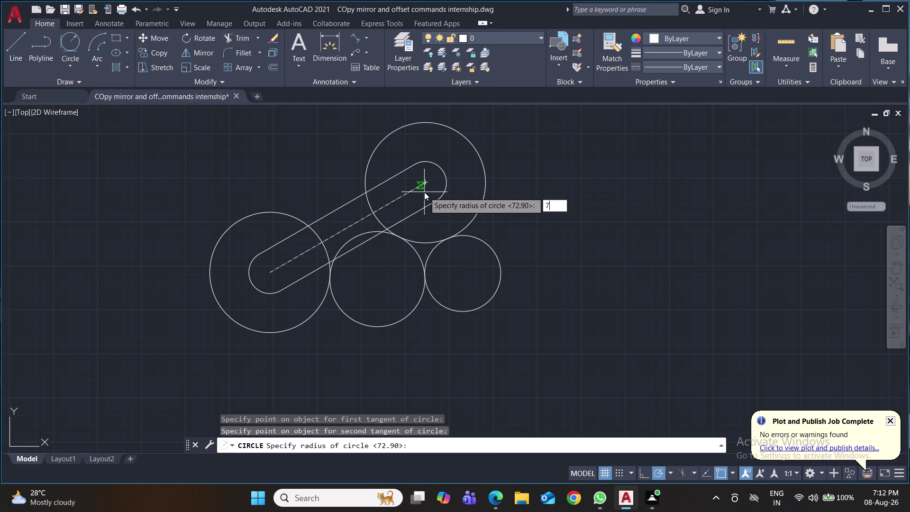
text(2.9)
text(0)
key(Return)
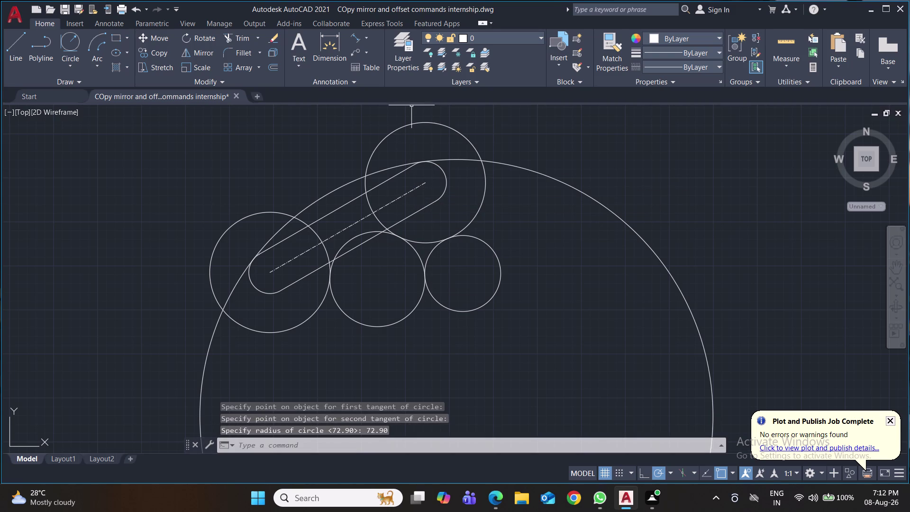
click(532, 171)
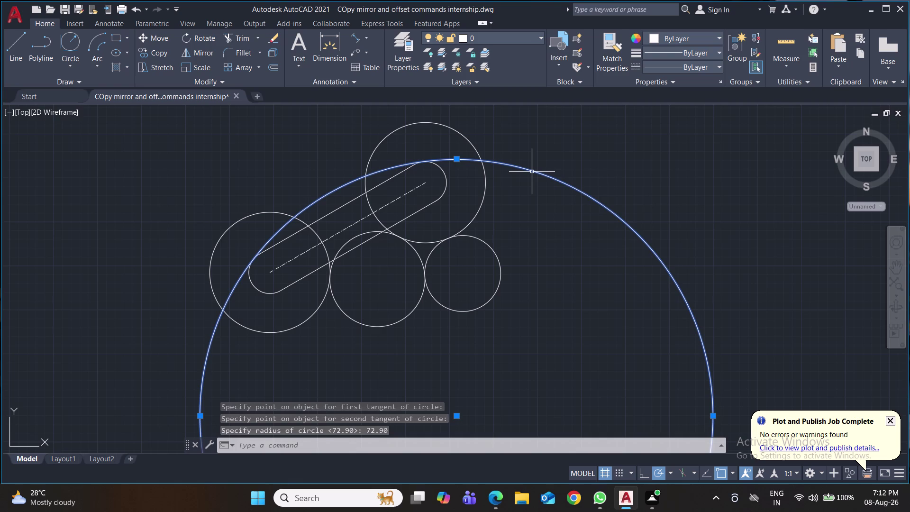
key(Delete)
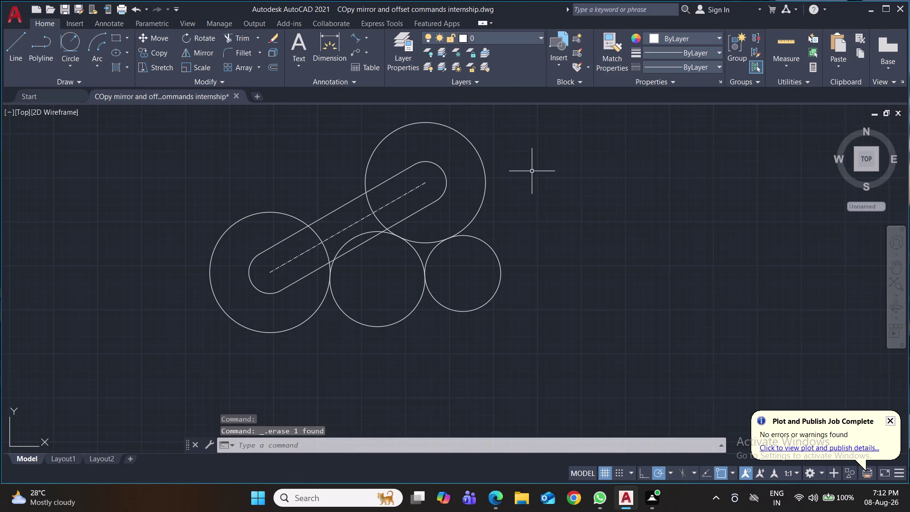
Draw the 72.90 circle tangent to the outer edges so it encloses everything.
click(68, 36)
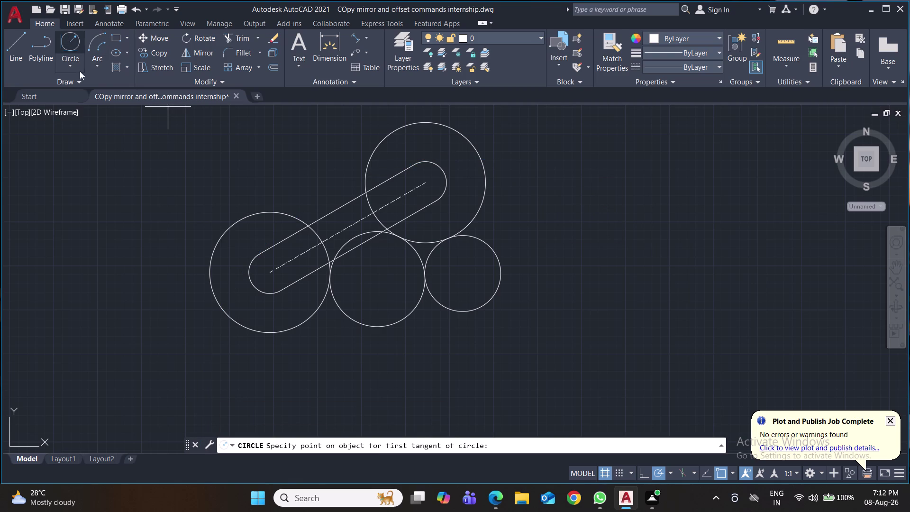
click(212, 292)
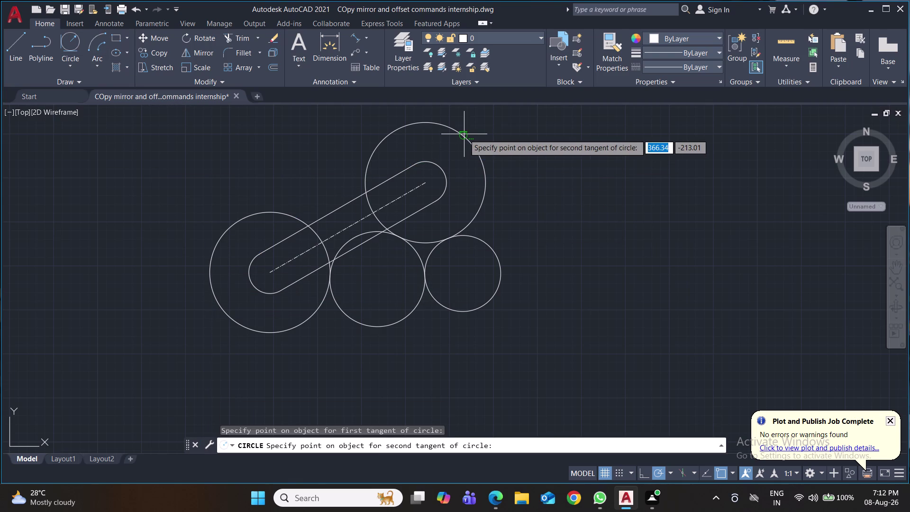
click(464, 134)
text(72)
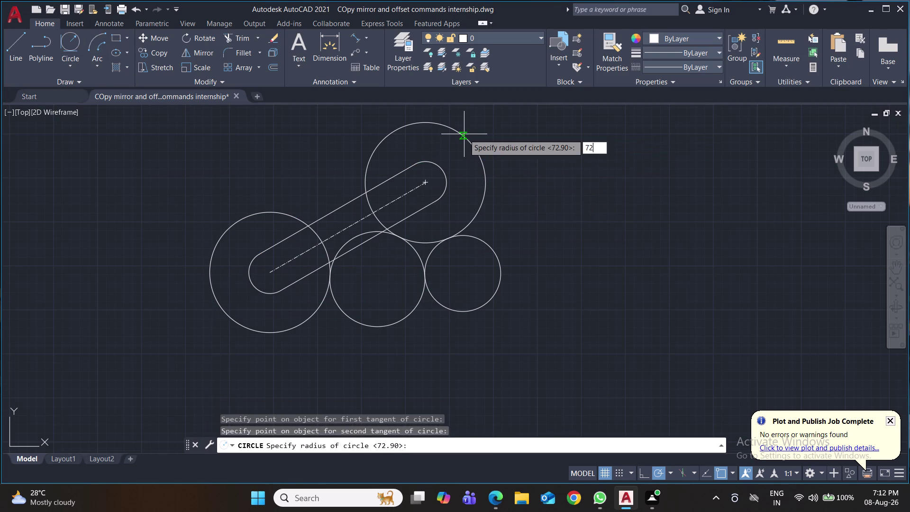
text(.90)
key(Return)
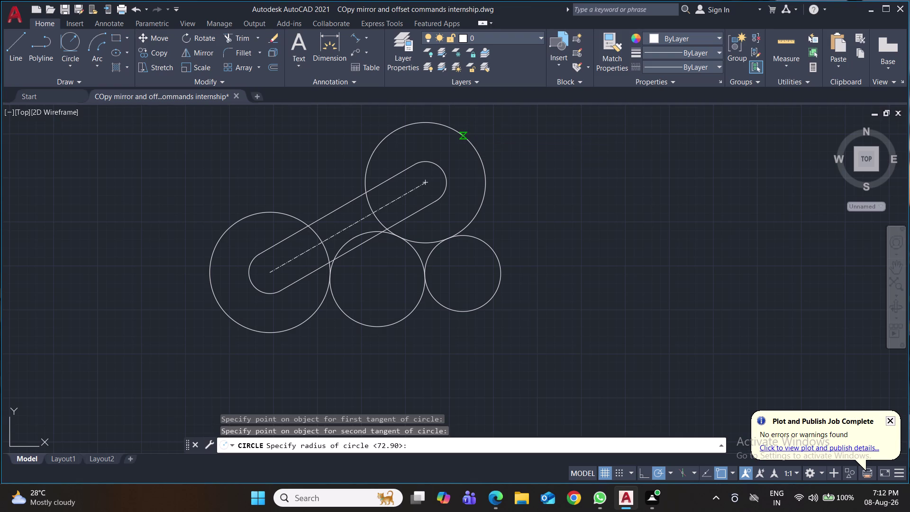
middle_drag(465, 349, 415, 323)
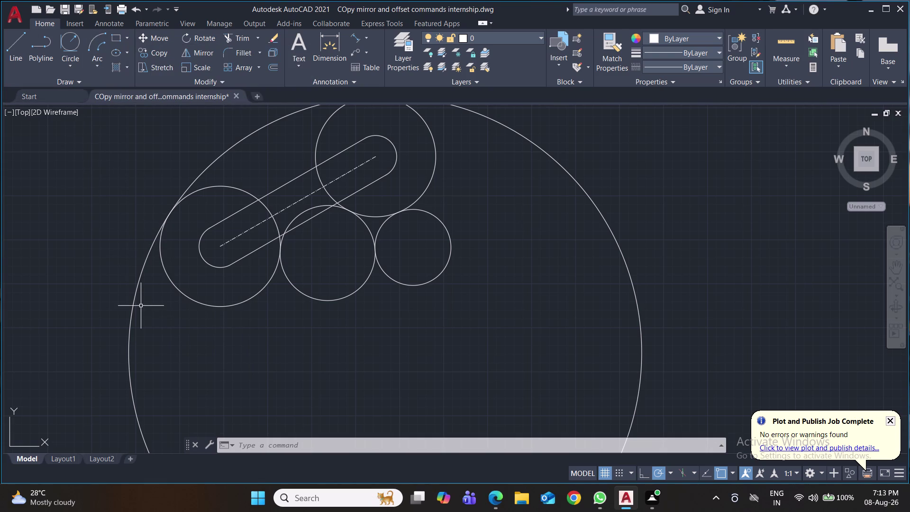
Trim the large circle and the inner arcs of the middle and right circles.
text(tr)
key(Return)
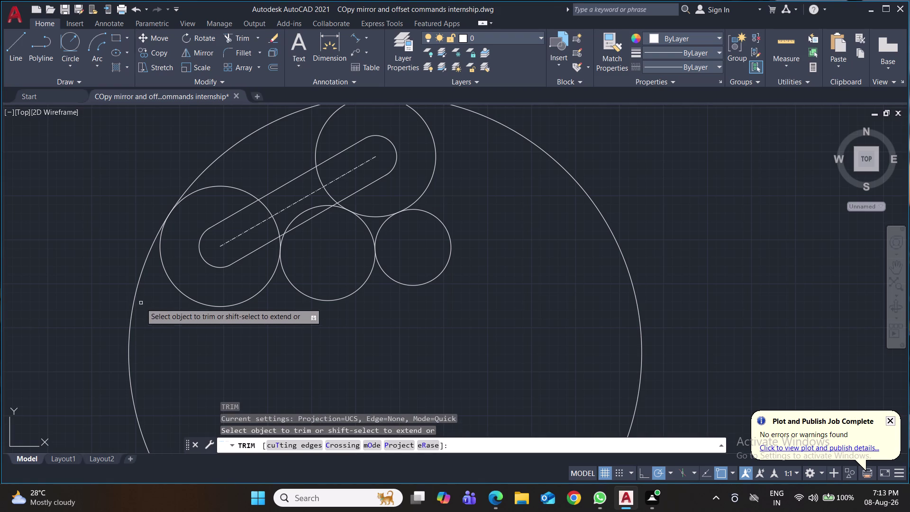
click(136, 293)
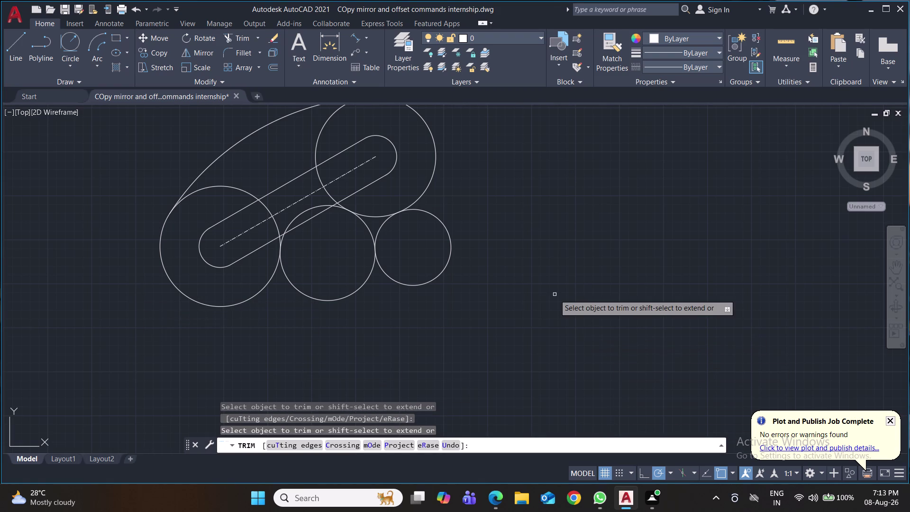
middle_drag(560, 287, 548, 350)
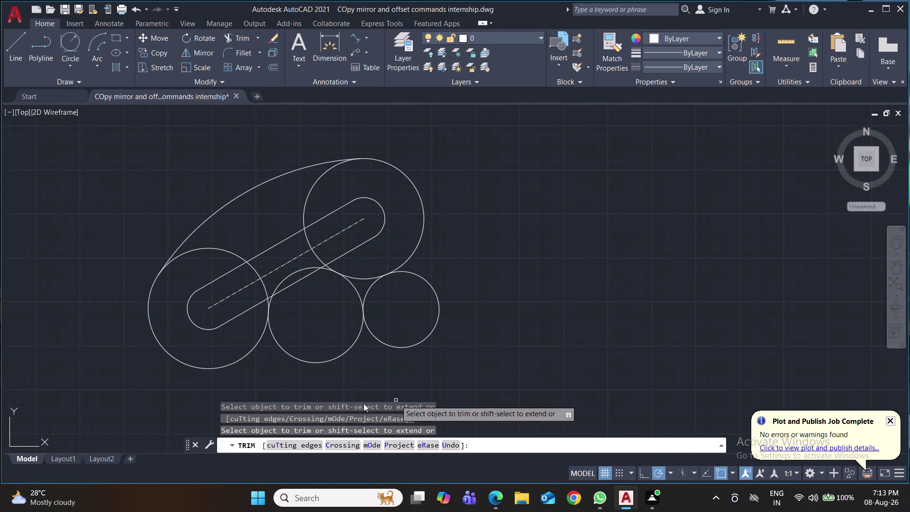
click(288, 277)
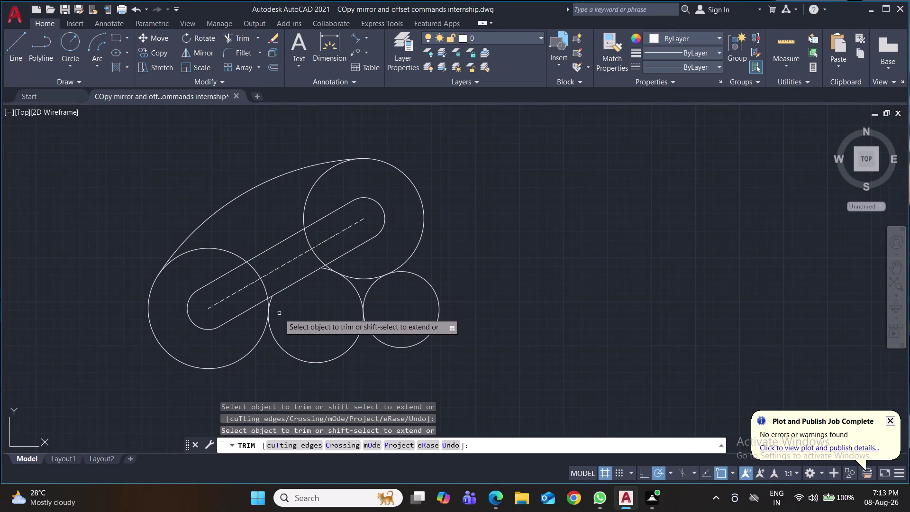
click(271, 301)
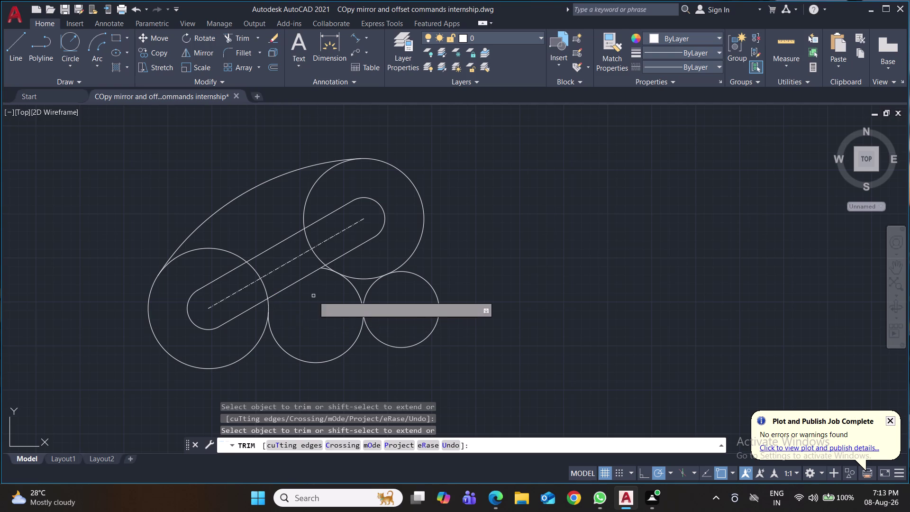
click(327, 271)
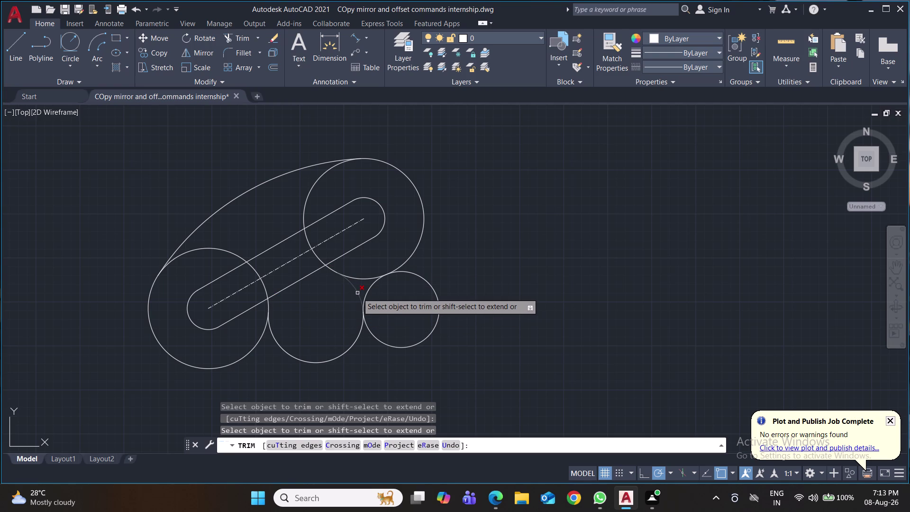
click(358, 293)
click(368, 291)
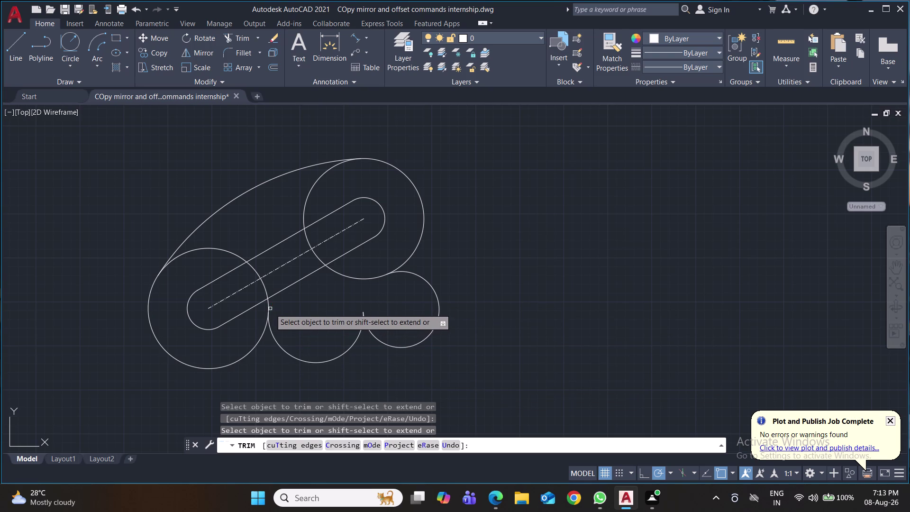
Trim the remaining inner arcs of the lower-left and upper circles.
click(266, 292)
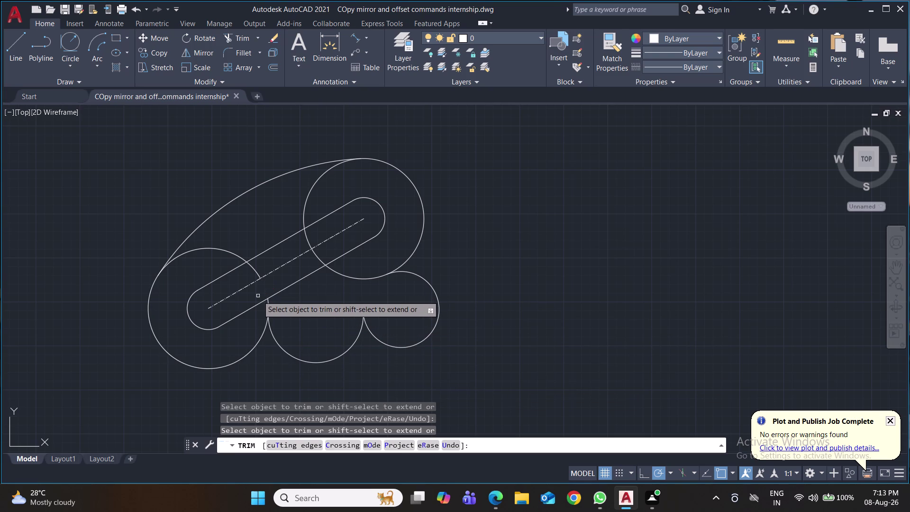
click(257, 273)
click(307, 238)
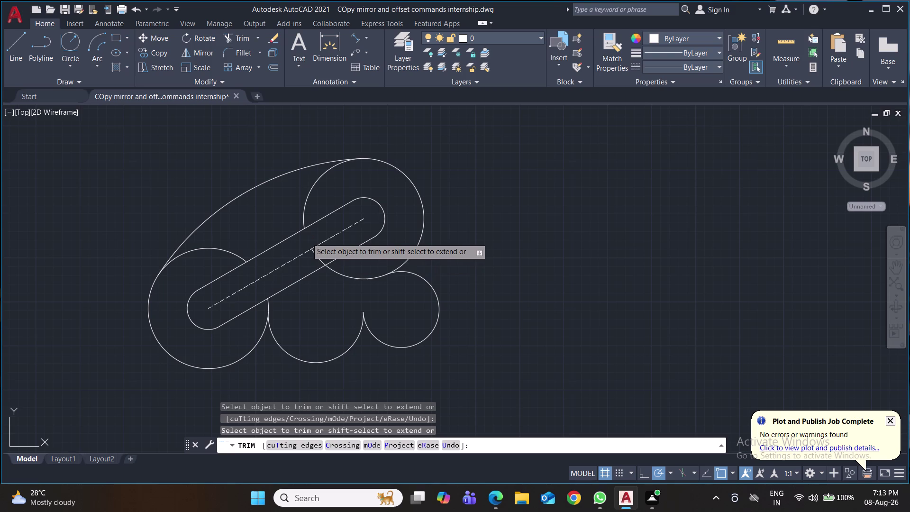
click(320, 261)
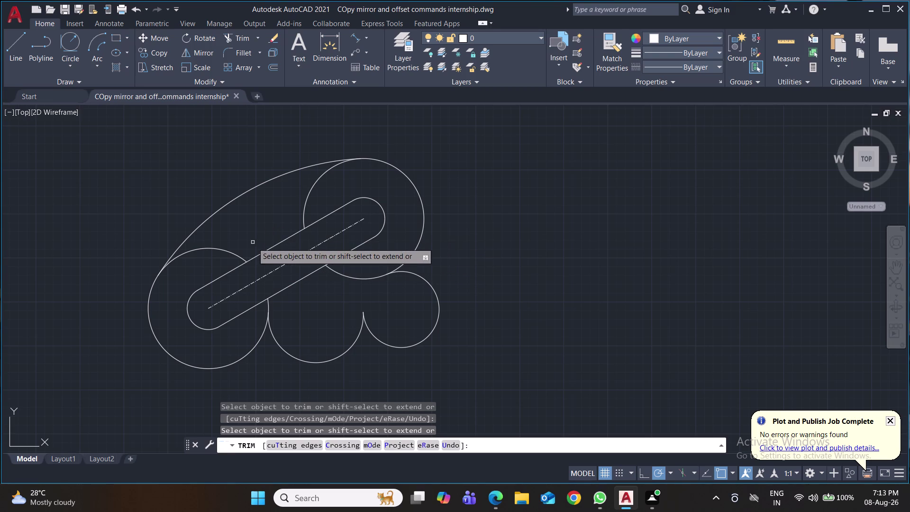
click(240, 256)
click(306, 205)
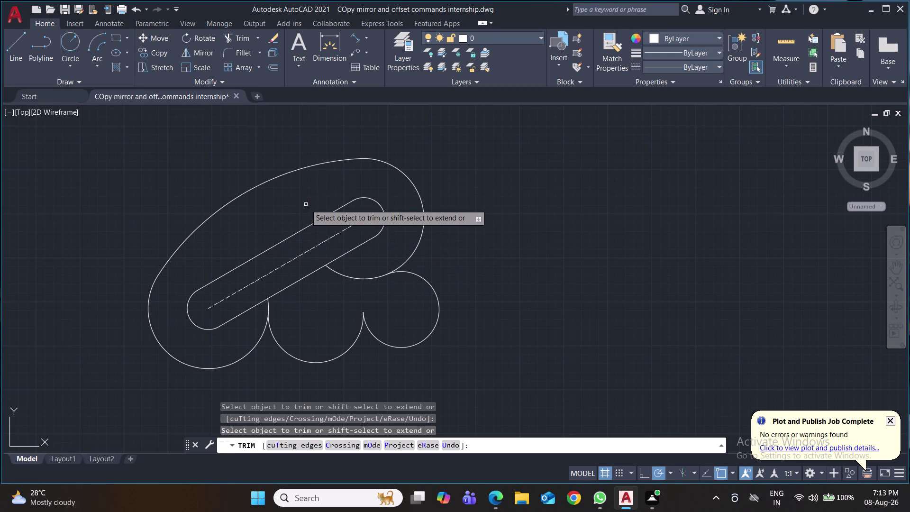
middle_drag(512, 259, 407, 221)
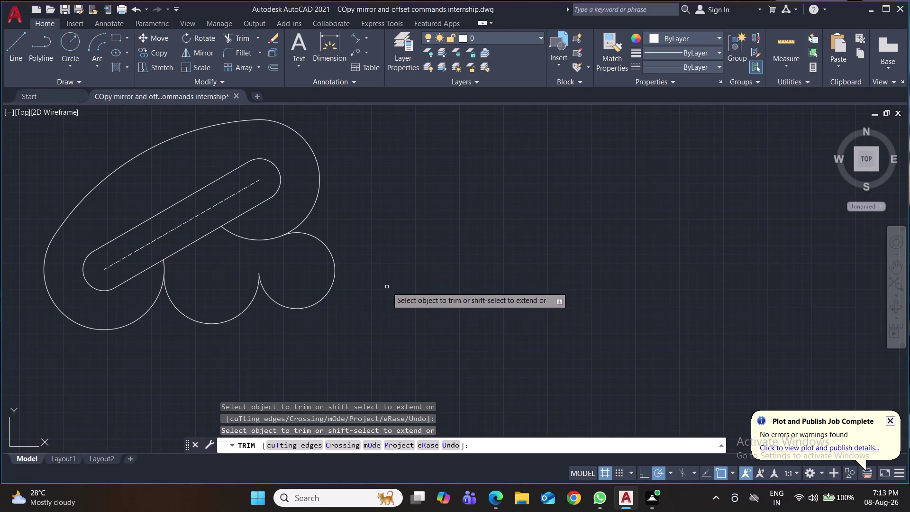
click(21, 40)
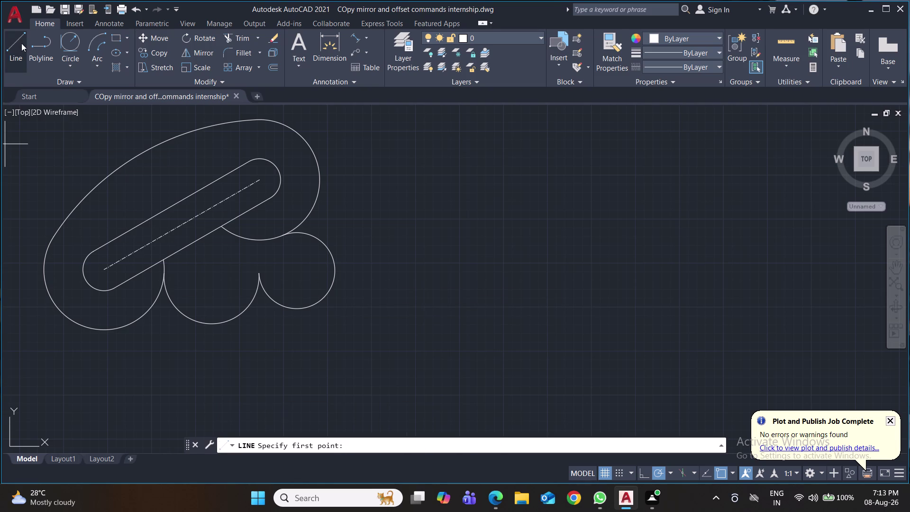
Draw a tangent line from the lower-left arc to the middle lobe.
click(105, 330)
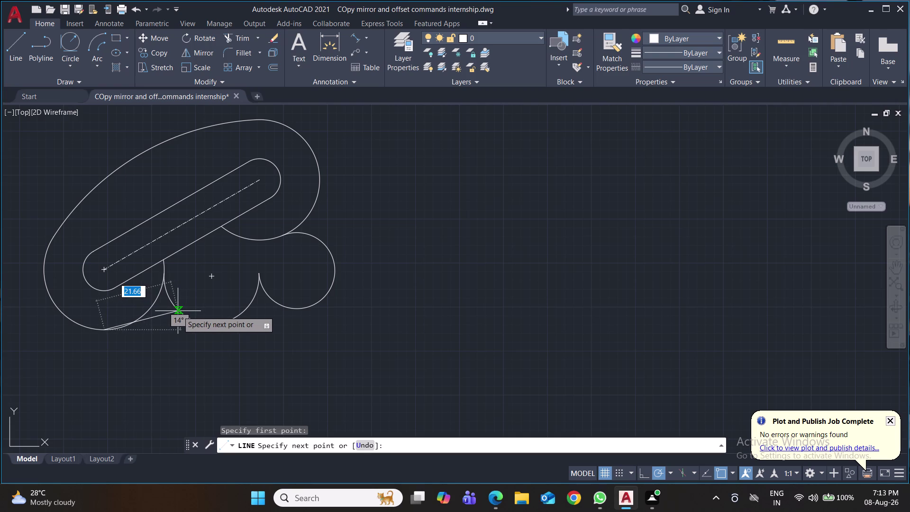
click(179, 309)
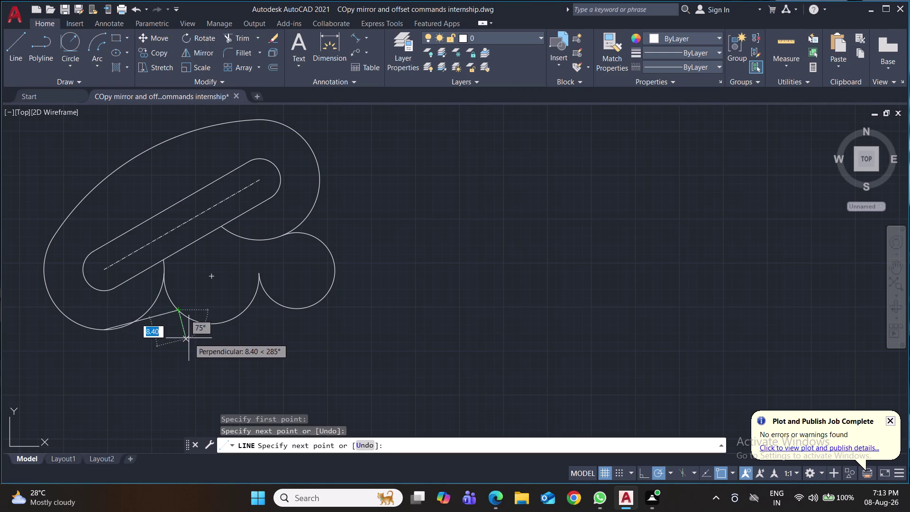
key(Return)
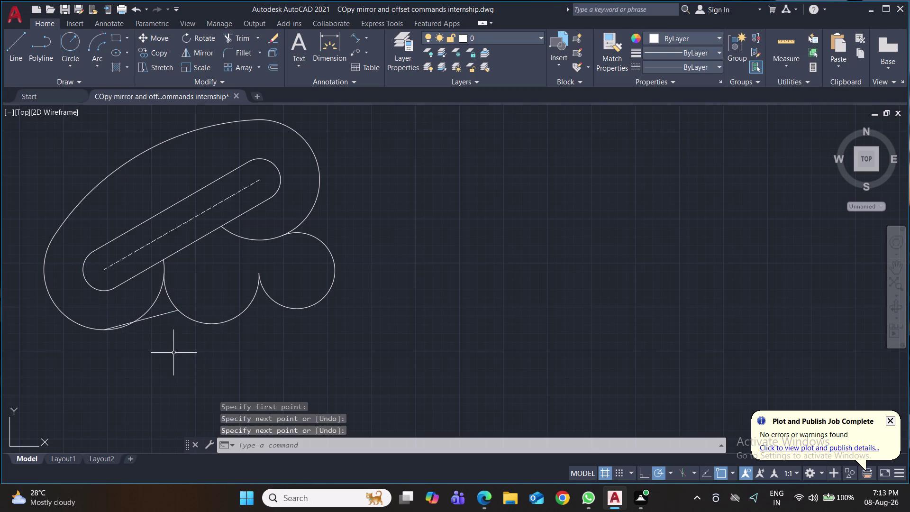
Trim the leftover notch arc pieces below the new tangent line.
text(tr)
key(Return)
click(153, 302)
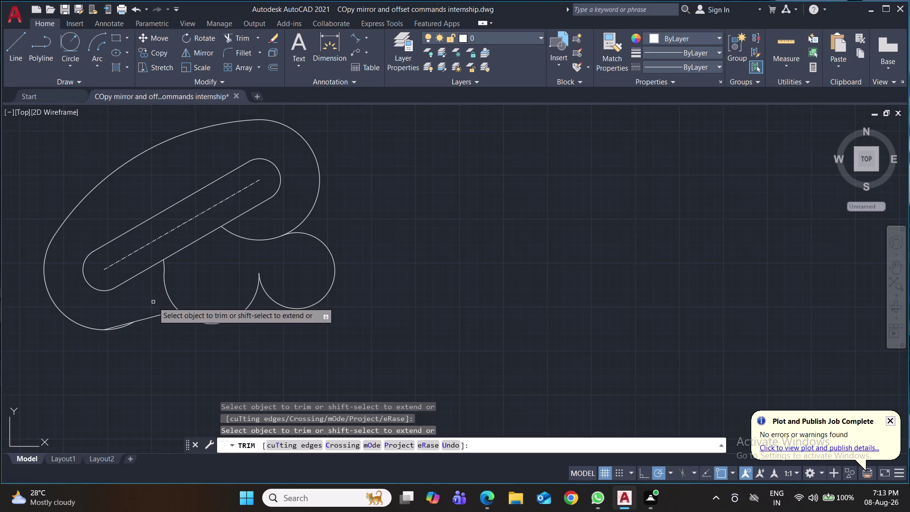
click(165, 269)
click(165, 276)
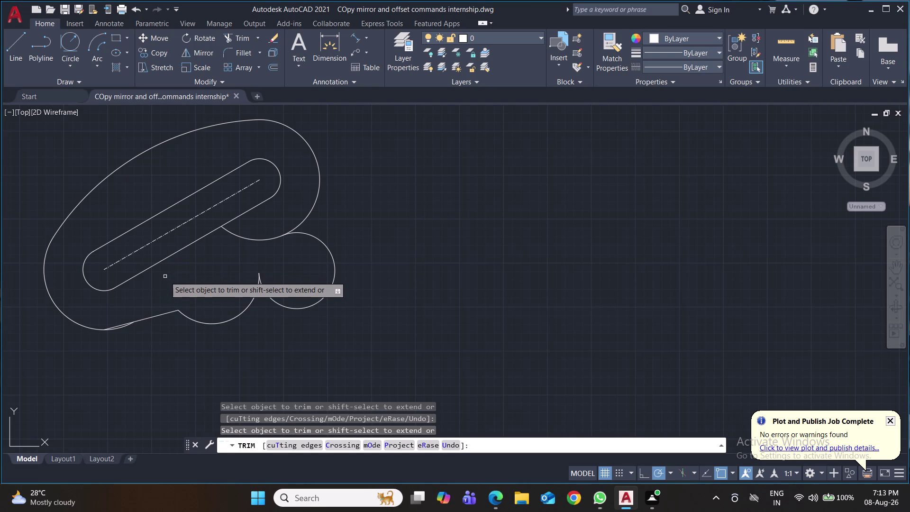
click(123, 327)
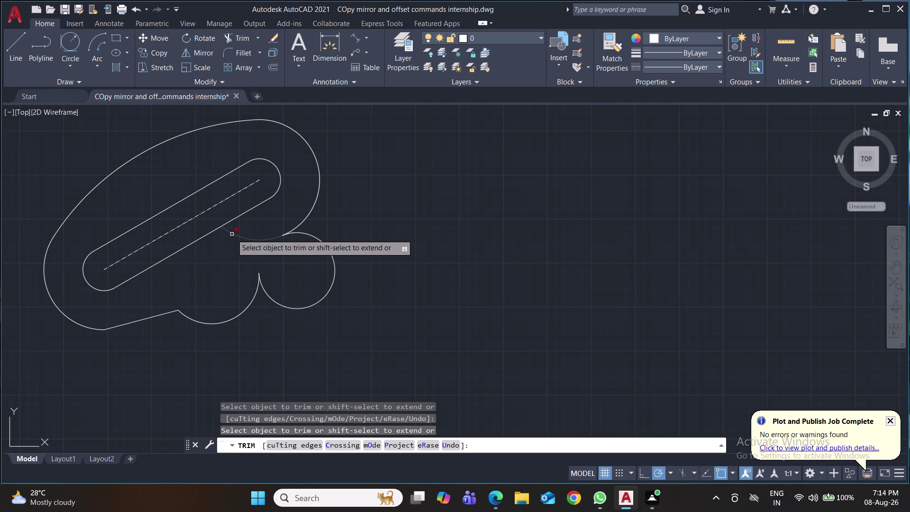
click(232, 234)
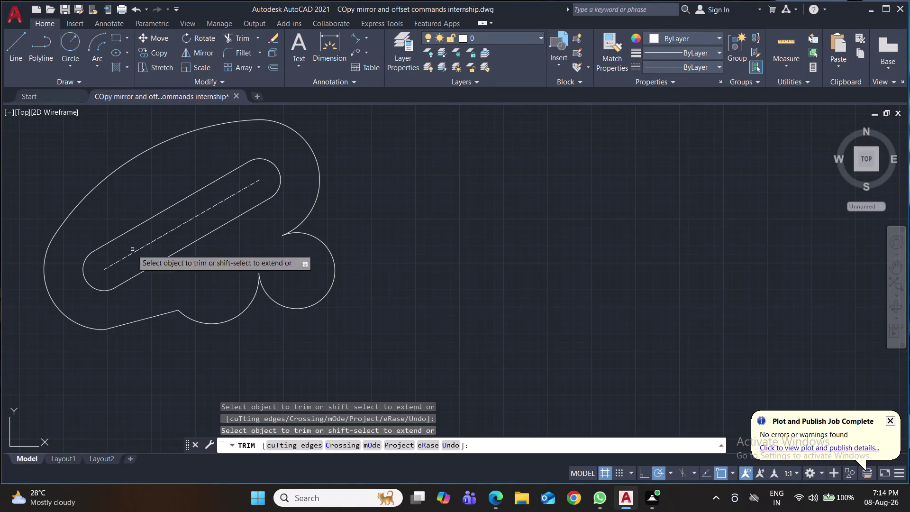
click(22, 50)
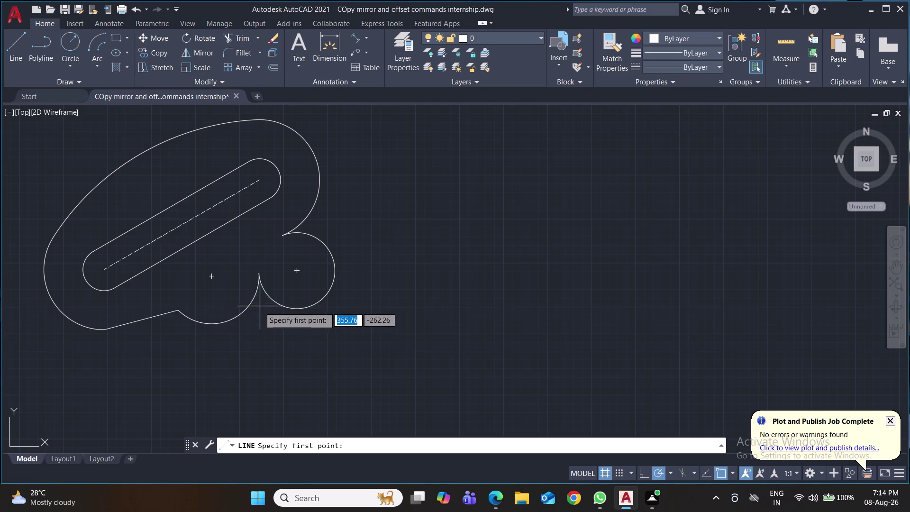
Draw a tangent line from the large upper arc down to the right lobe.
middle_drag(365, 333, 351, 293)
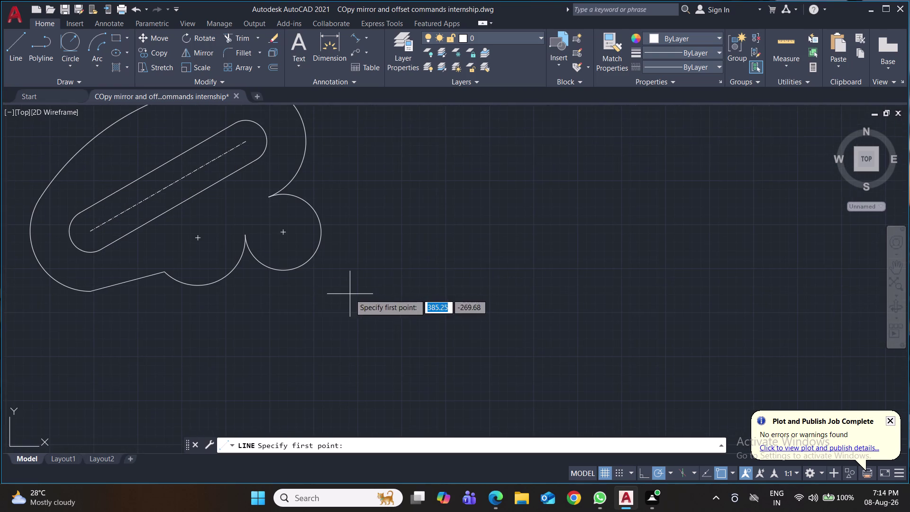
middle_drag(364, 289, 355, 337)
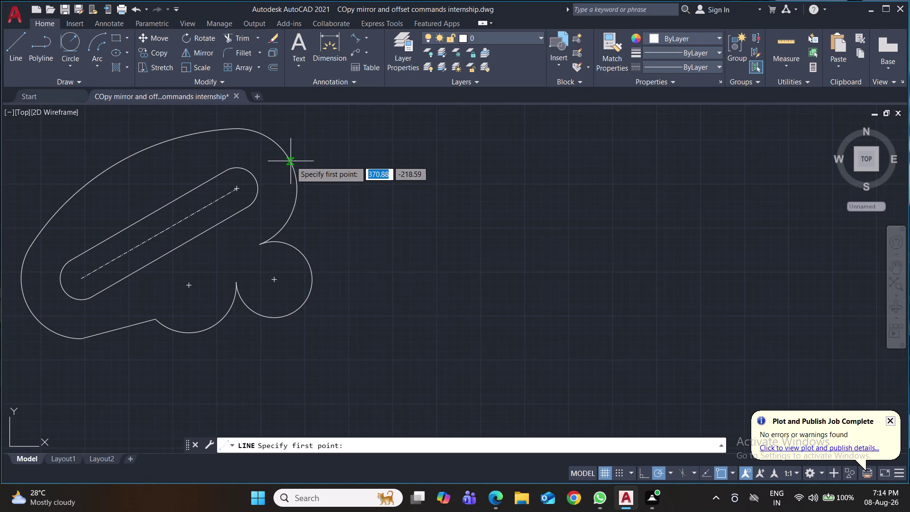
click(297, 187)
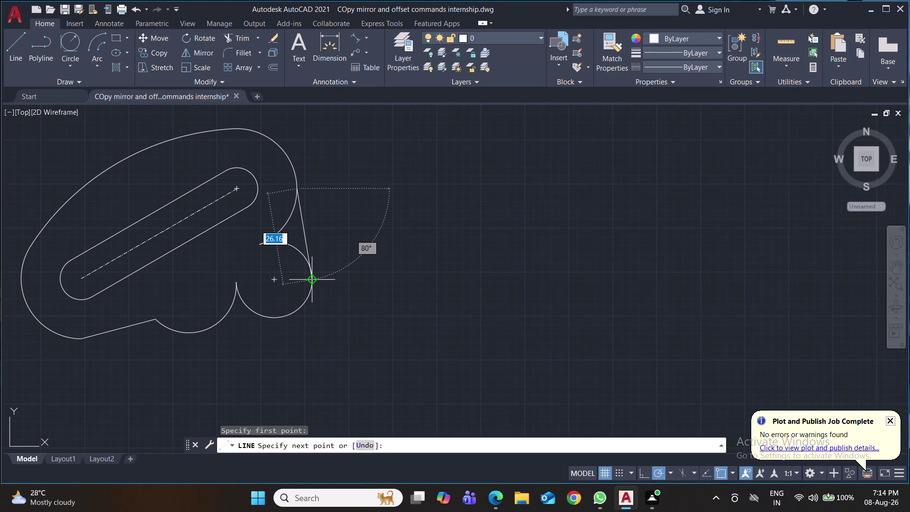
click(310, 282)
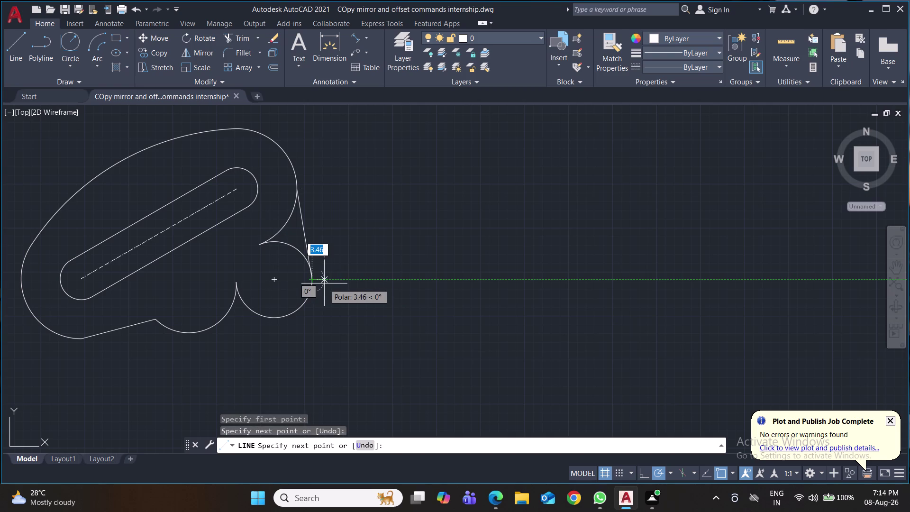
key(Return)
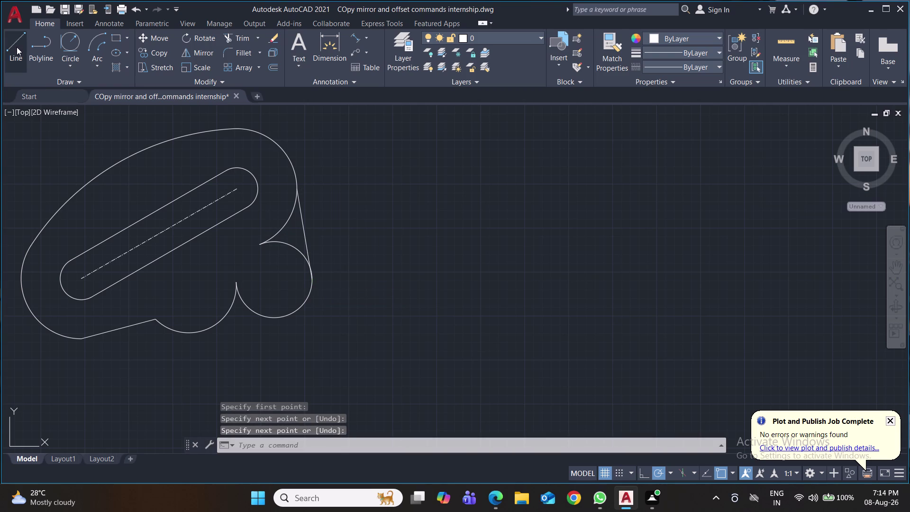
Start a line at the lower notch, cancel it, and launch Trim with TR.
click(17, 47)
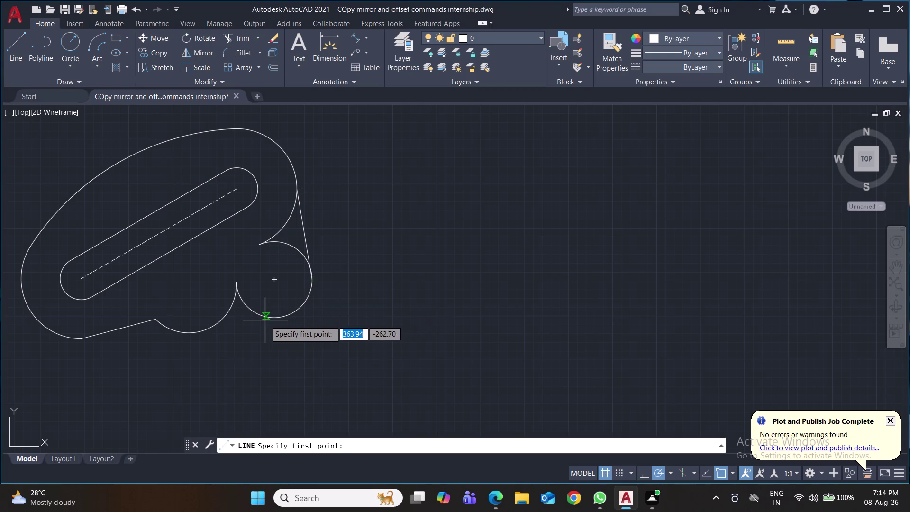
click(272, 320)
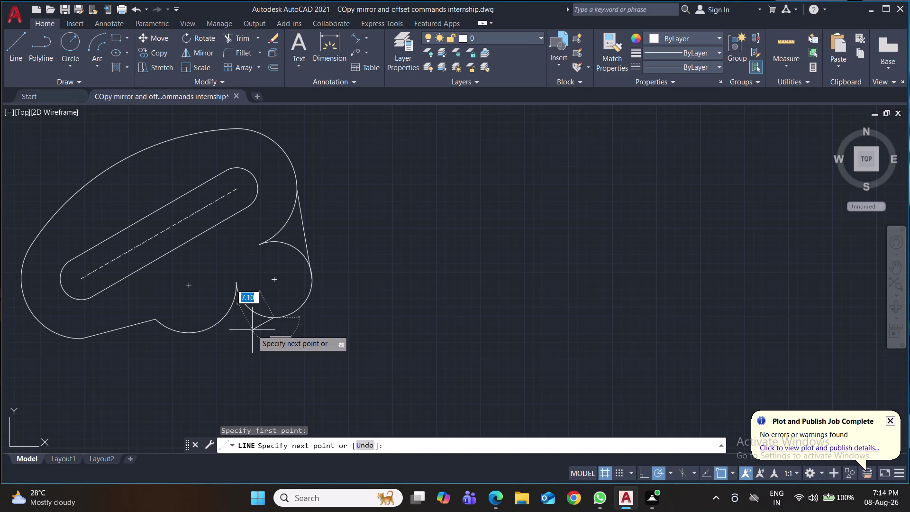
key(Escape)
text(tr)
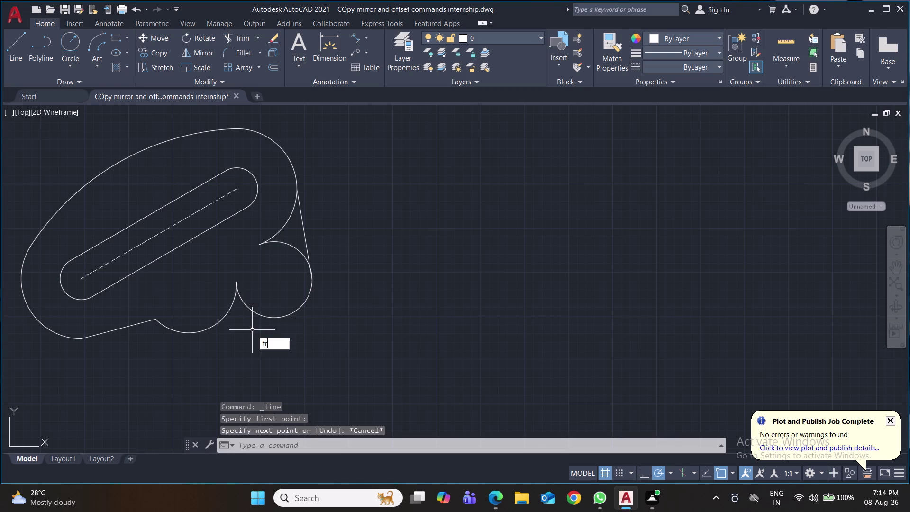
key(Return)
Trim three unwanted arc pieces near the right notch and save the drawing.
click(285, 221)
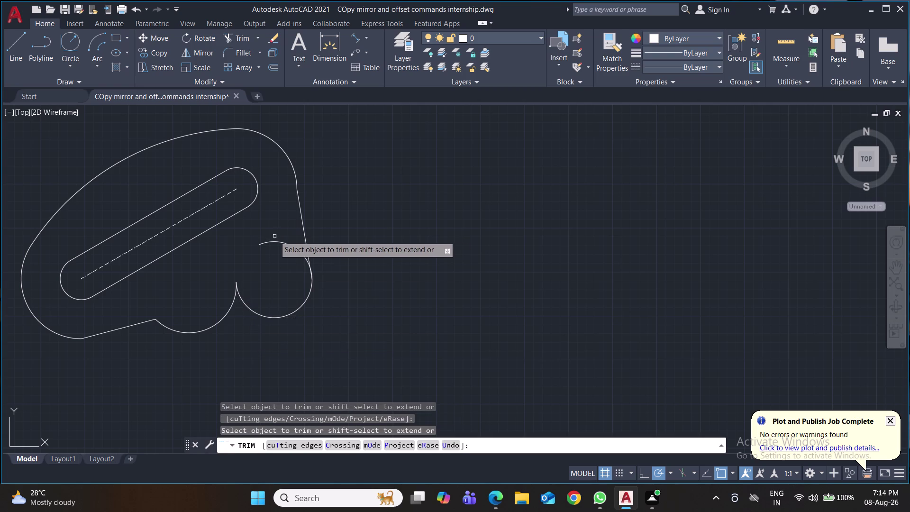
click(272, 243)
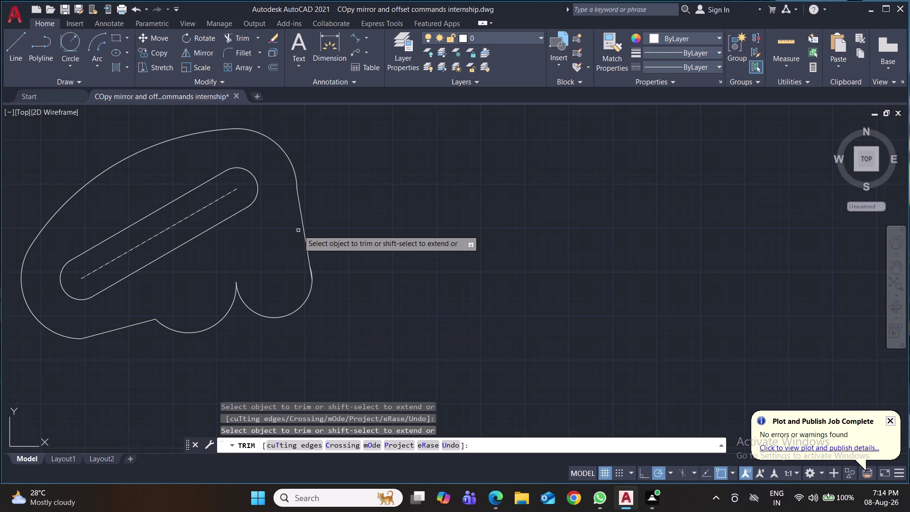
click(302, 219)
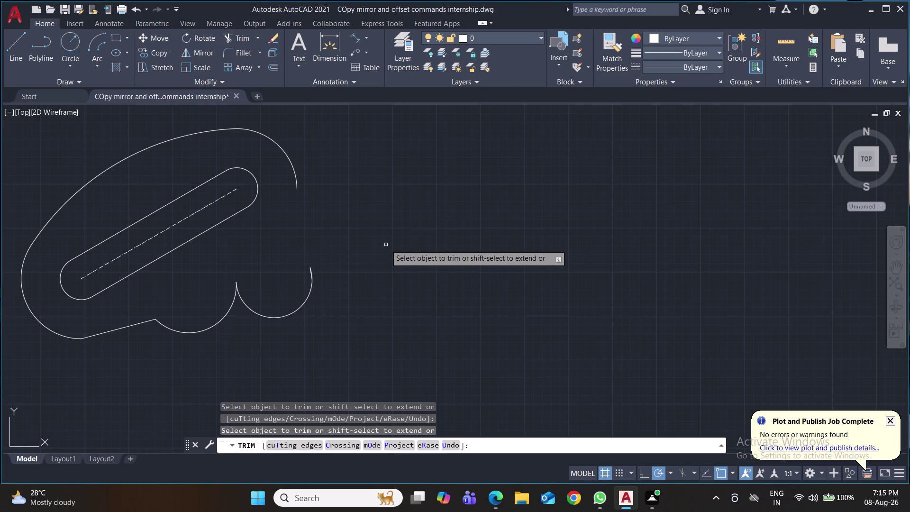
key(Escape)
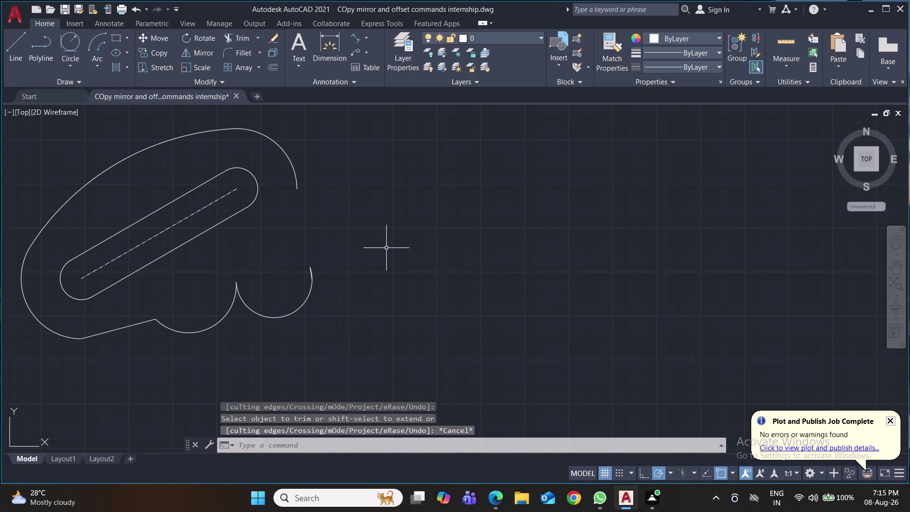
key(ctrl+s)
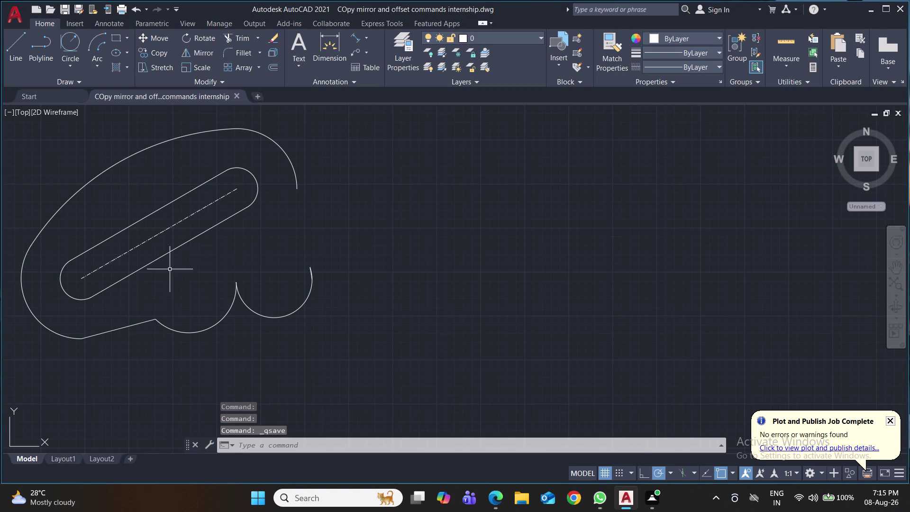
Draw a straight line tangent to the lower arc and the right arc.
click(21, 41)
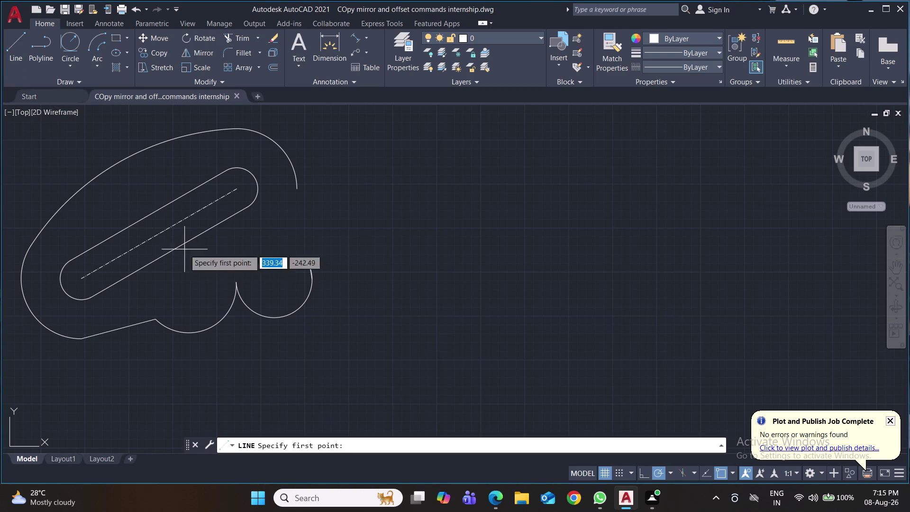
click(235, 283)
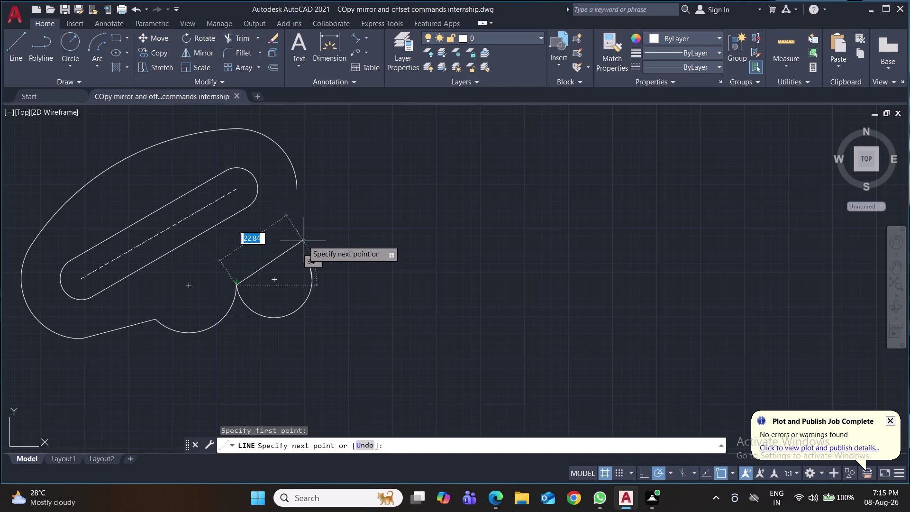
key(Escape)
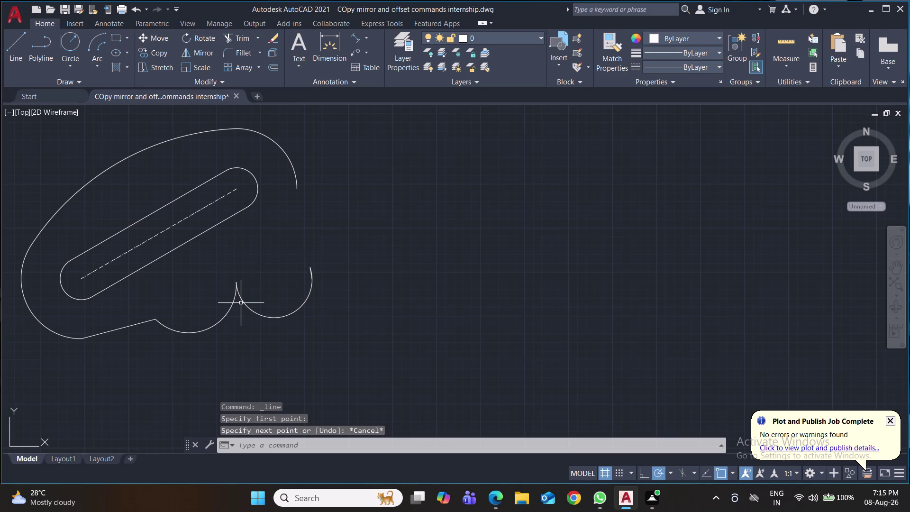
key(space)
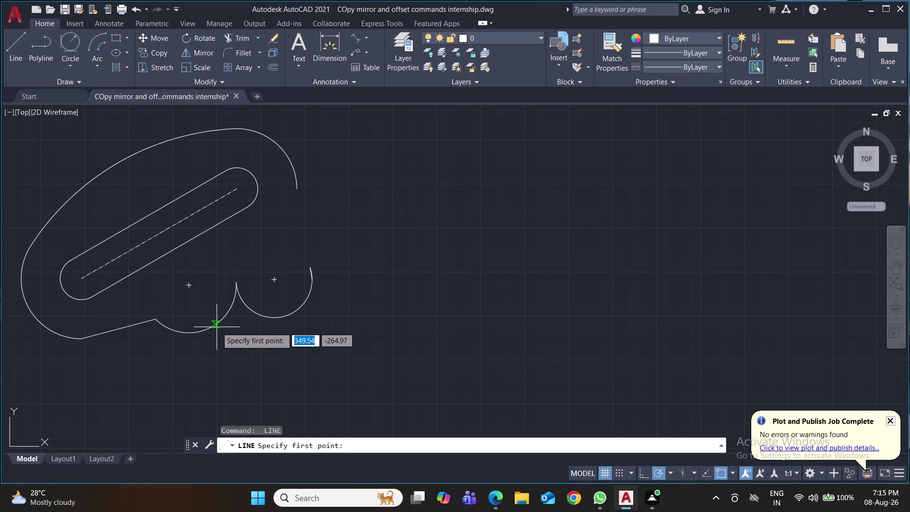
click(208, 330)
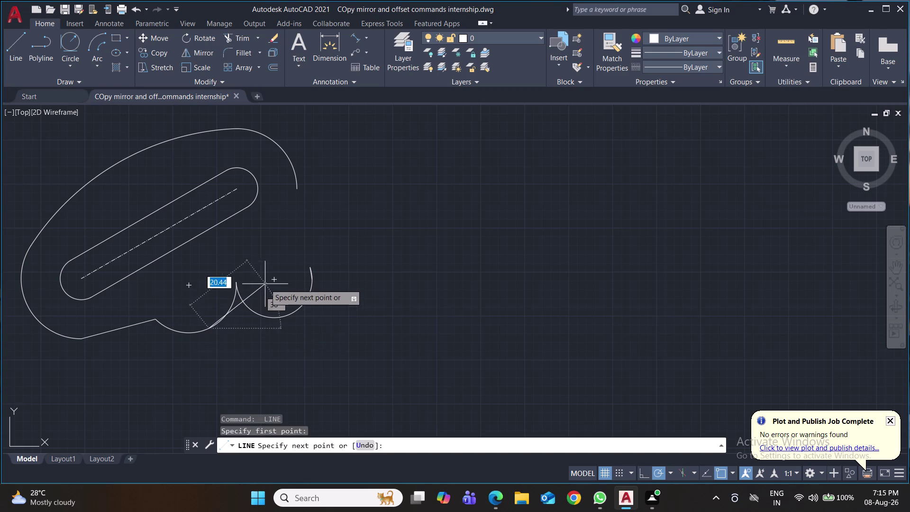
click(302, 258)
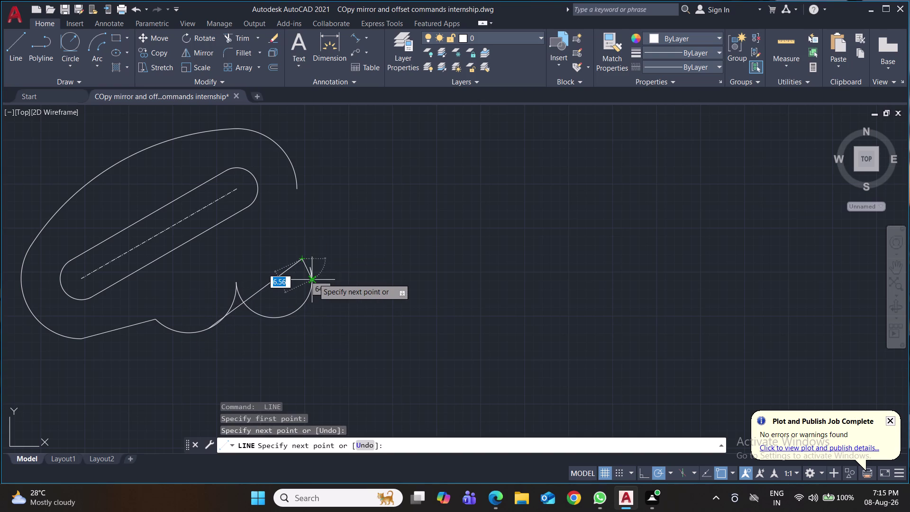
key(Return)
Trim away the lower-right arcs and middle bump beyond the new tangent line.
key(t)
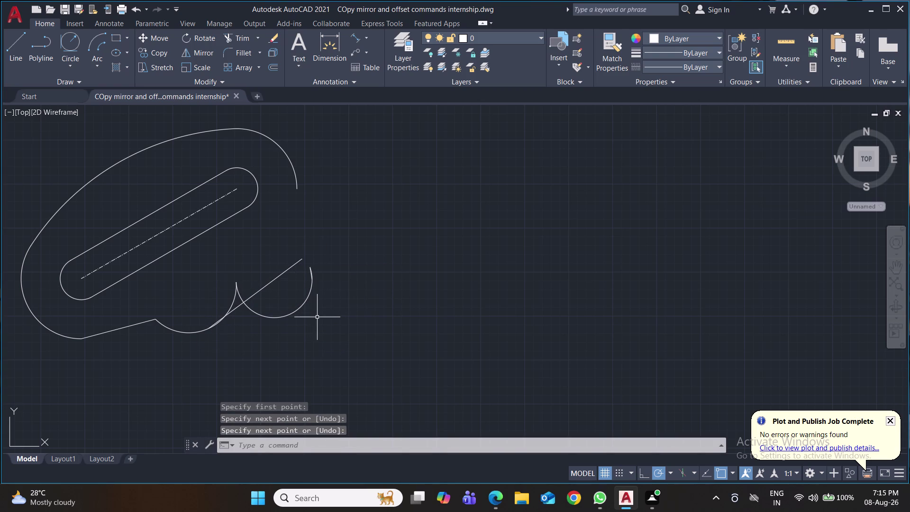
key(r)
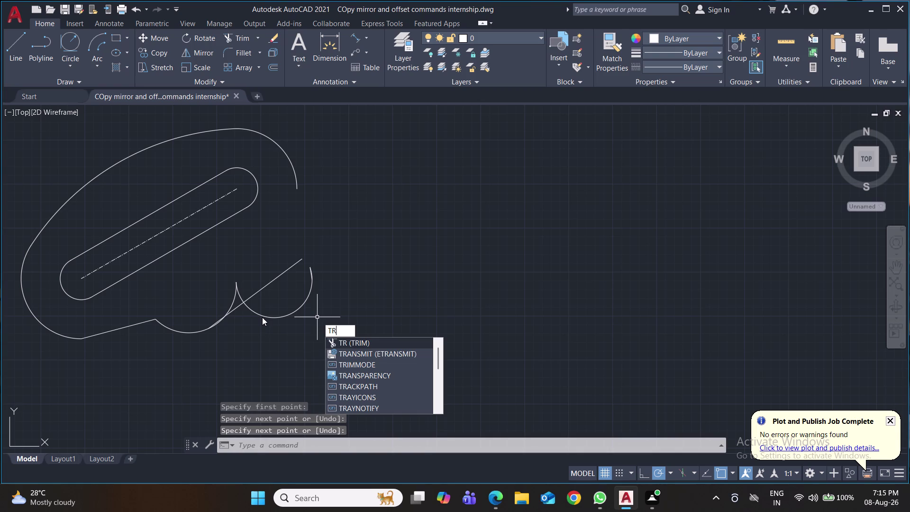
key(Return)
click(268, 318)
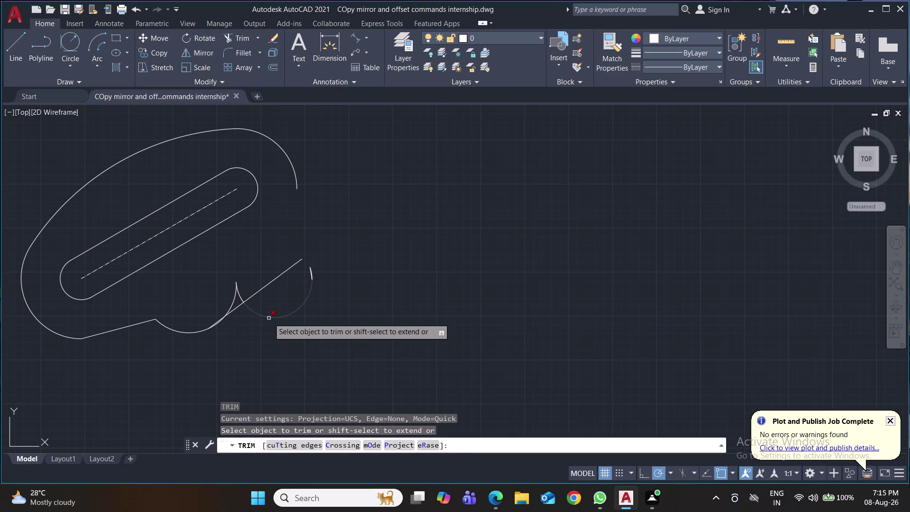
click(312, 271)
click(313, 275)
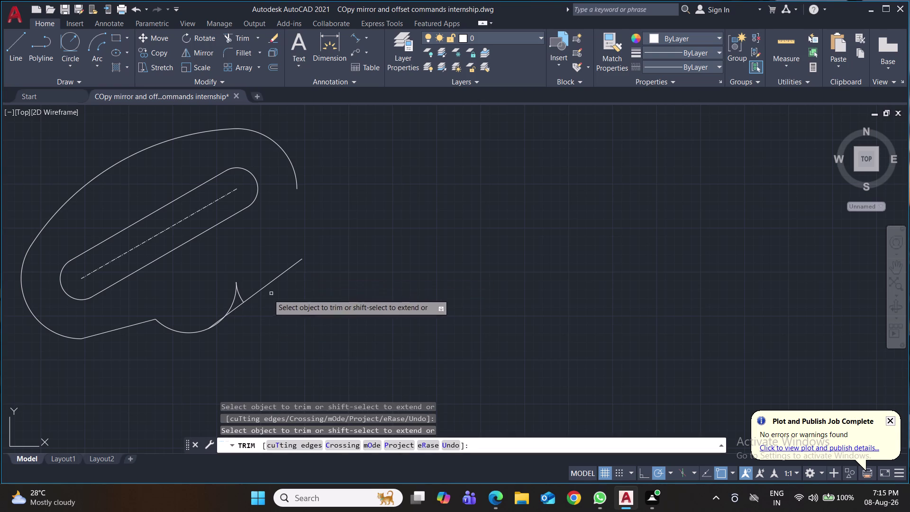
click(239, 296)
click(233, 296)
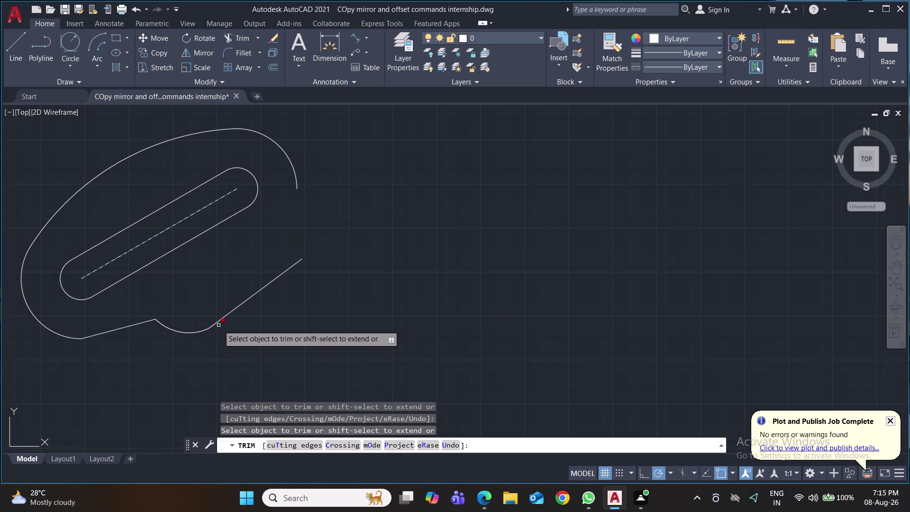
click(219, 325)
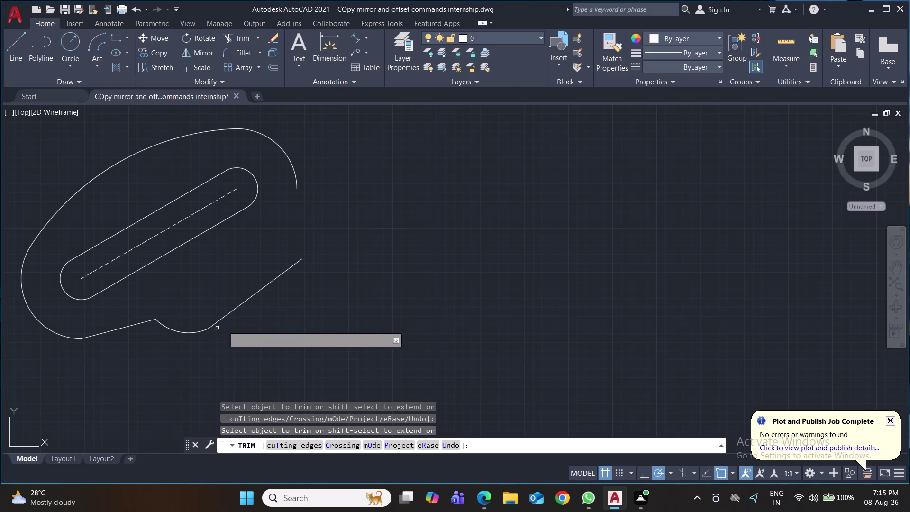
click(72, 41)
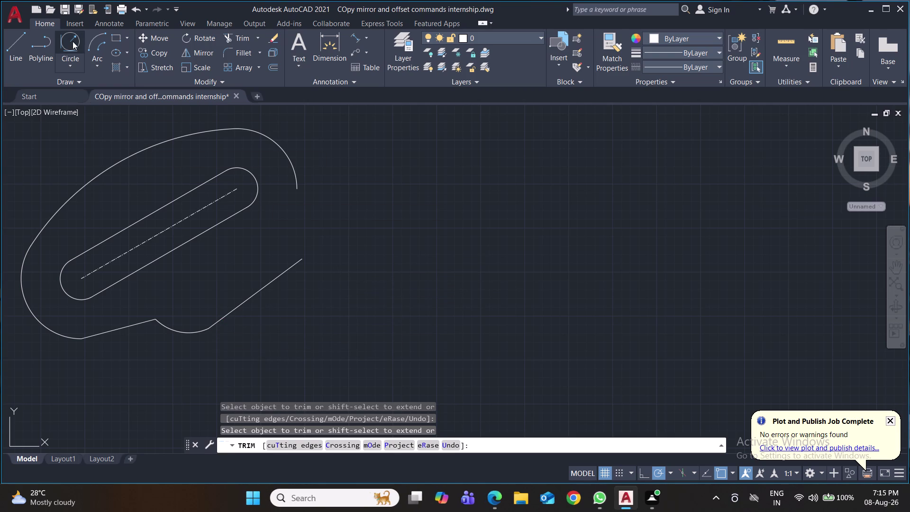
Try a 10.80-radius tangent circle on the slanted line and upper arc, then erase it.
click(303, 259)
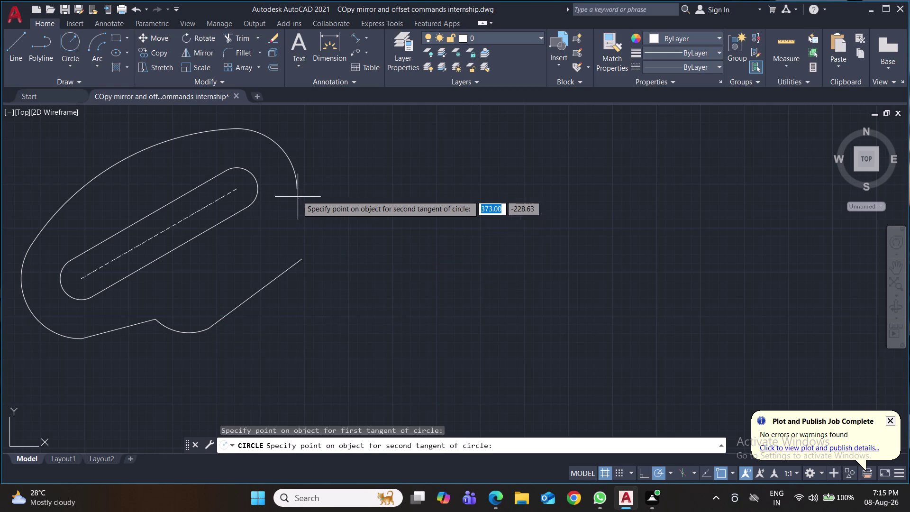
click(297, 188)
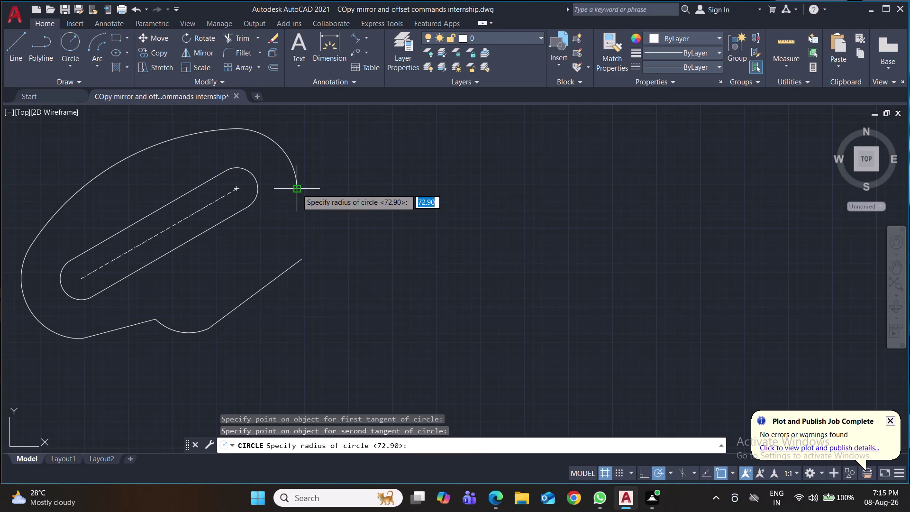
text(10)
text(.80)
key(Return)
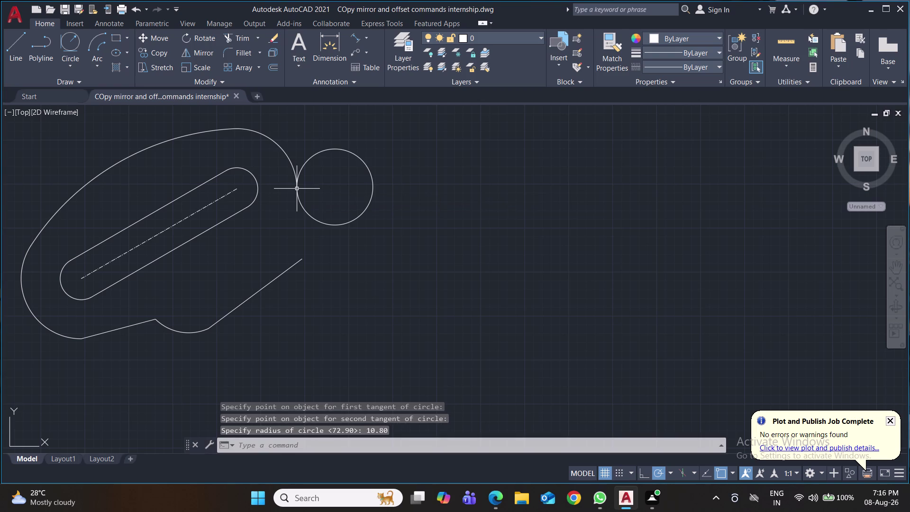
click(308, 157)
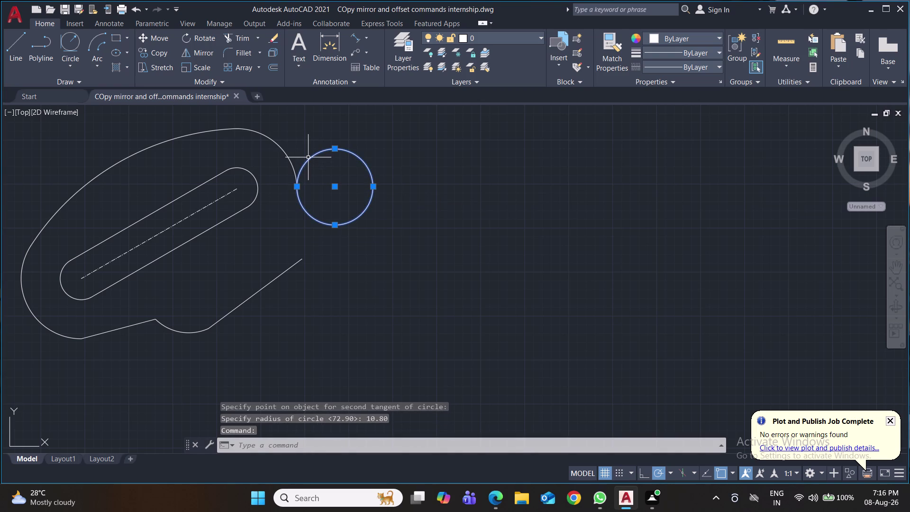
key(Escape)
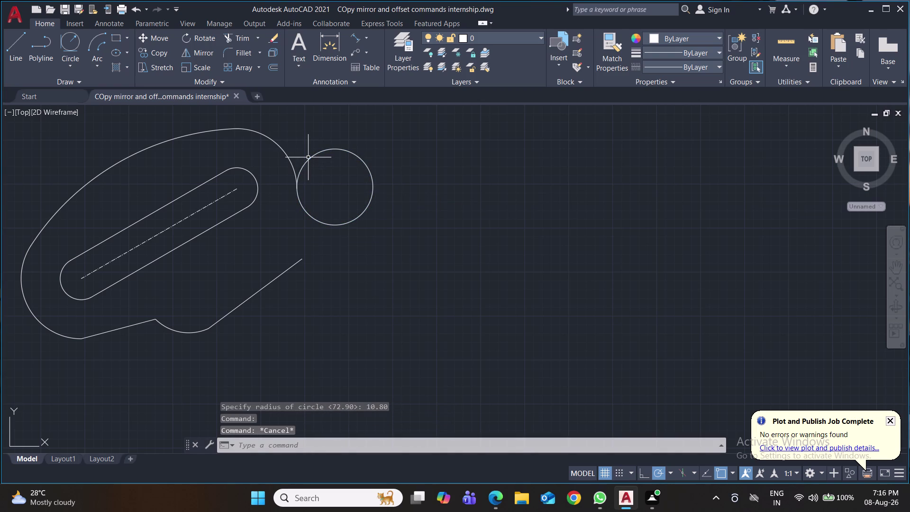
click(308, 158)
key(Delete)
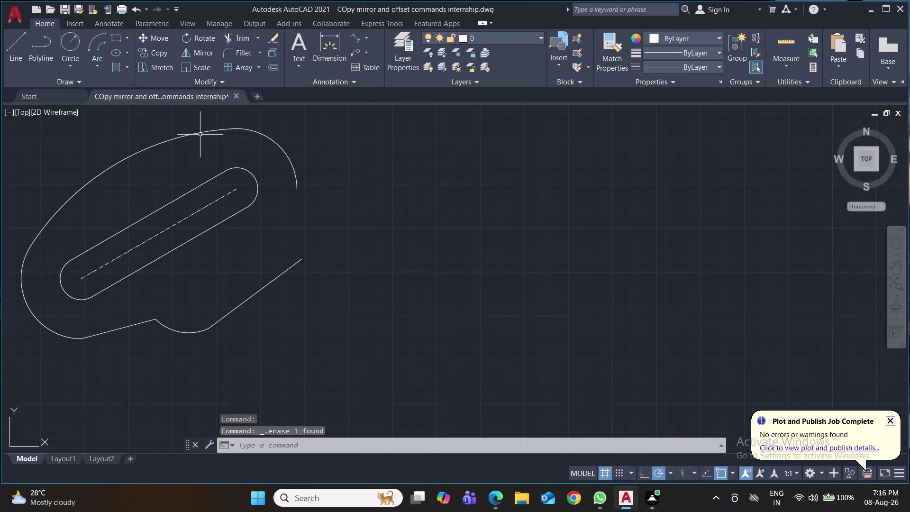
Retry the 10.80 tangent circle on the same line and arc, and erase the result.
click(76, 42)
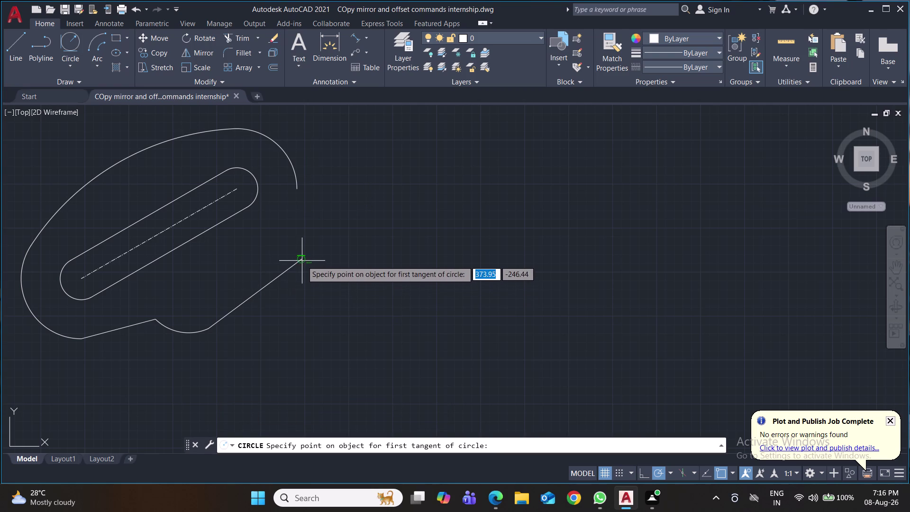
click(302, 259)
click(296, 191)
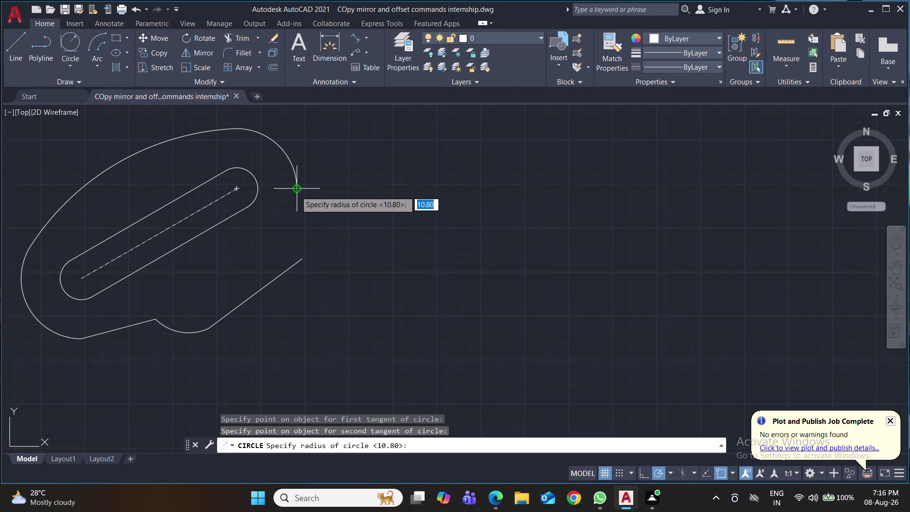
key(Return)
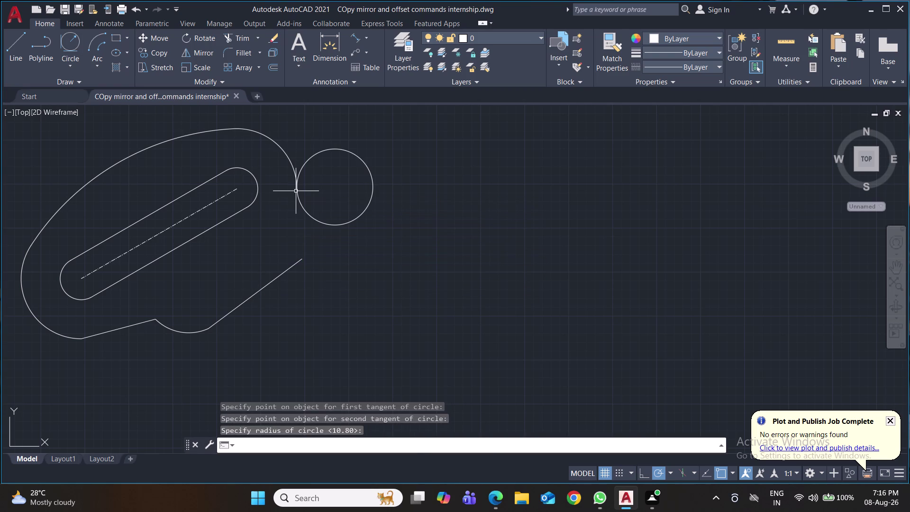
click(342, 224)
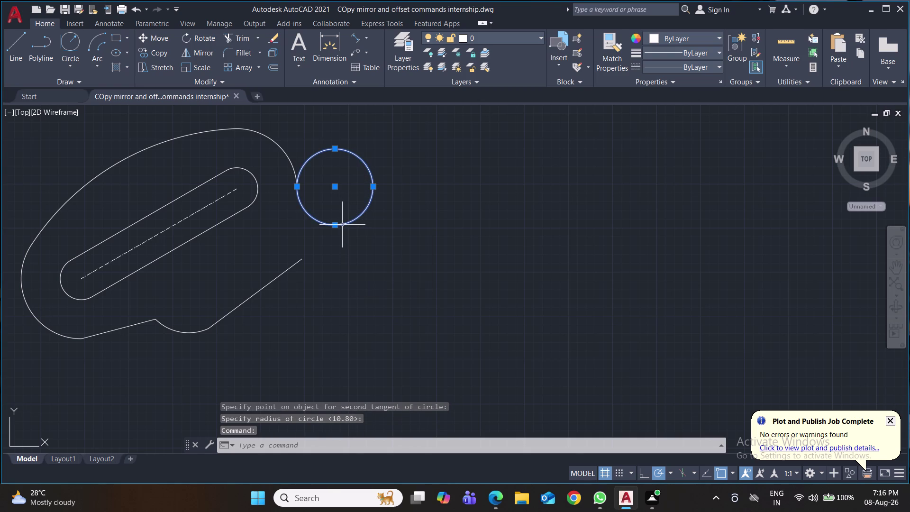
key(Delete)
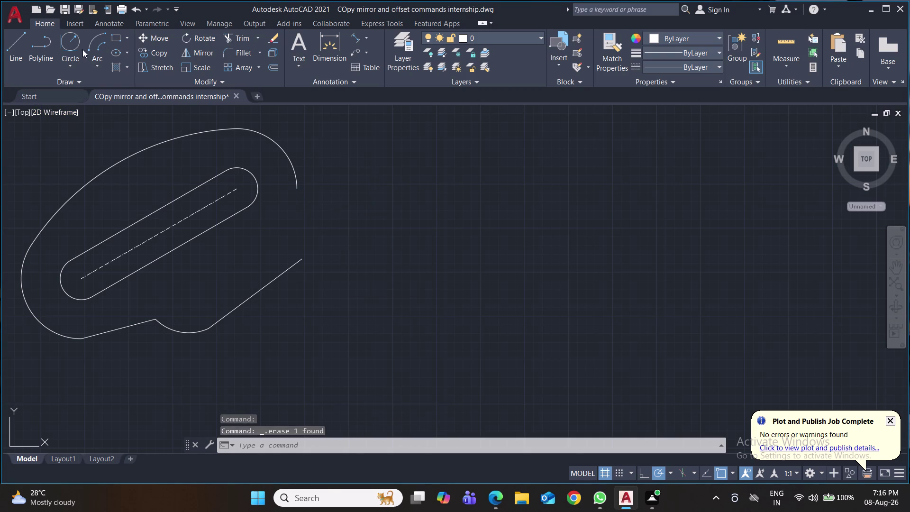
Attempt a 10.80 tangent circle between the slot end and the upper arc.
click(77, 41)
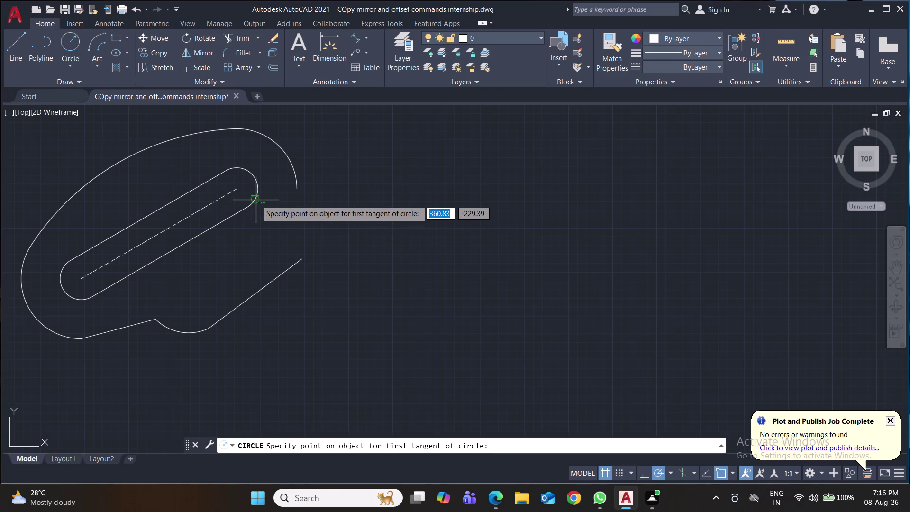
click(256, 200)
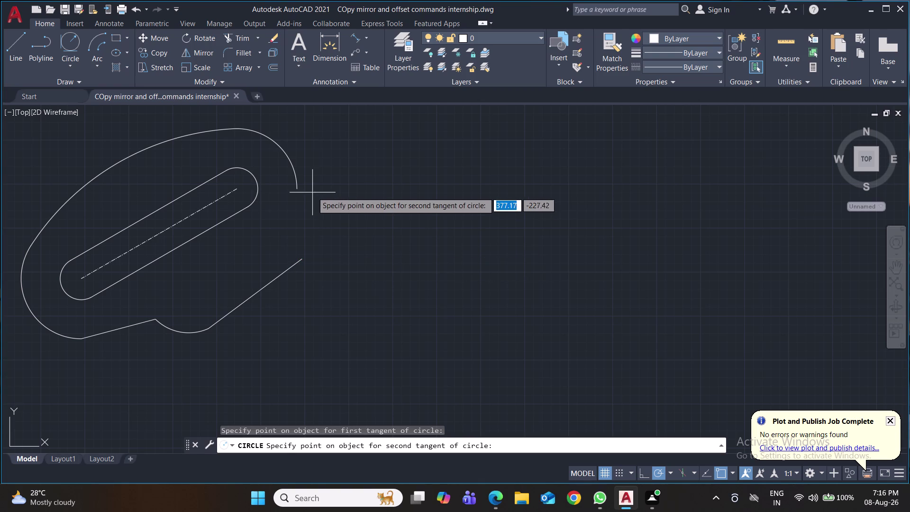
click(296, 190)
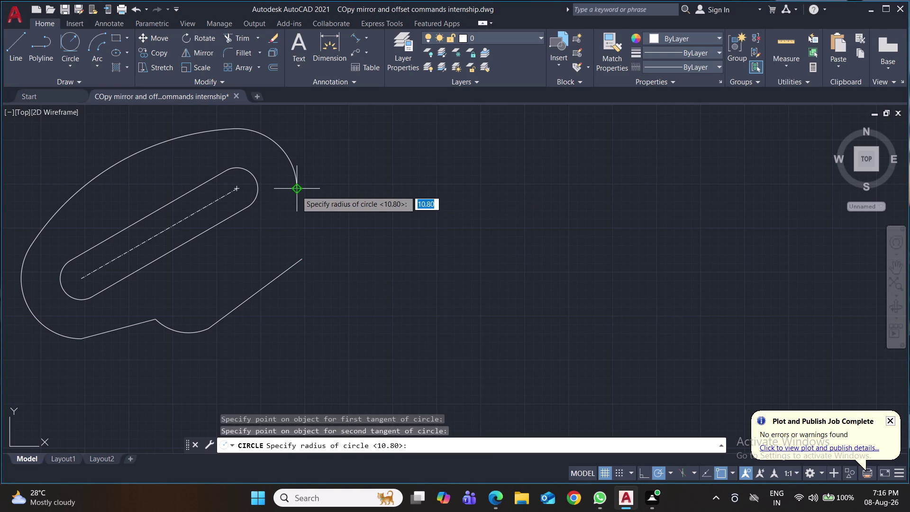
text(10.)
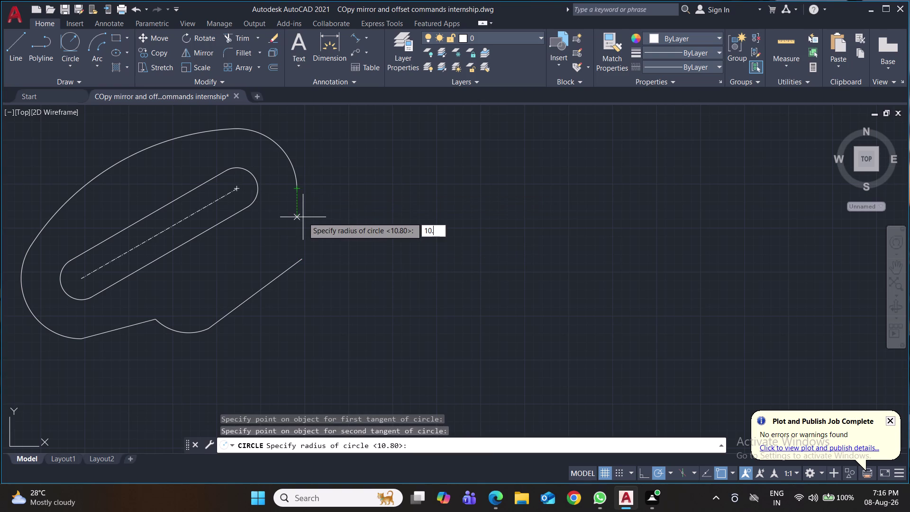
text(80)
key(Return)
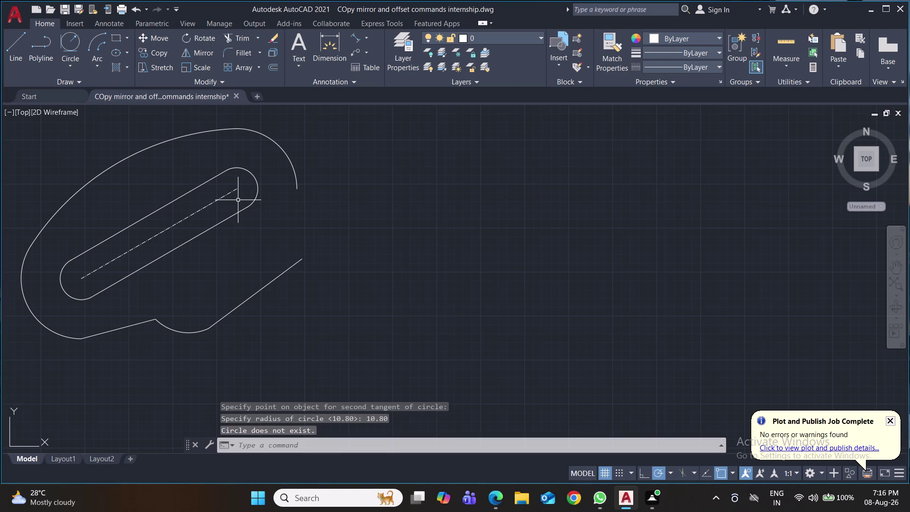
Attempt another 10.80 tangent circle against the outer arc end.
click(70, 37)
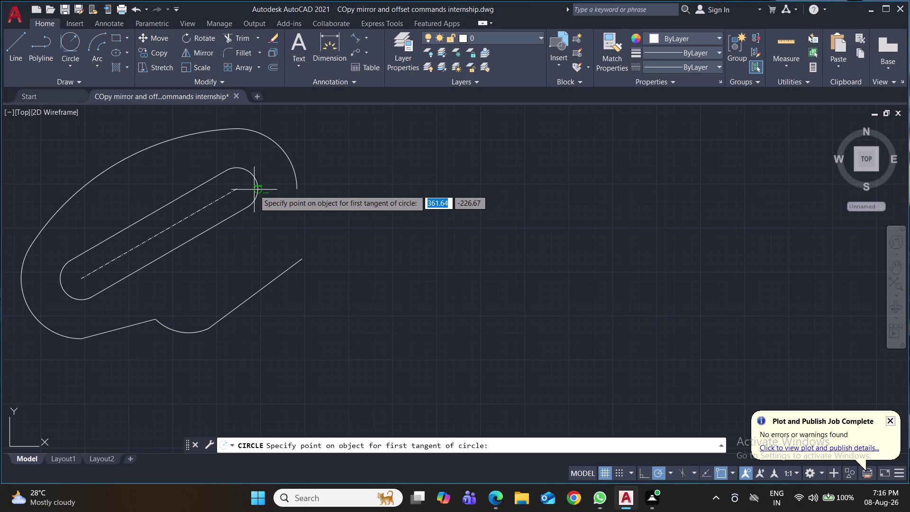
click(257, 184)
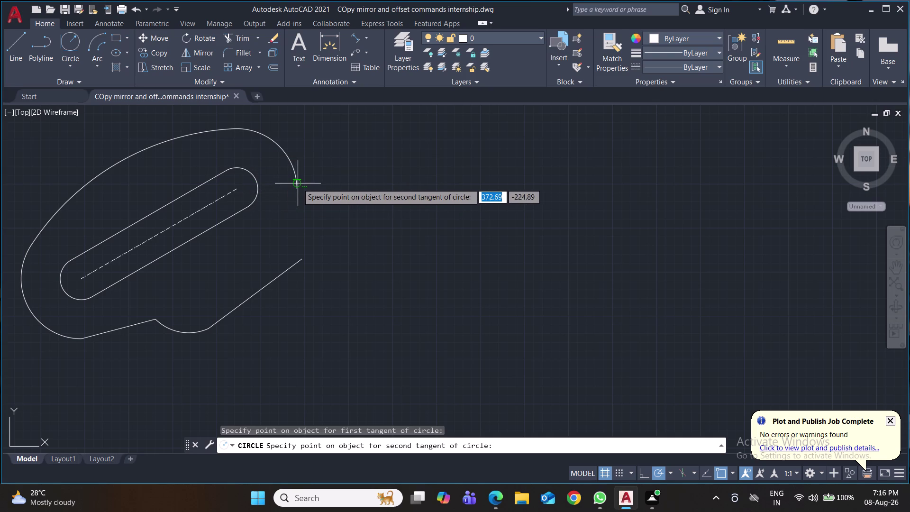
click(297, 182)
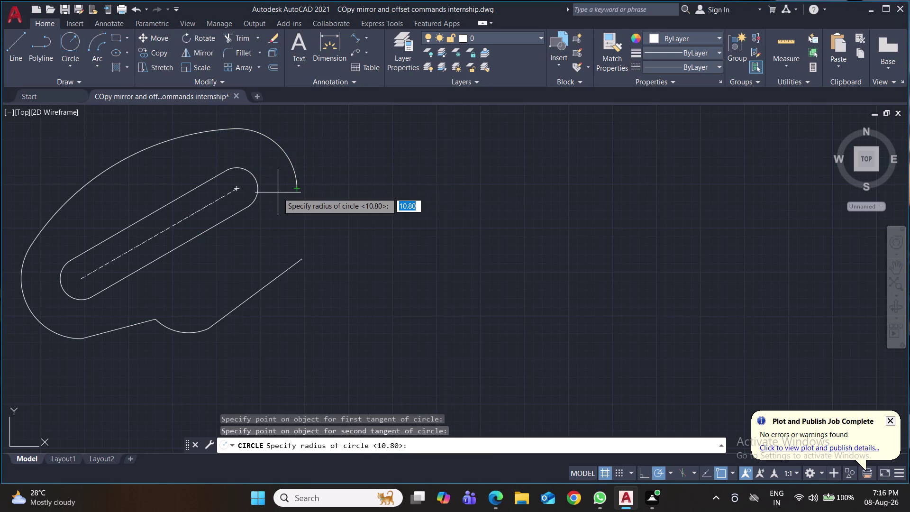
text(10.80)
key(Return)
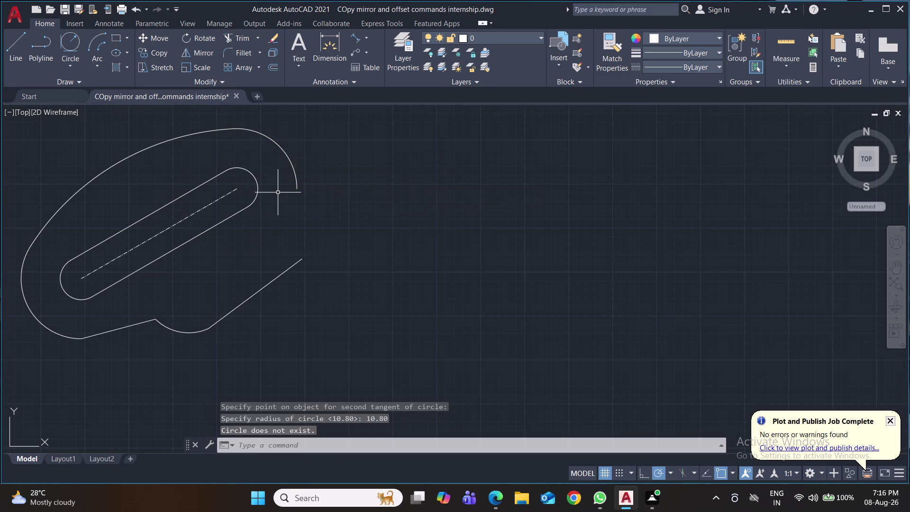
click(69, 64)
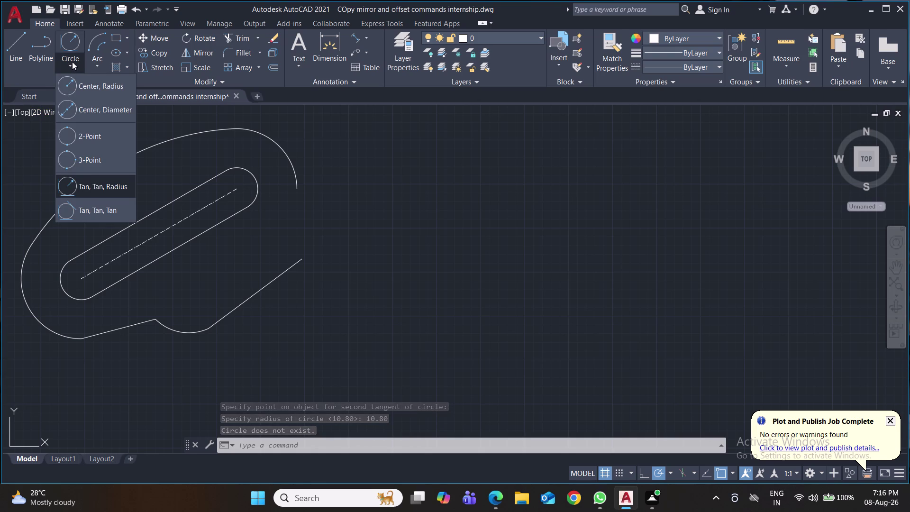
Draw a two-point circle from the lower line end to the upper arc end.
click(93, 135)
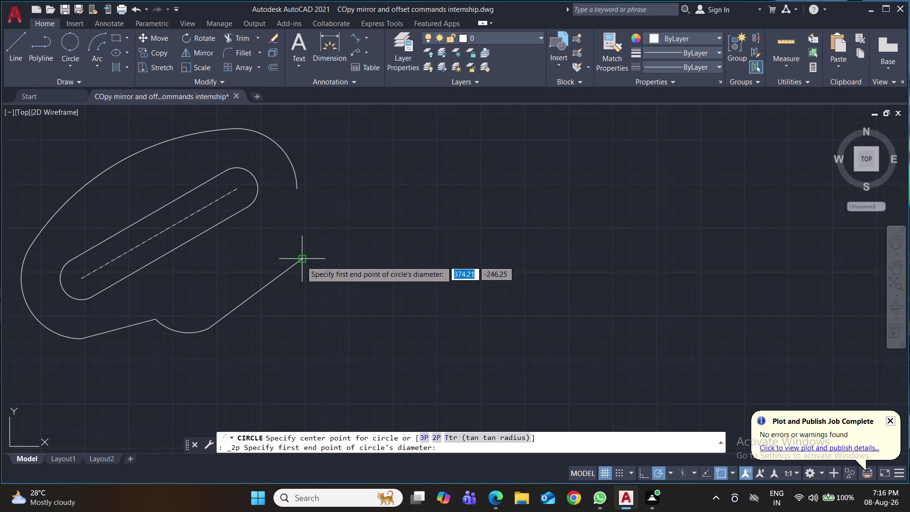
click(303, 260)
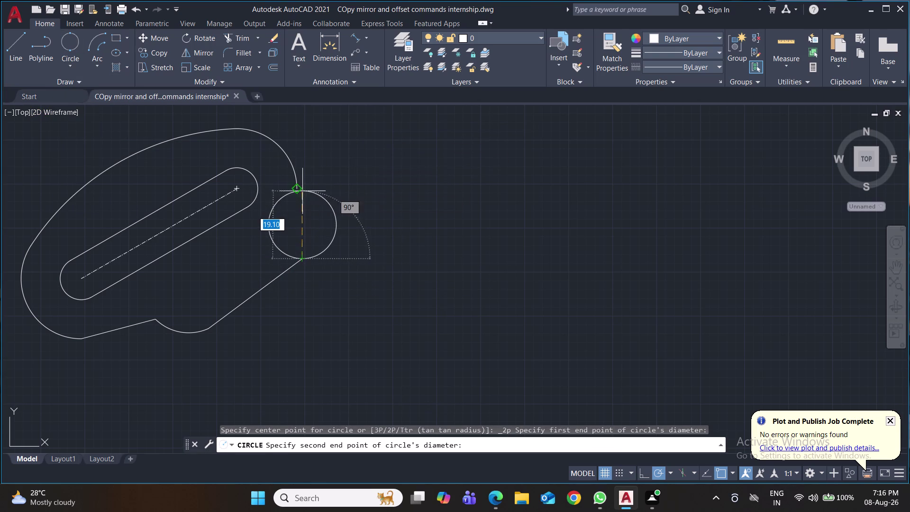
click(299, 189)
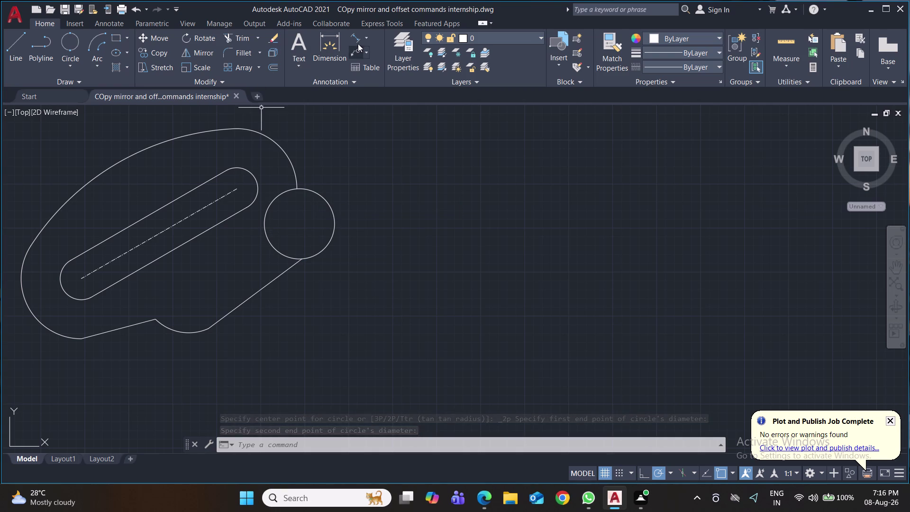
Add an R9.97 radius dimension to the gap circle, then delete it.
click(367, 37)
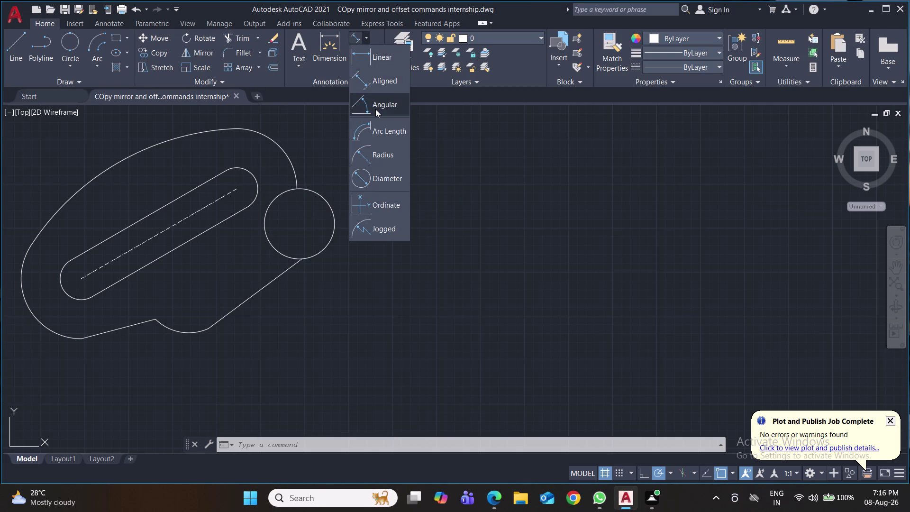
click(376, 109)
click(369, 39)
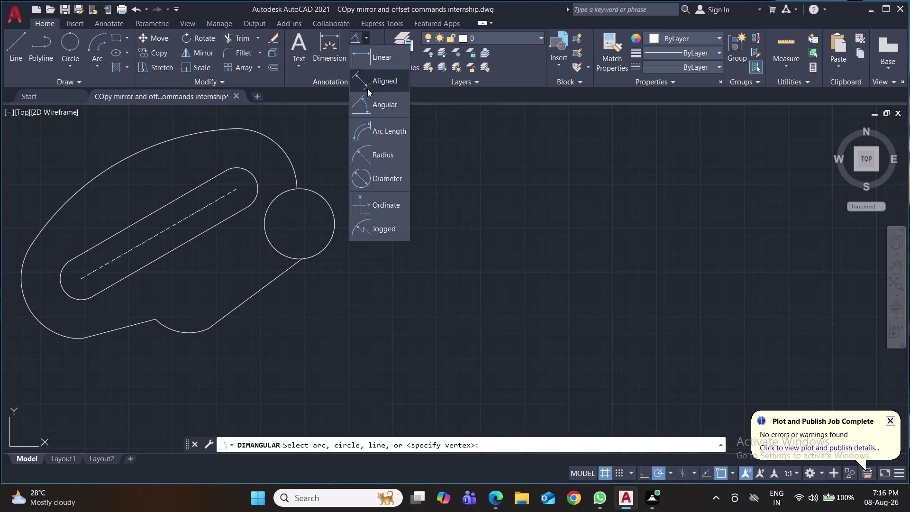
click(368, 146)
click(328, 203)
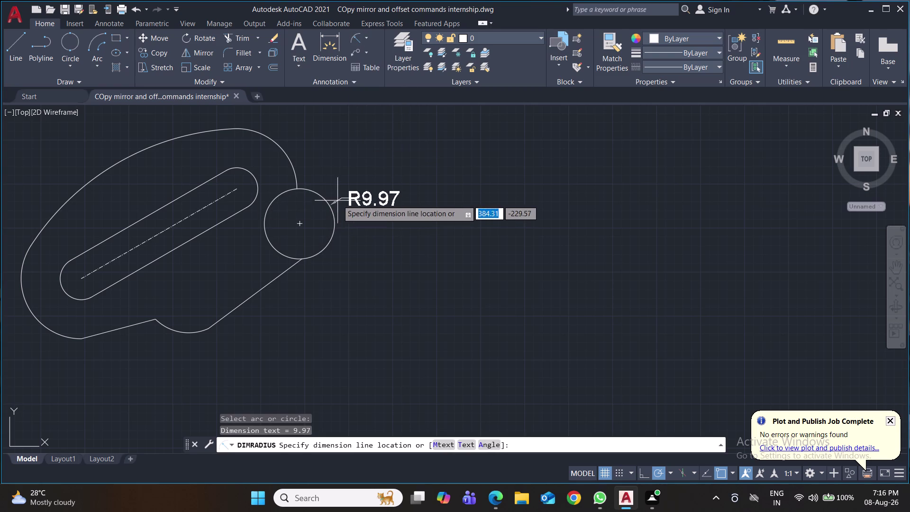
click(338, 198)
click(380, 197)
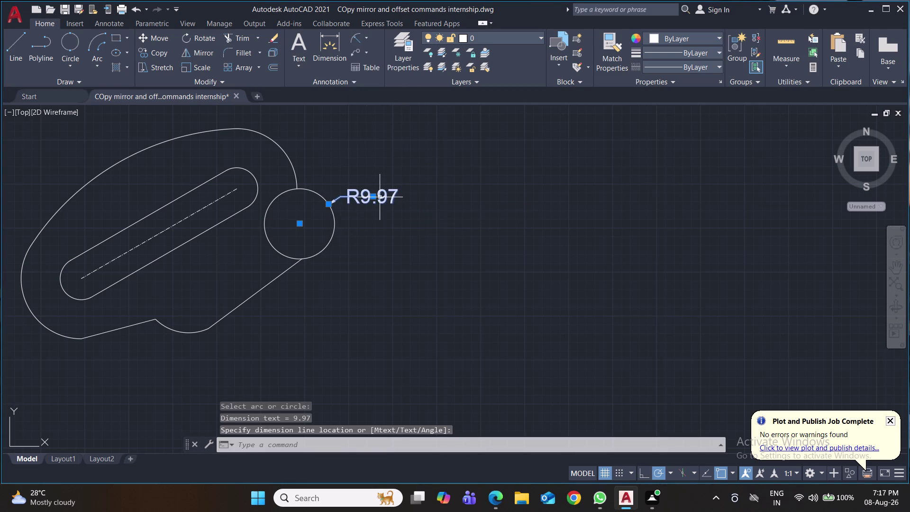
key(Delete)
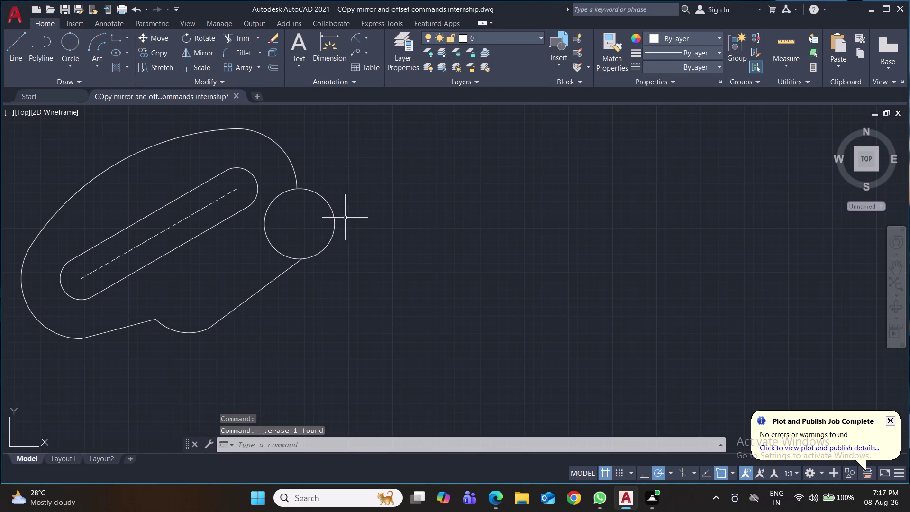
click(335, 223)
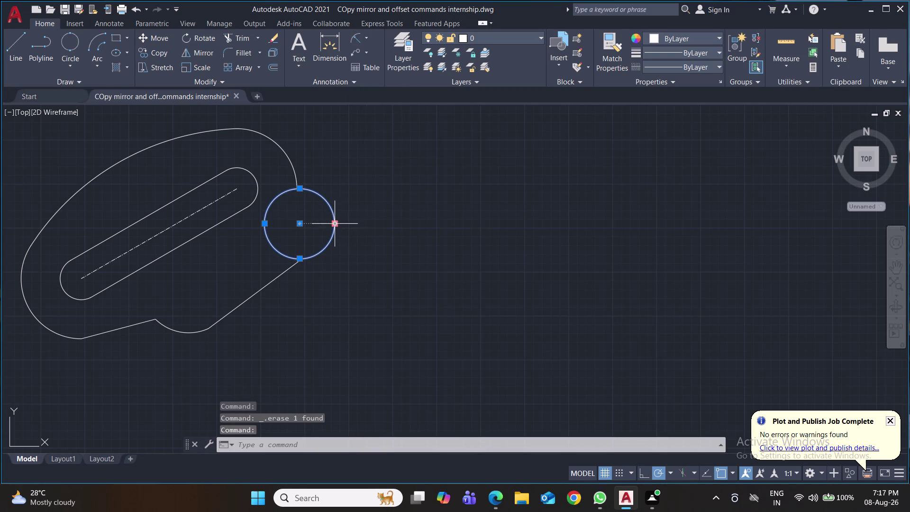
Erase the two-point gap circle and abandon a second two-point circle.
key(Delete)
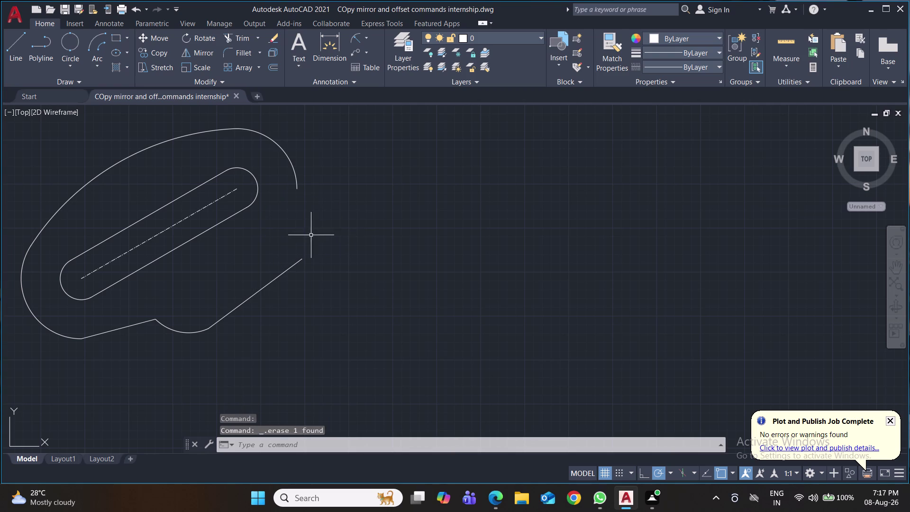
click(73, 41)
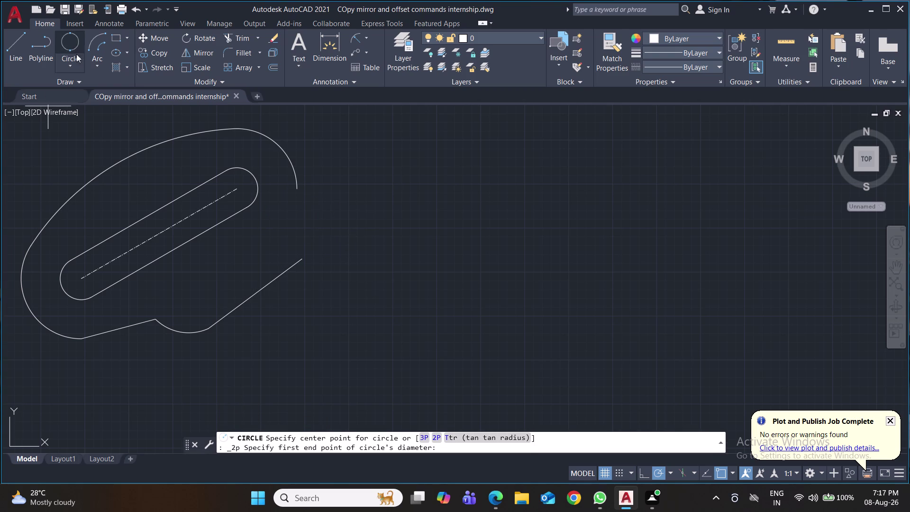
click(303, 255)
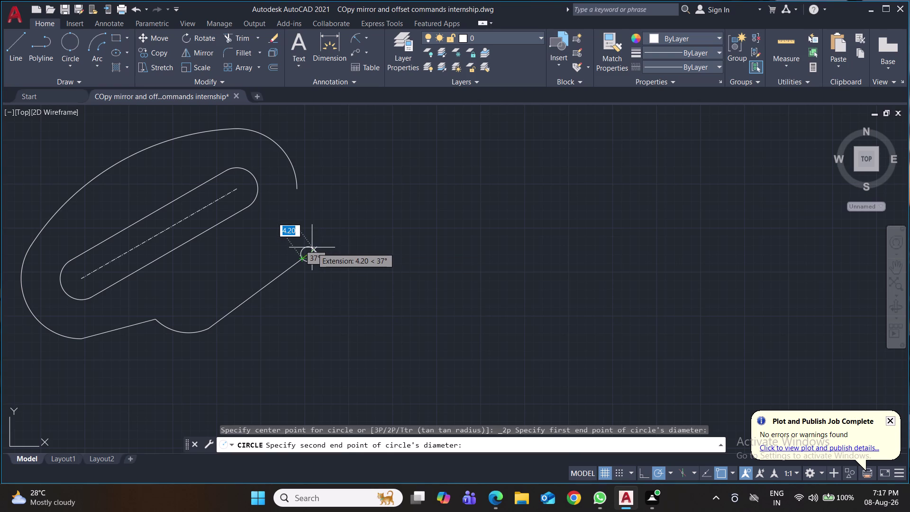
key(BackSpace)
key(Escape)
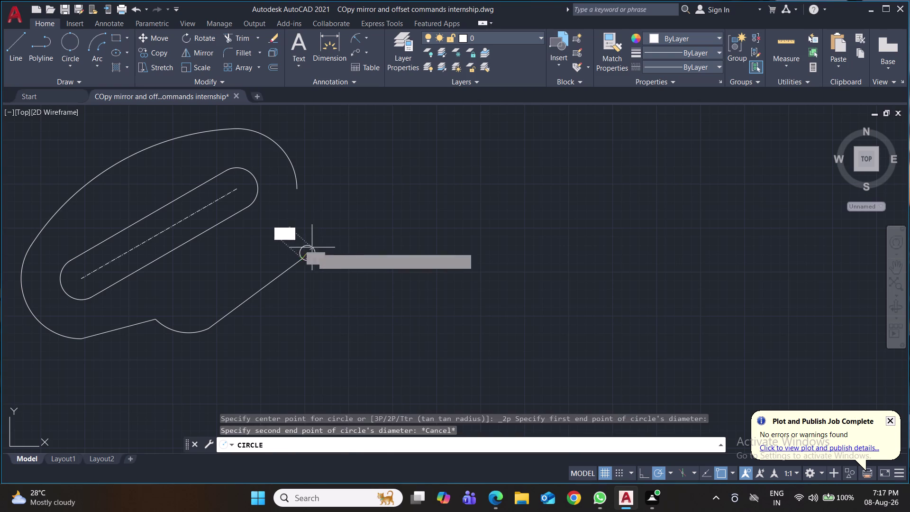
key(Escape)
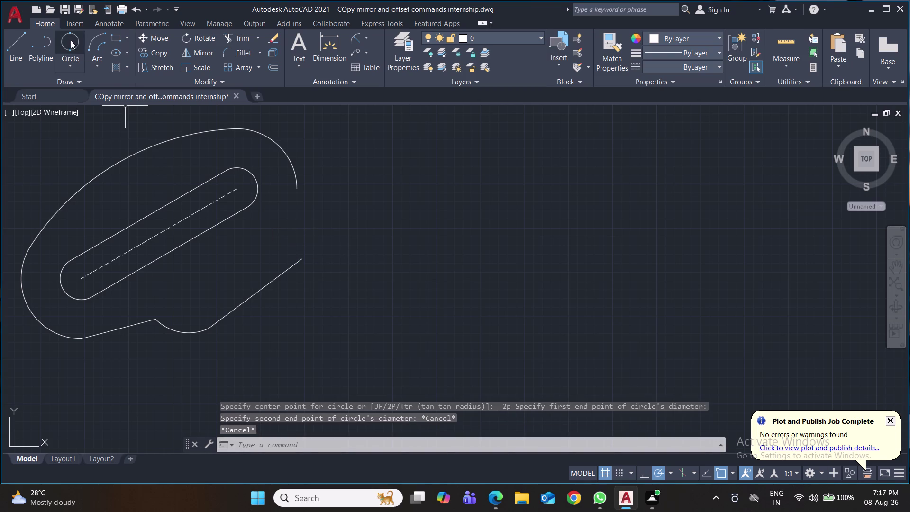
click(73, 65)
Draw a trial 10.80-radius circle at the lower line end and erase it.
click(102, 88)
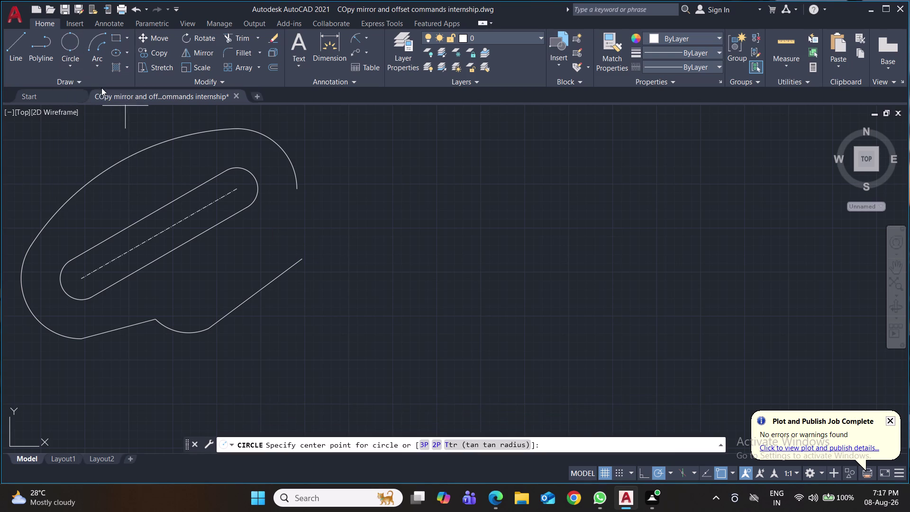
click(302, 257)
text(10.)
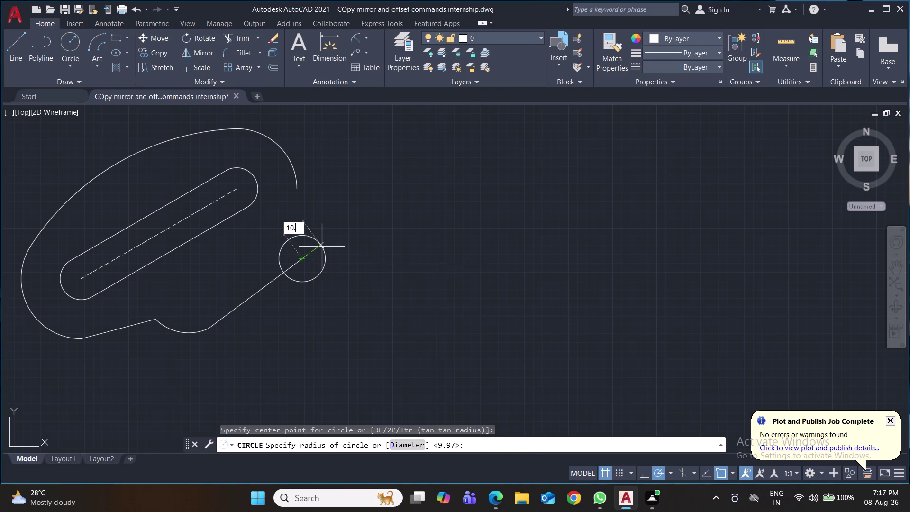
text(80)
key(Return)
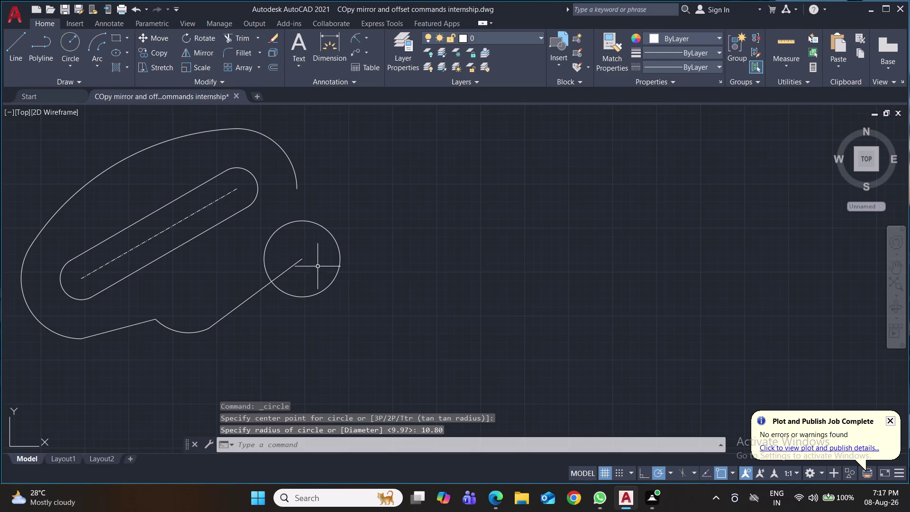
click(338, 248)
key(Delete)
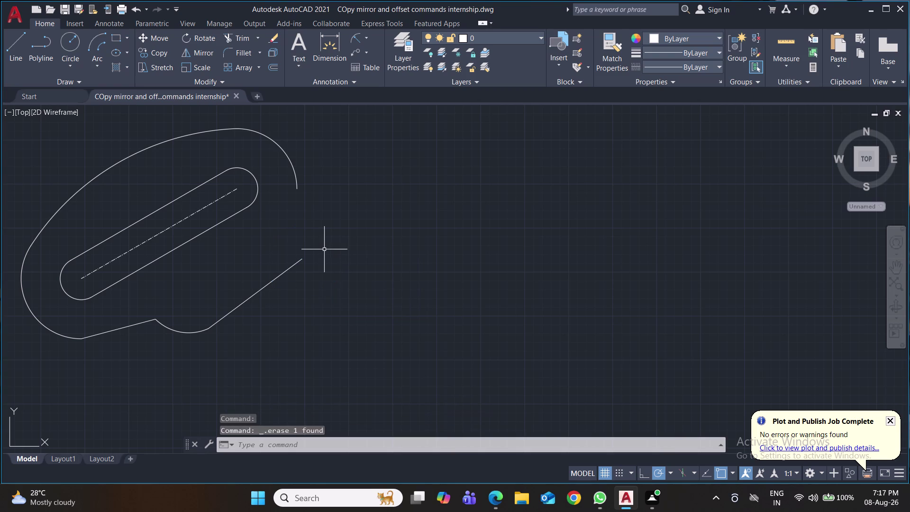
Delete the lower diagonal edge line.
click(302, 261)
key(Delete)
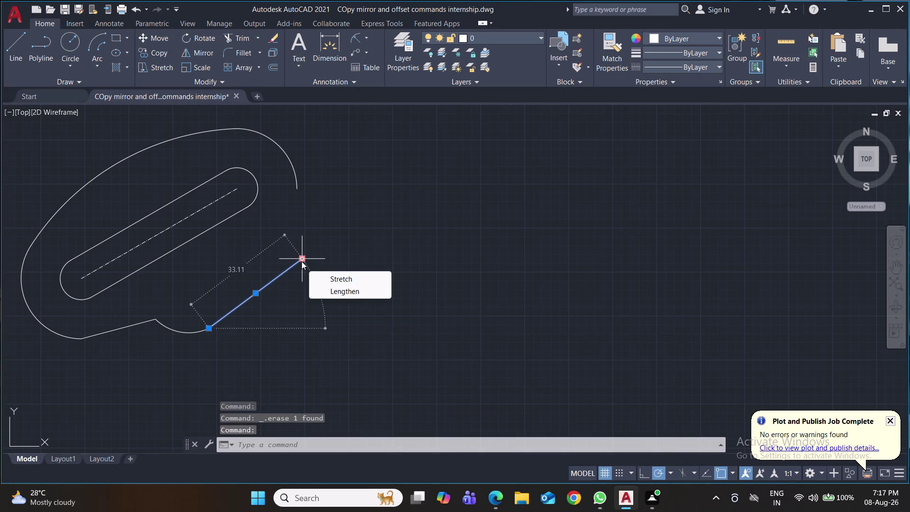
key(Delete)
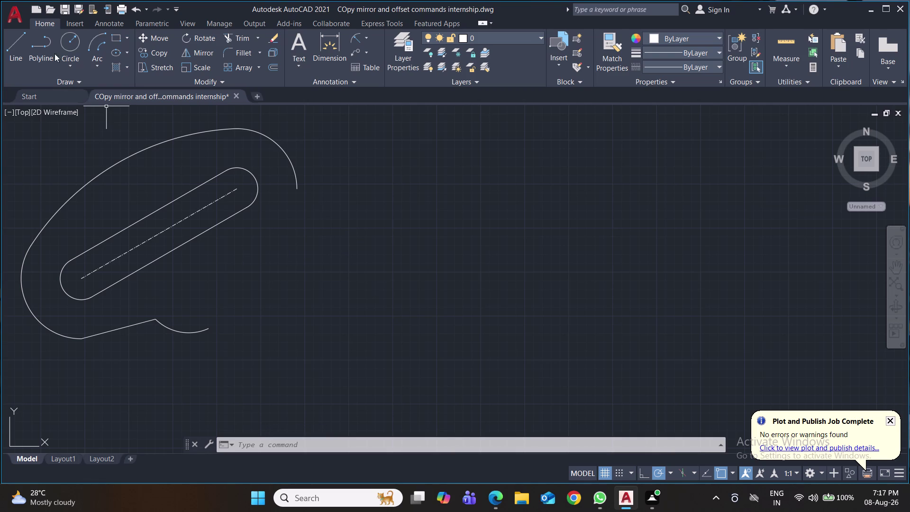
Draw a 10.80-radius circle centred on the slot's upper end.
click(67, 44)
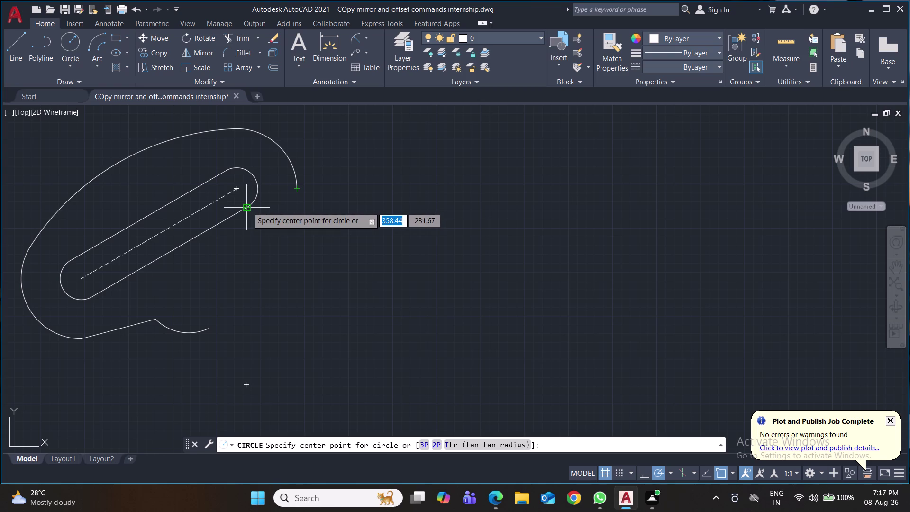
click(247, 207)
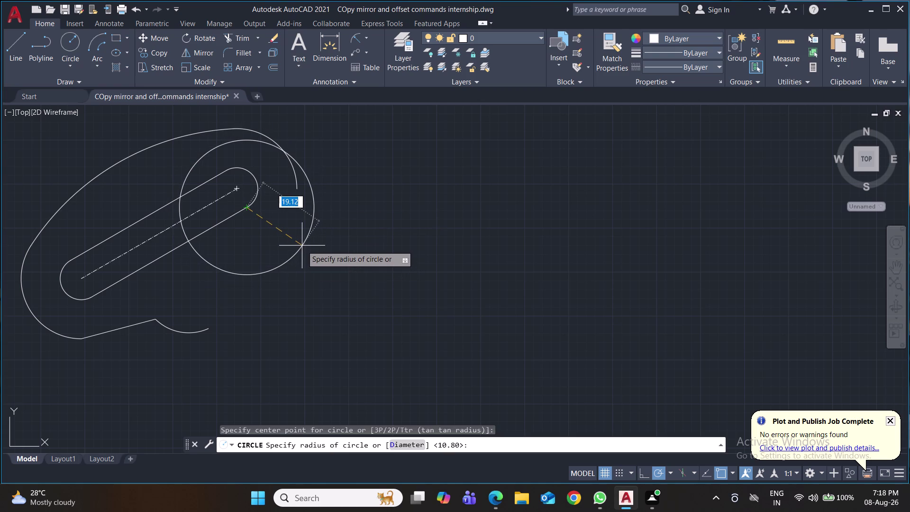
text(10.80)
key(Return)
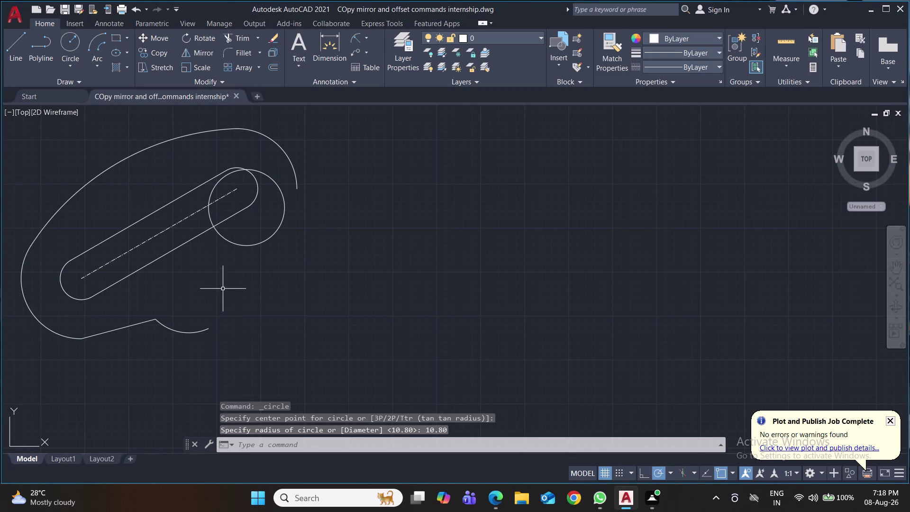
Draw a line from the lower profile end, tangent to the circle, up to the outer arc end.
click(14, 45)
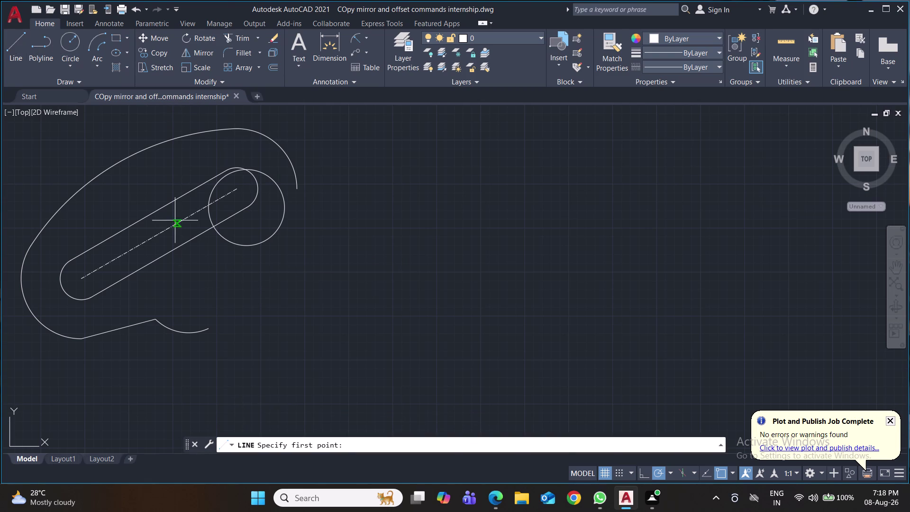
click(206, 328)
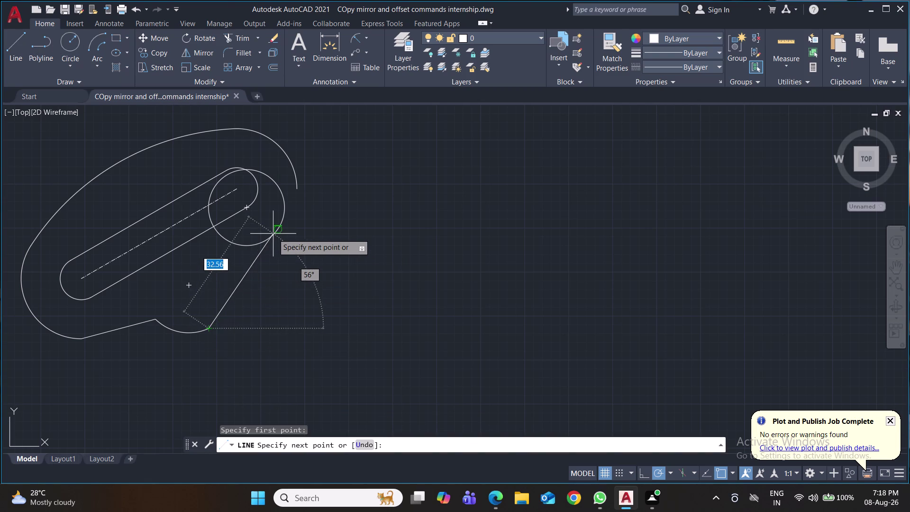
click(280, 227)
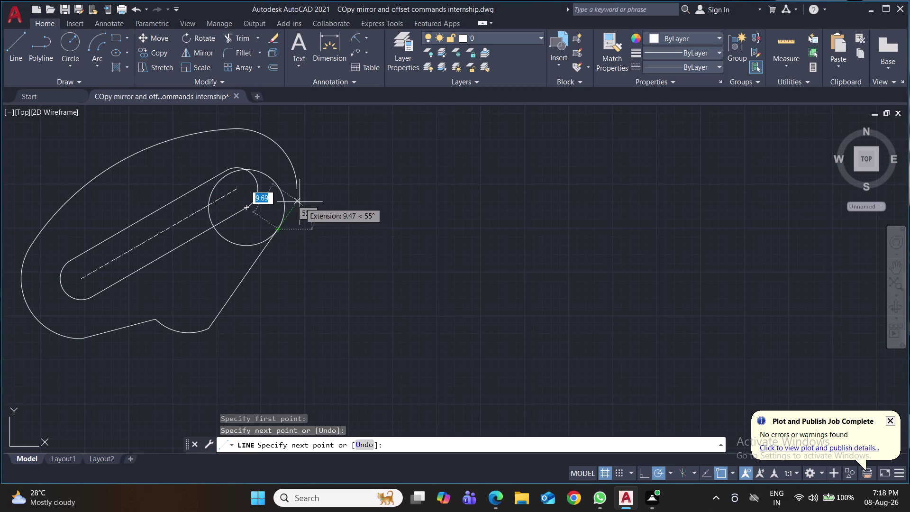
click(299, 189)
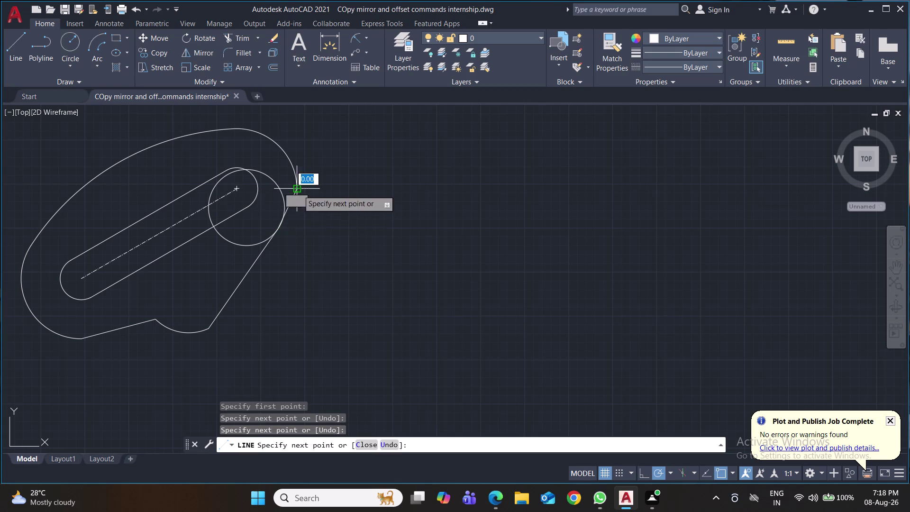
key(Return)
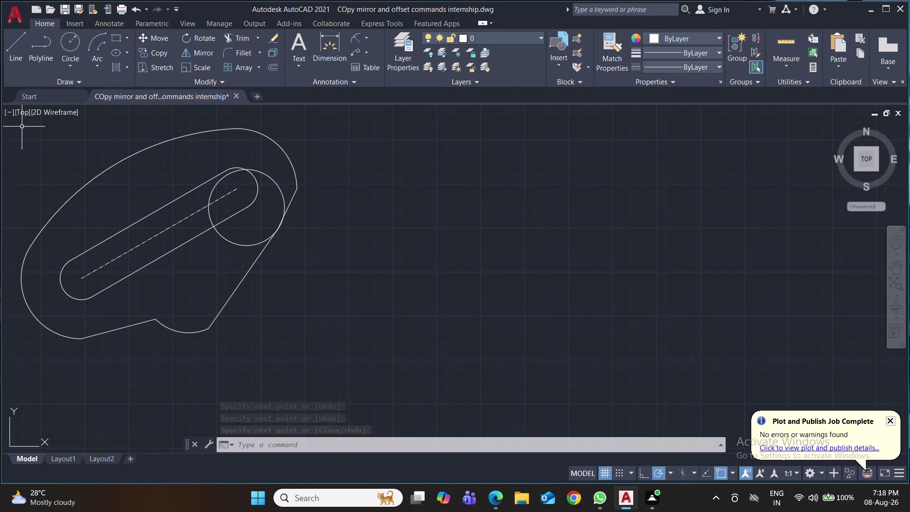
click(12, 50)
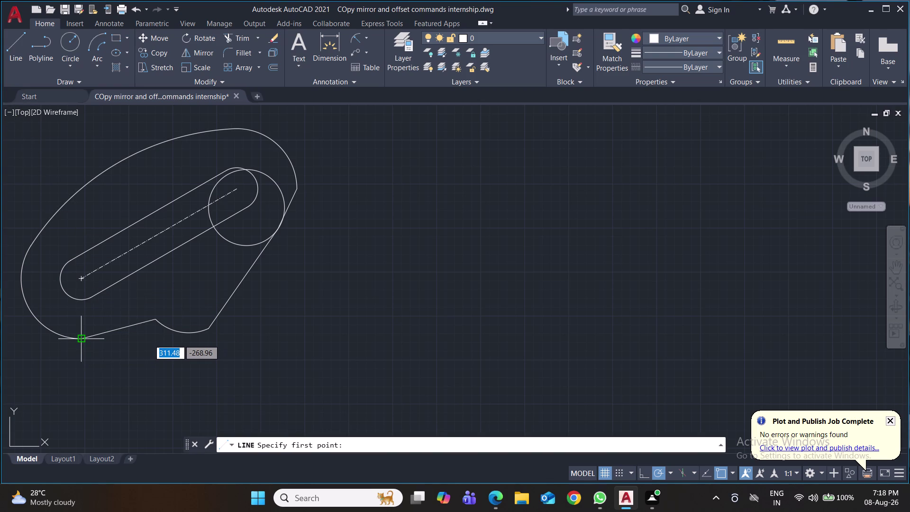
click(82, 339)
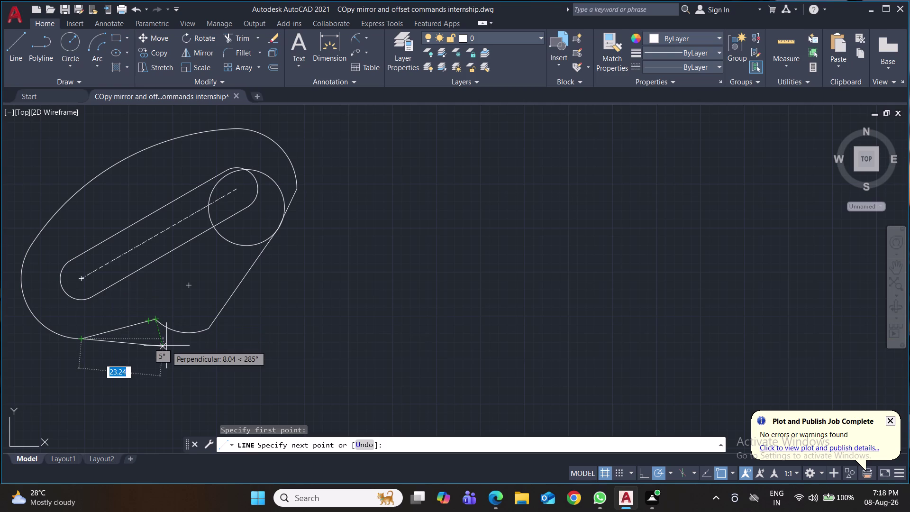
key(Escape)
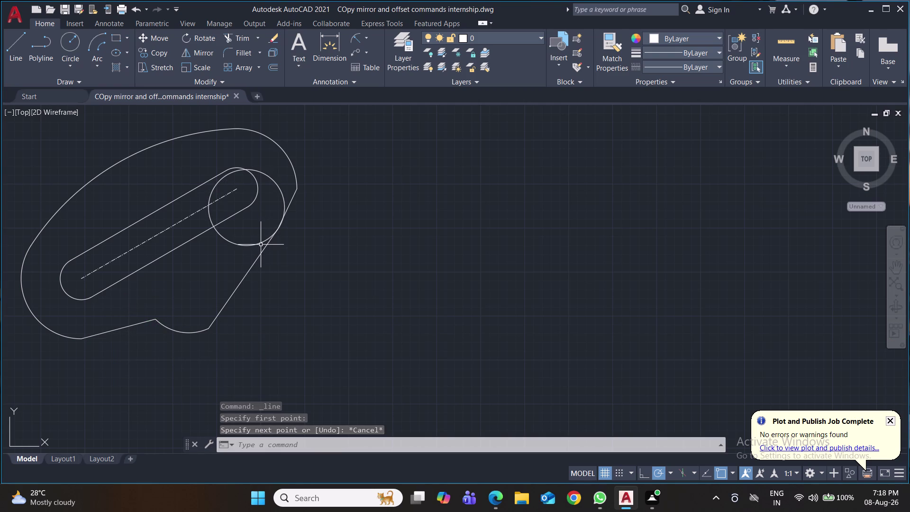
Erase the slot-end circle, the lower-right edge line and the short upper-right segment.
click(261, 243)
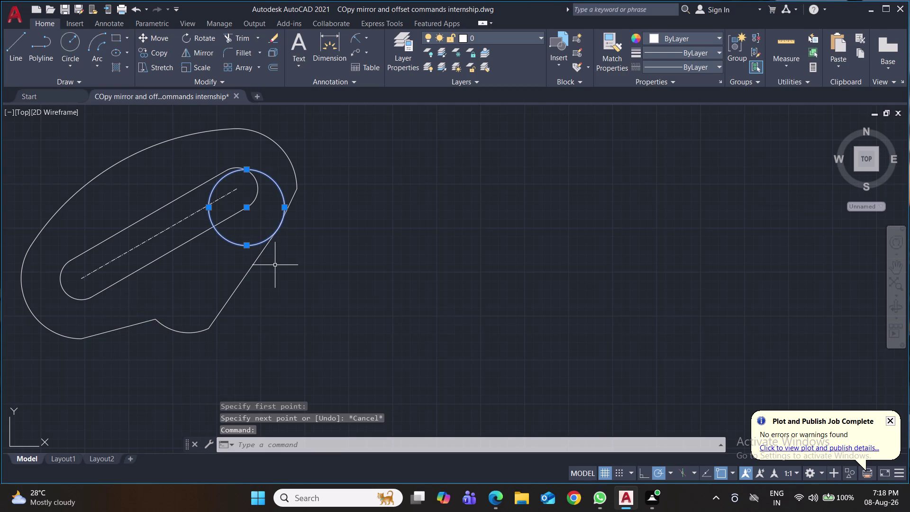
key(Delete)
click(271, 240)
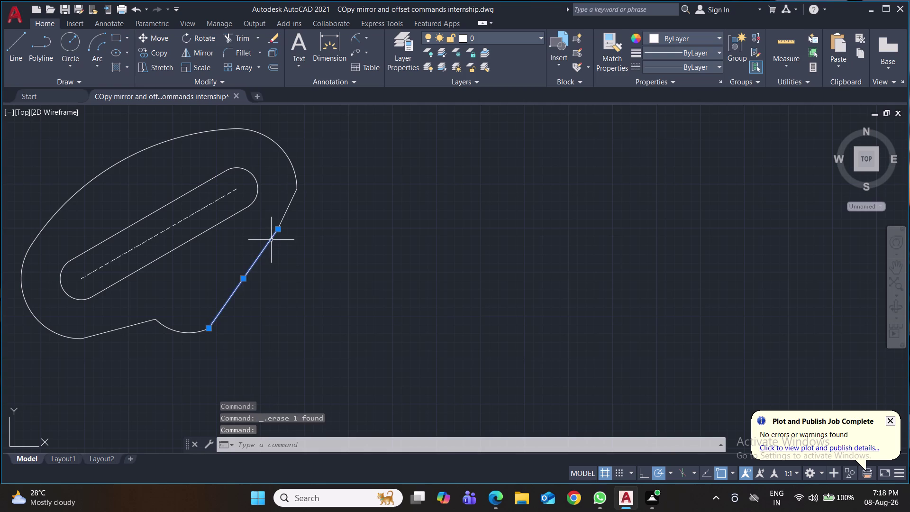
key(Delete)
click(283, 220)
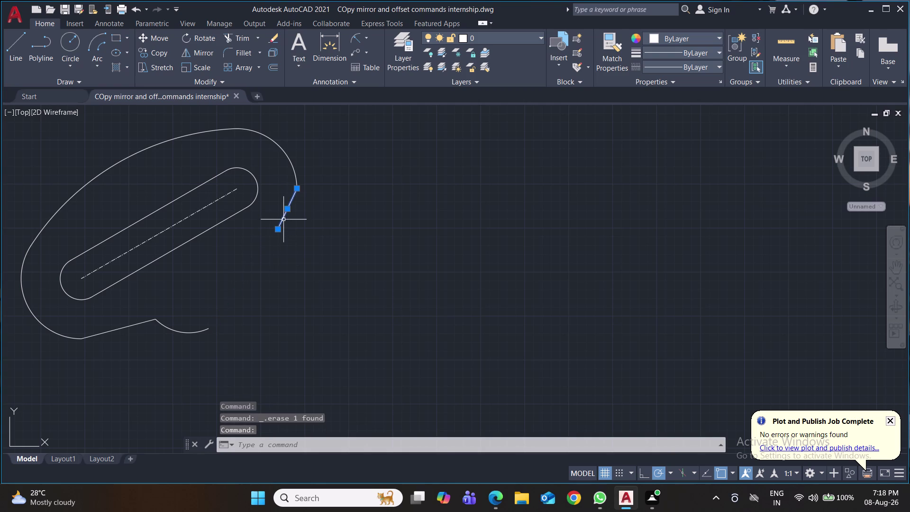
key(Delete)
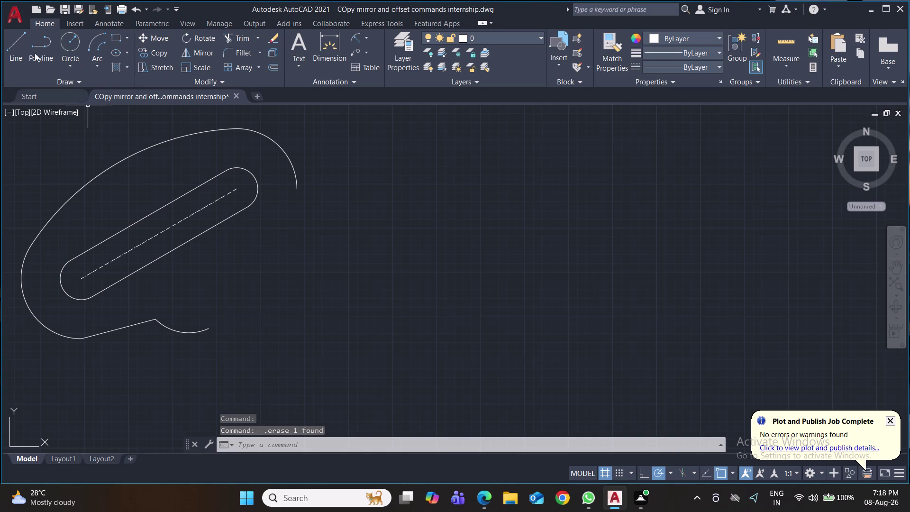
click(9, 46)
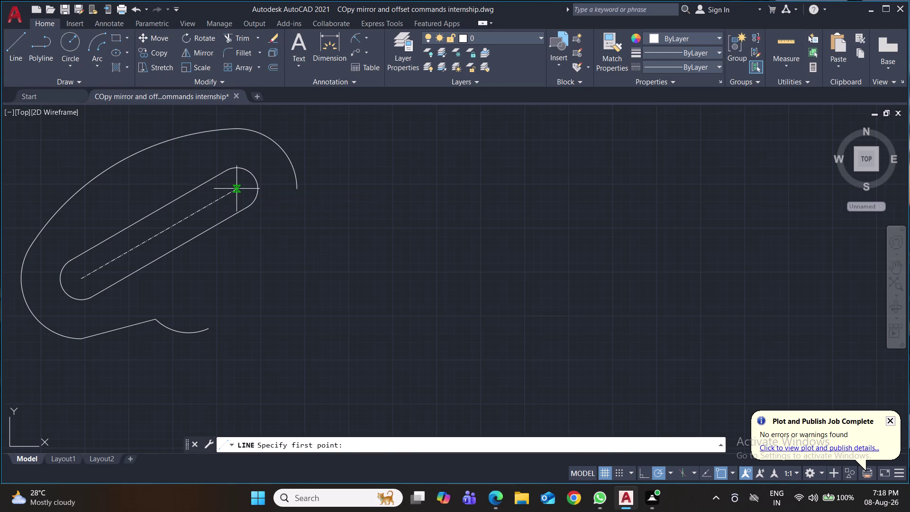
Draw a 25.09 construction line from the slot's upper centre, with a 10.80-radius circle at its end.
click(238, 189)
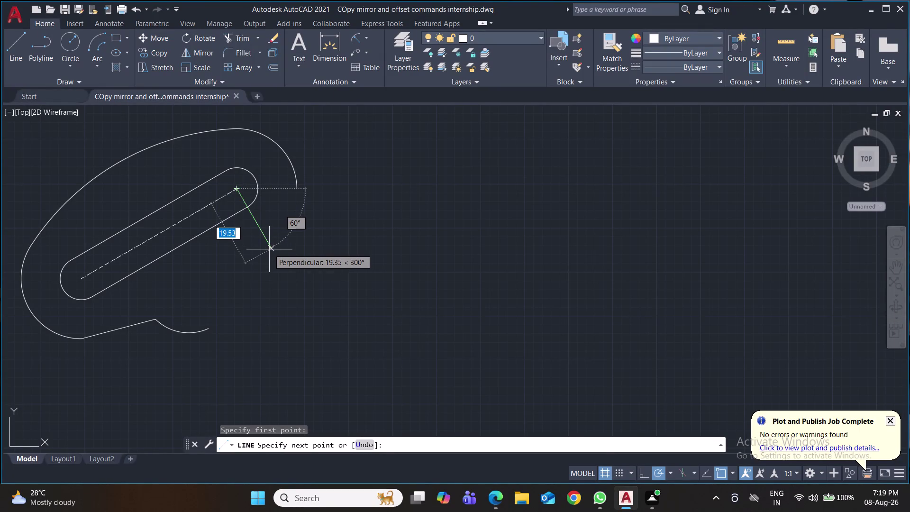
text(25.)
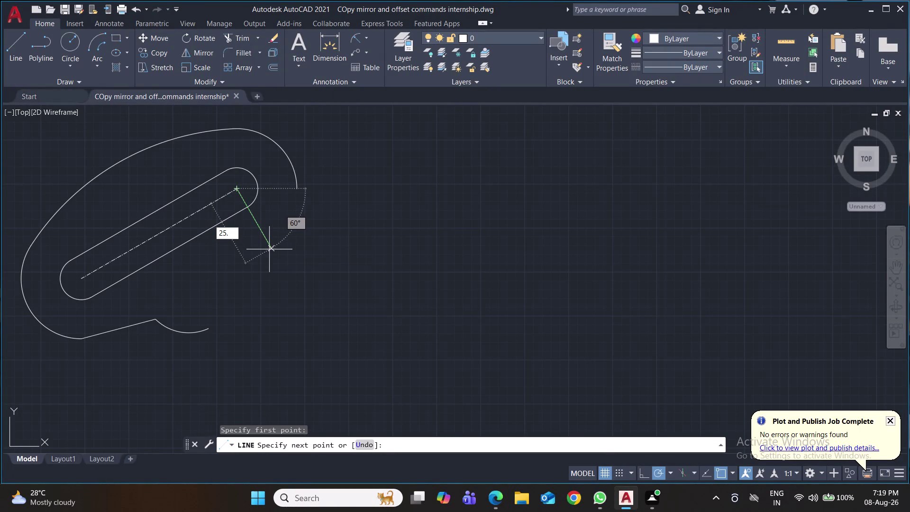
text(09)
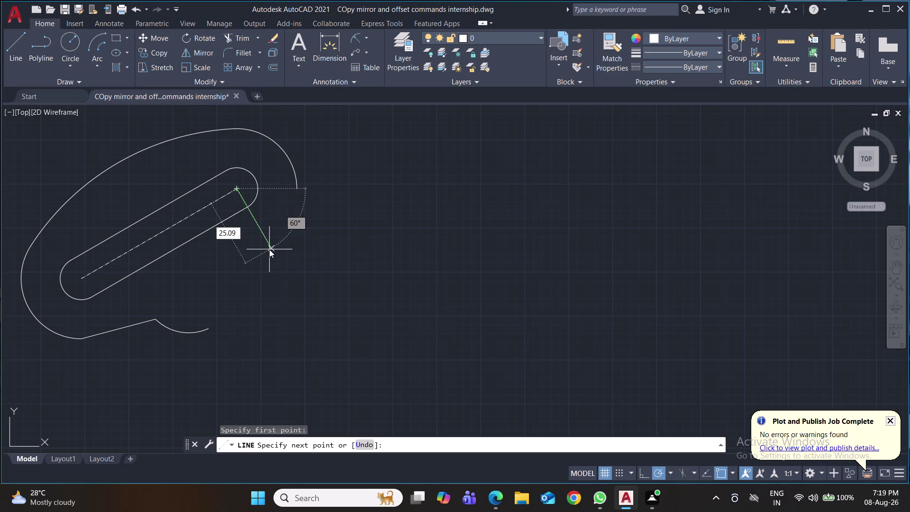
key(Return)
key(Return)
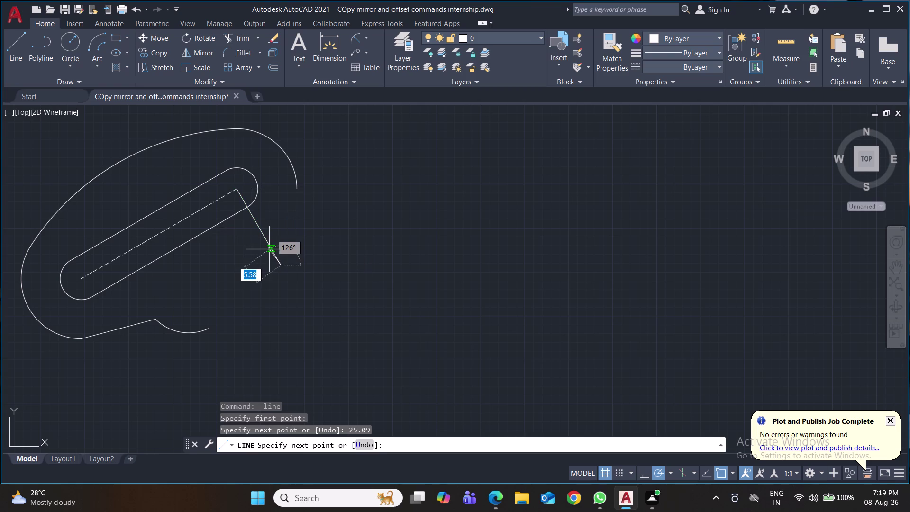
click(73, 47)
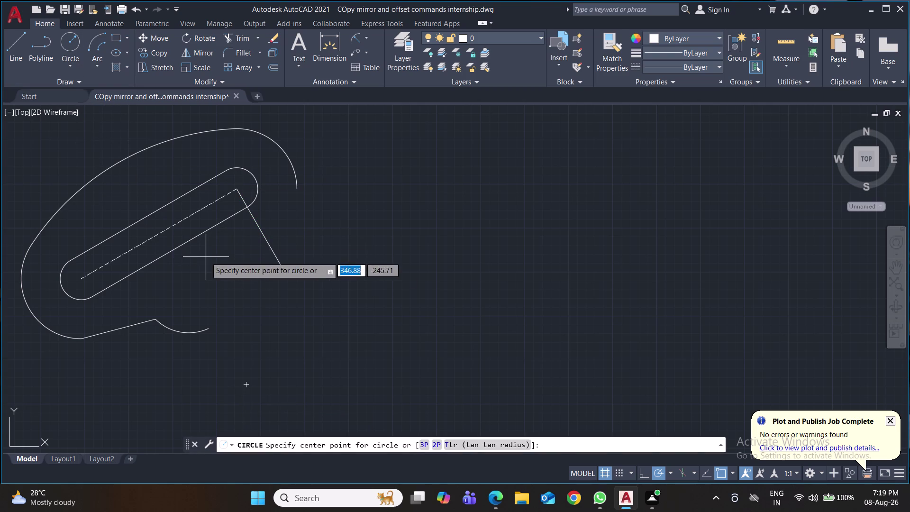
click(280, 266)
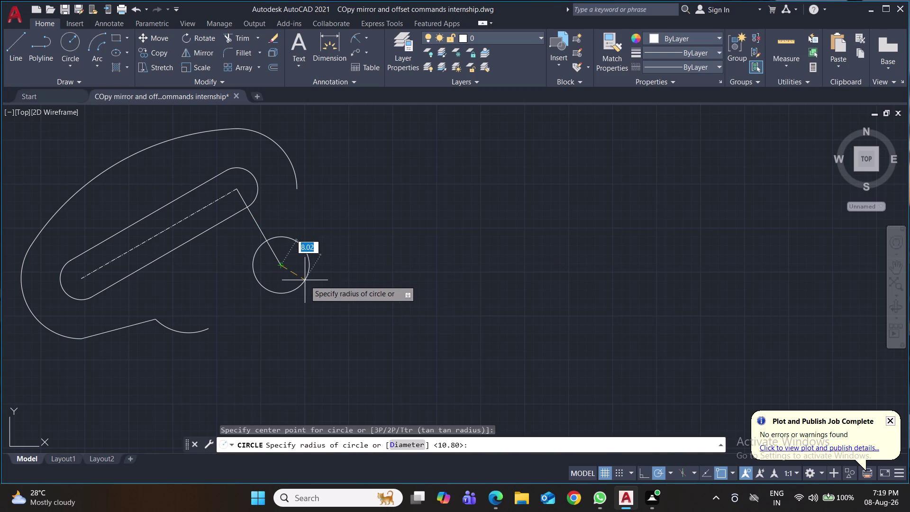
text(10.8)
text(0)
key(Return)
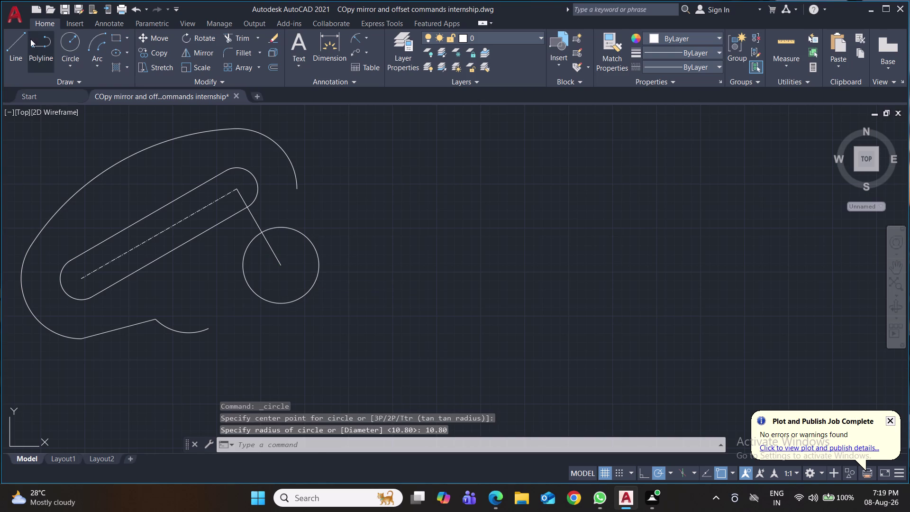
Join both open profile ends to the circle with tangent lines.
click(20, 39)
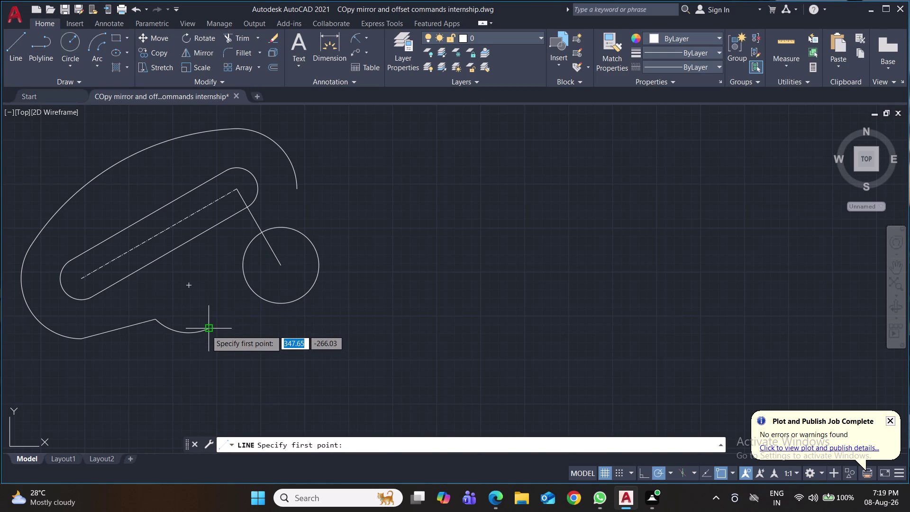
click(206, 330)
click(277, 305)
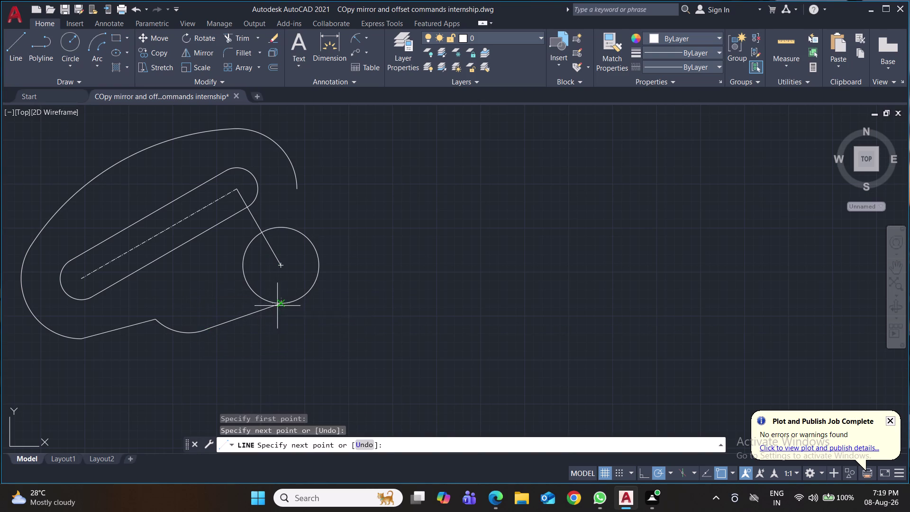
key(Return)
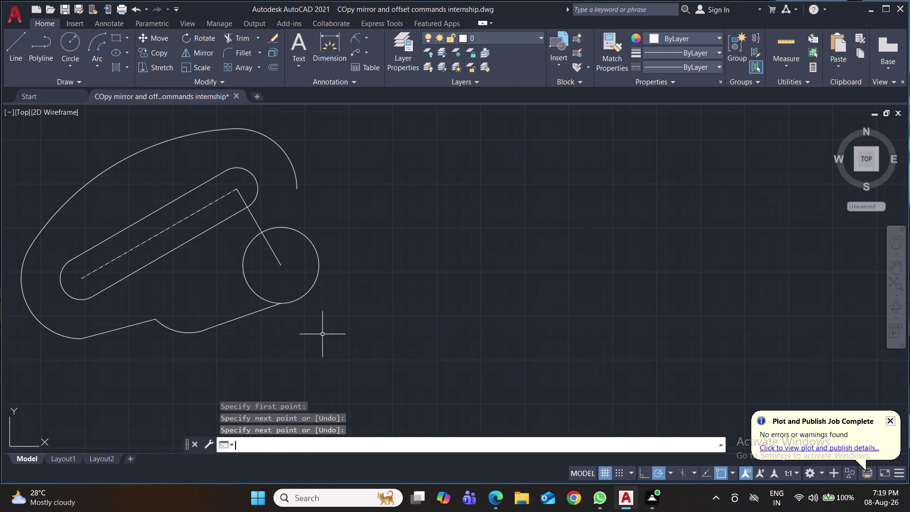
click(16, 40)
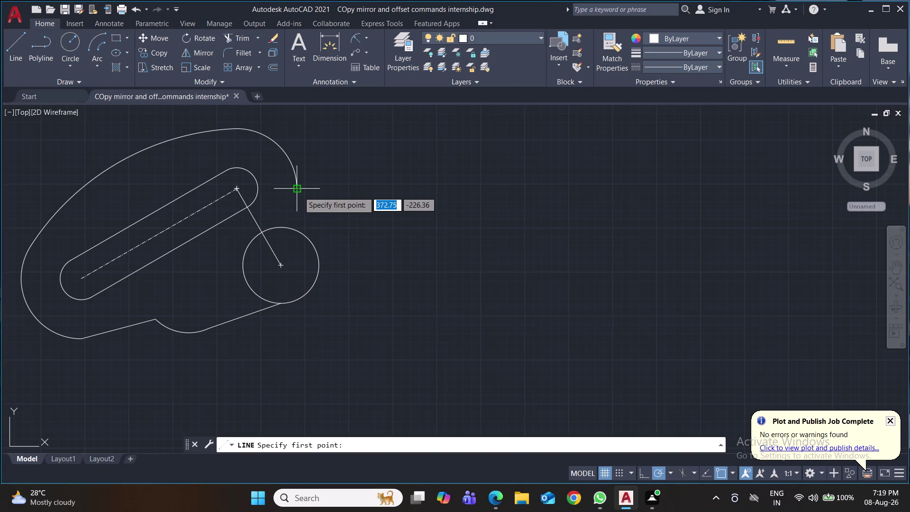
click(299, 192)
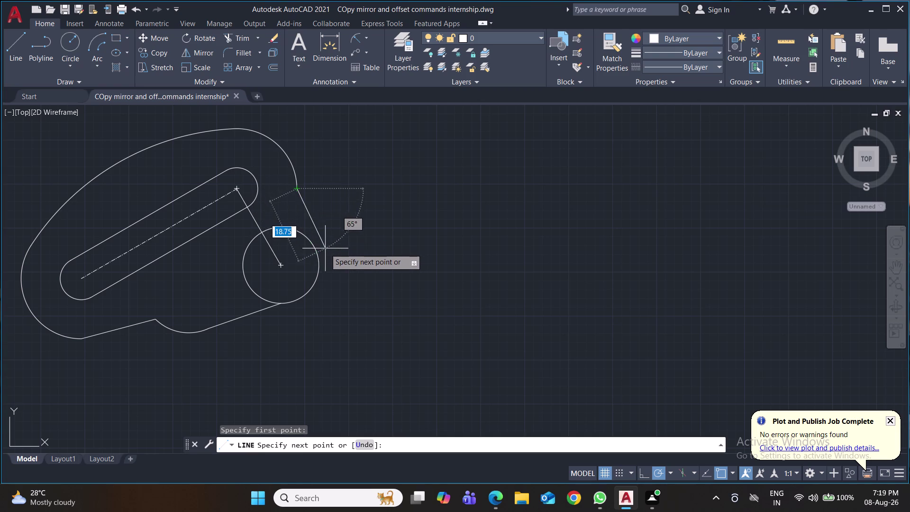
click(321, 270)
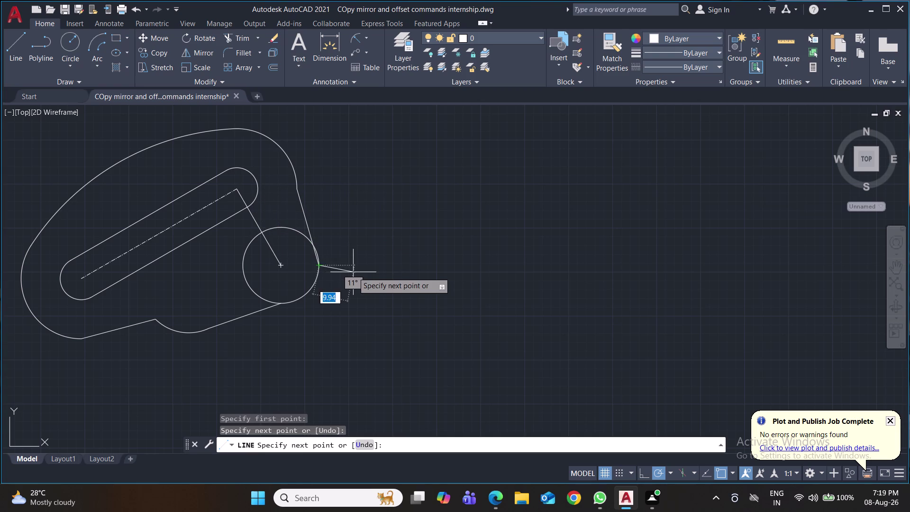
key(Return)
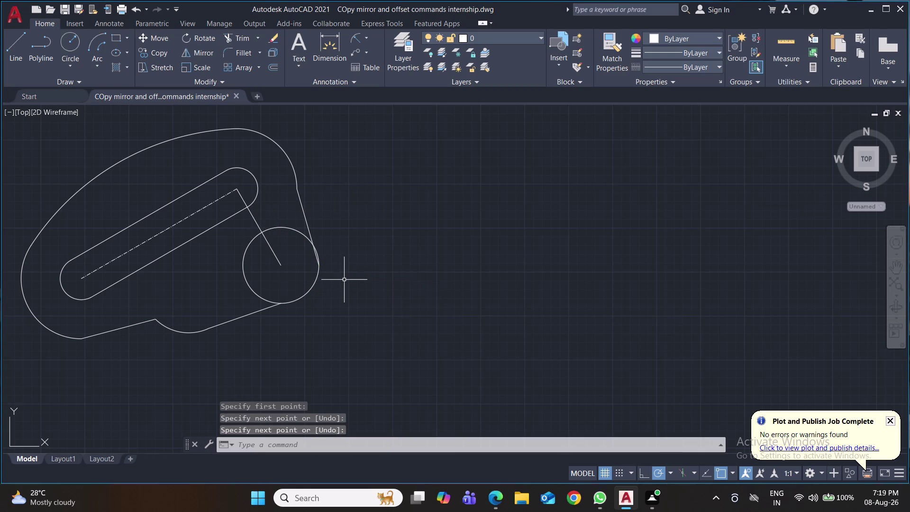
Trim away the construction line and the inner portions of the circle.
key(t)
key(r)
key(Return)
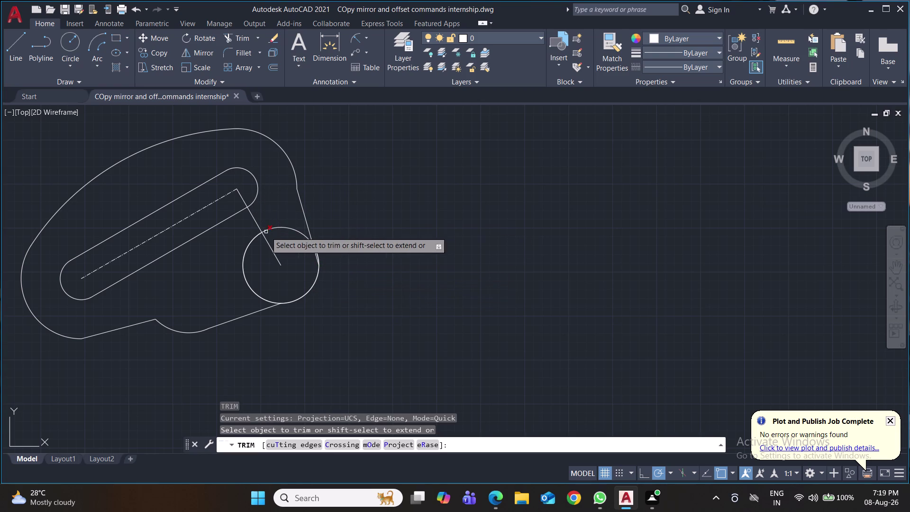
click(257, 221)
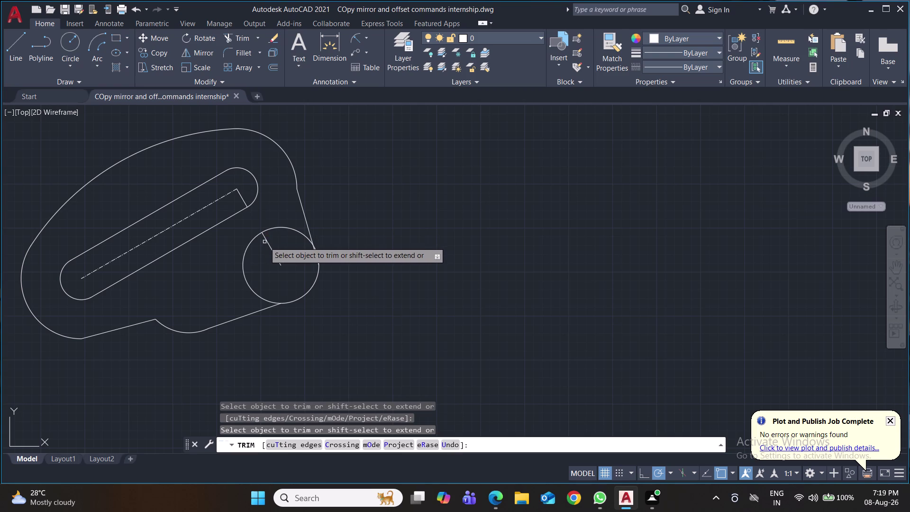
click(267, 242)
click(241, 196)
click(253, 237)
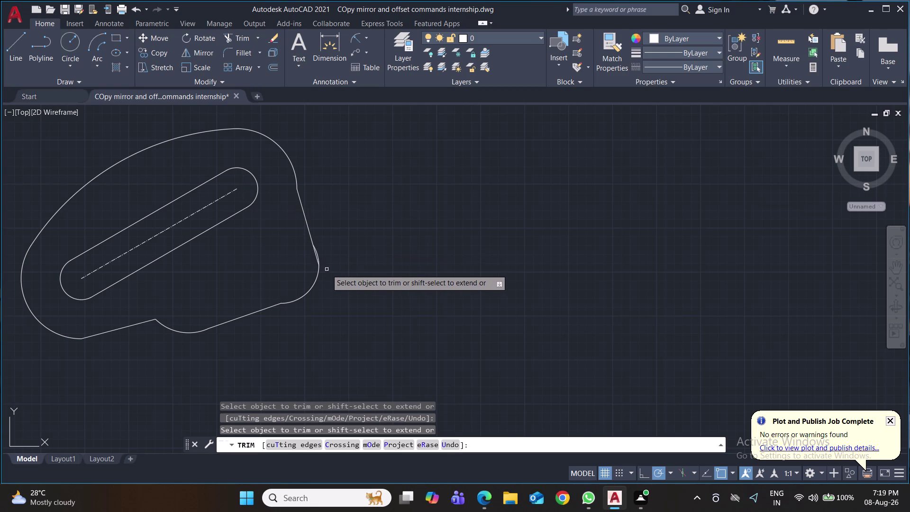
click(316, 255)
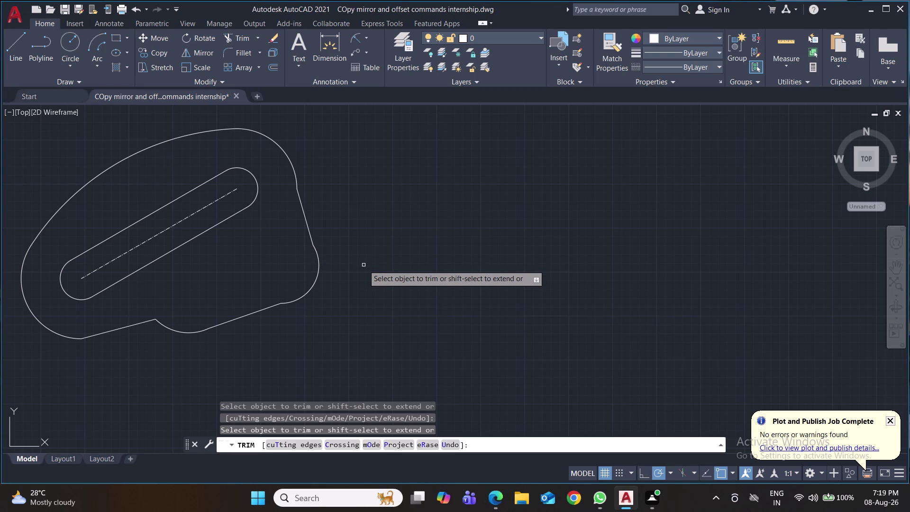
Save the drawing.
key(ctrl+s)
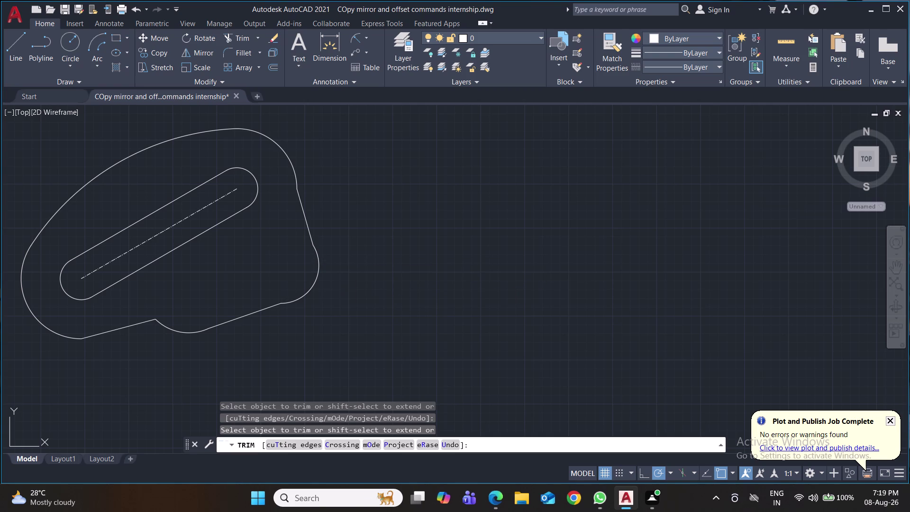
key(ctrl+s)
key(ctrl+s)
key(ctrl+s)
key(ctrl+s)
key(ctrl+s)
key(ctrl+s)
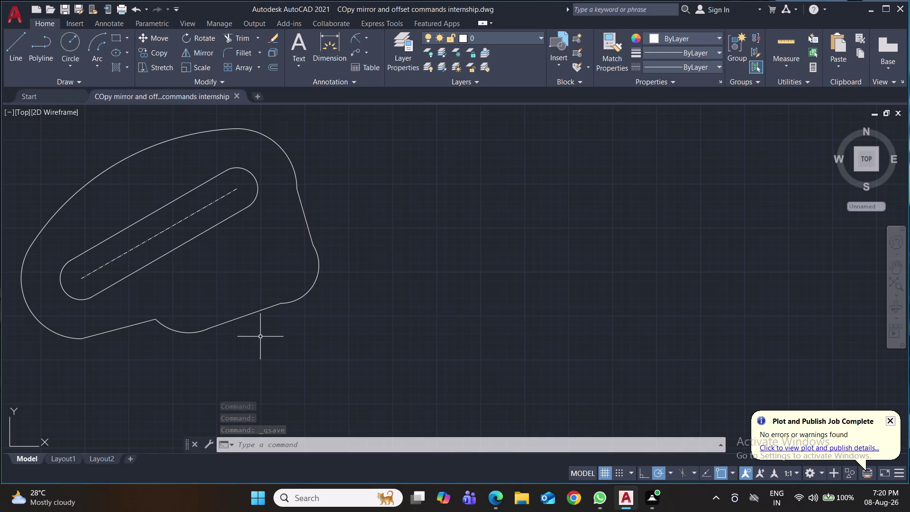
scroll(down, 3)
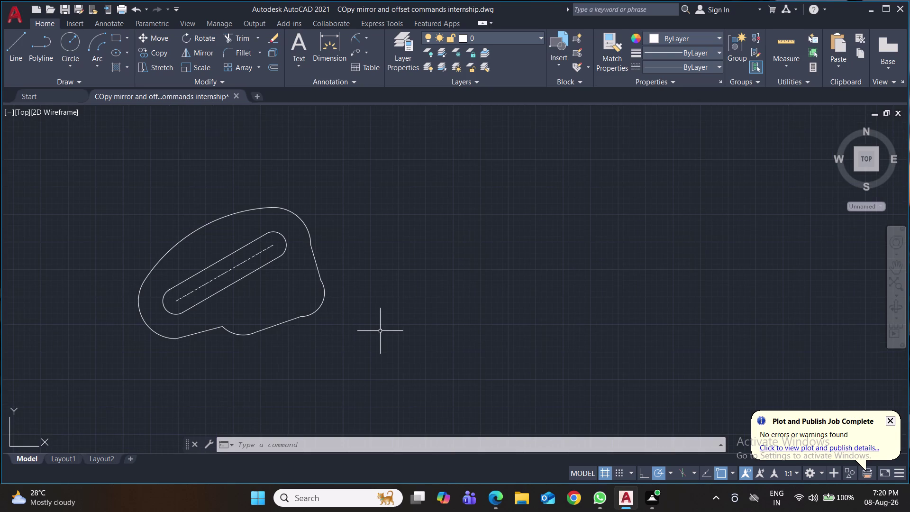
Add radius dimensions R10.80 on the small right arc and R17.10 on the upper end arc.
middle_drag(380, 331, 375, 329)
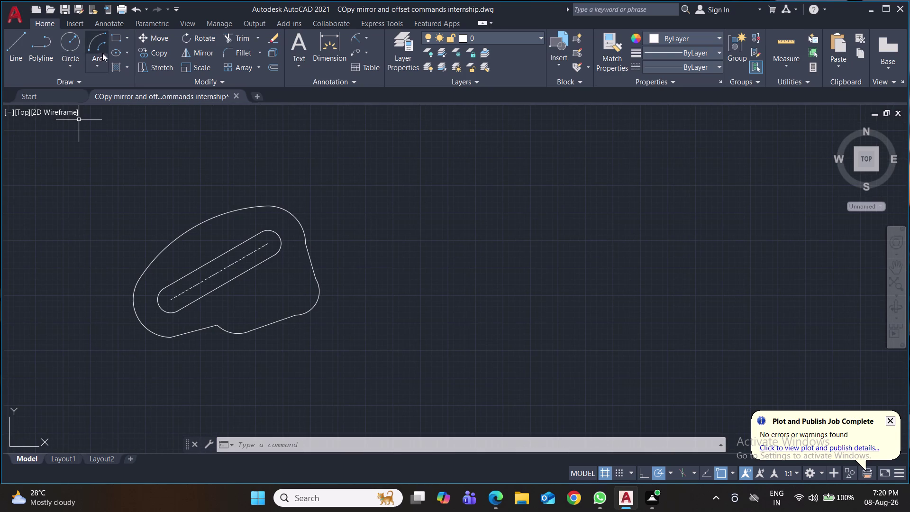
click(356, 37)
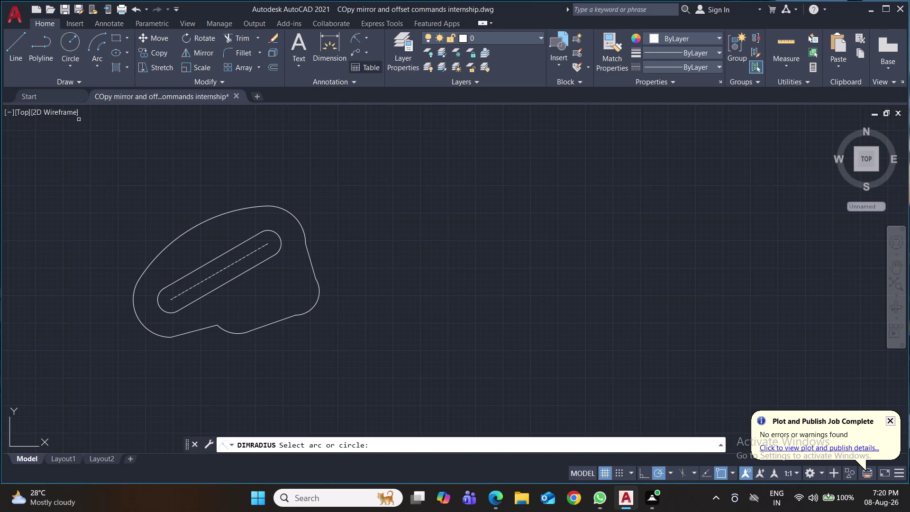
click(319, 299)
click(341, 289)
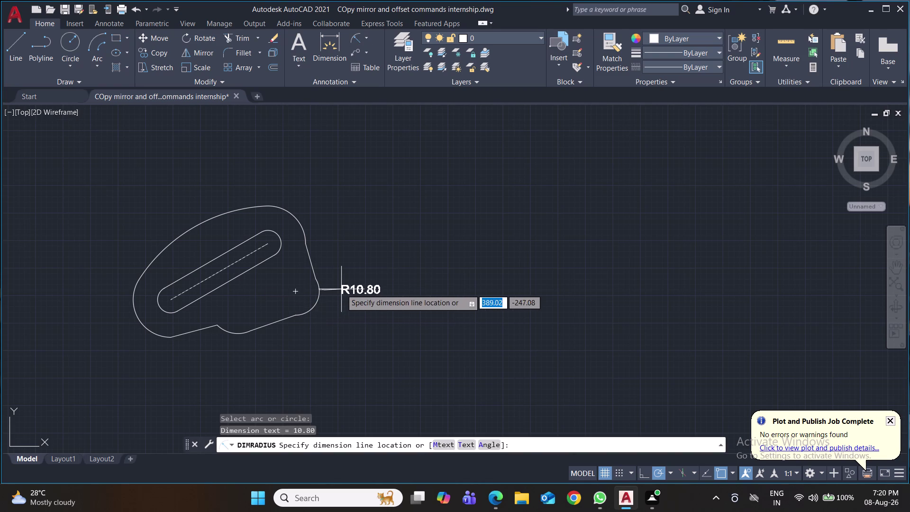
key(space)
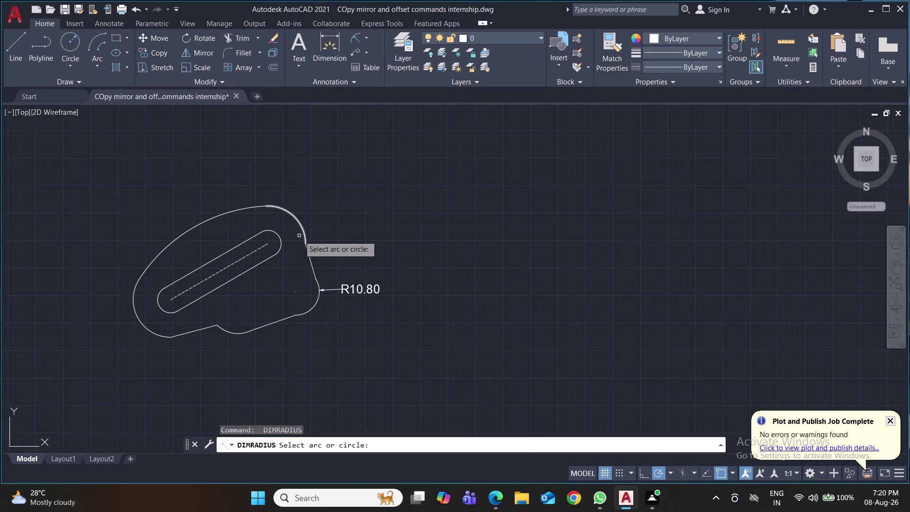
click(296, 218)
click(311, 202)
Add R17.10 to the lower-left end arc and R72.90 to the long upper arc.
key(space)
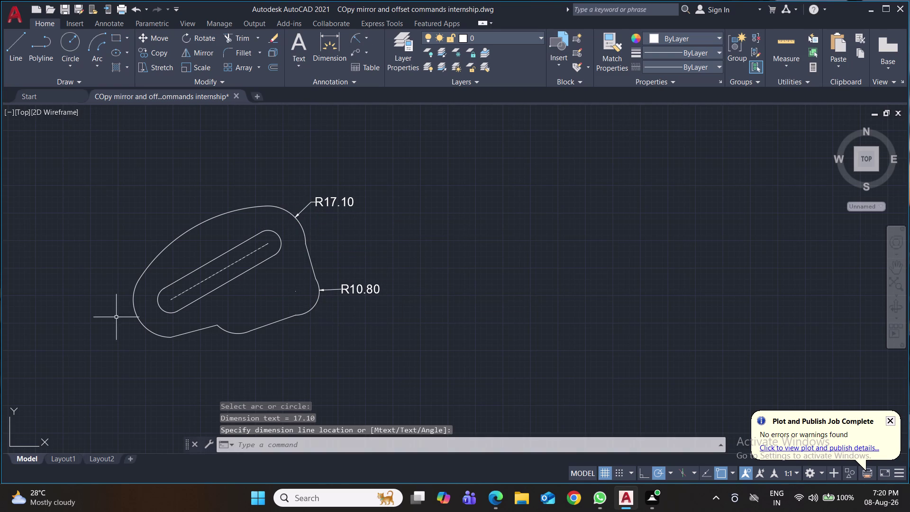
click(136, 314)
click(120, 326)
key(space)
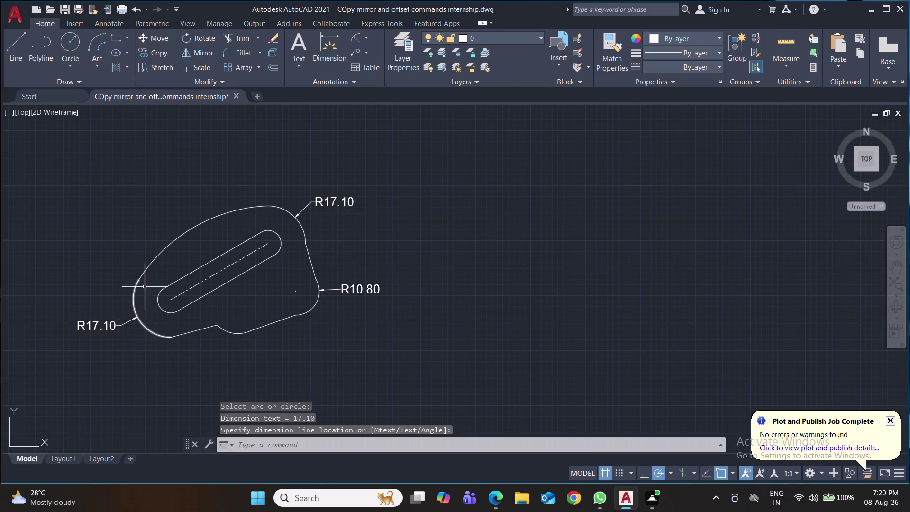
click(185, 232)
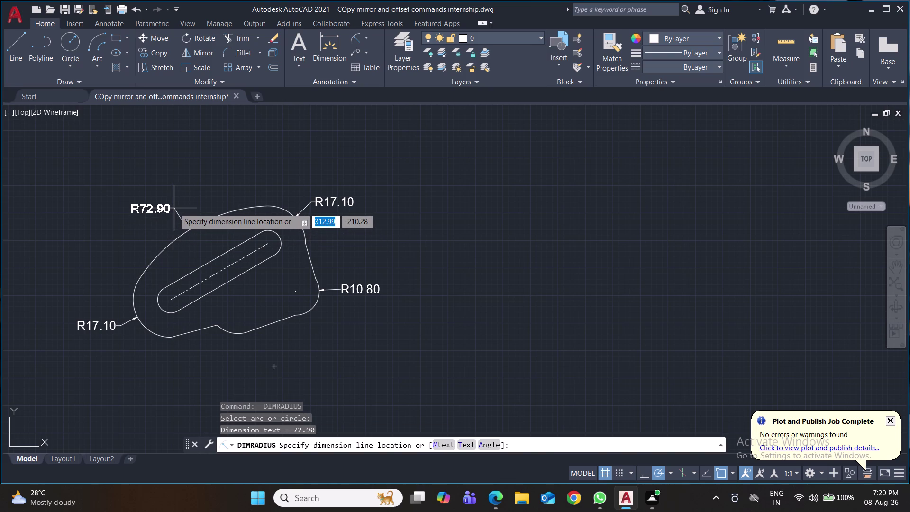
click(174, 208)
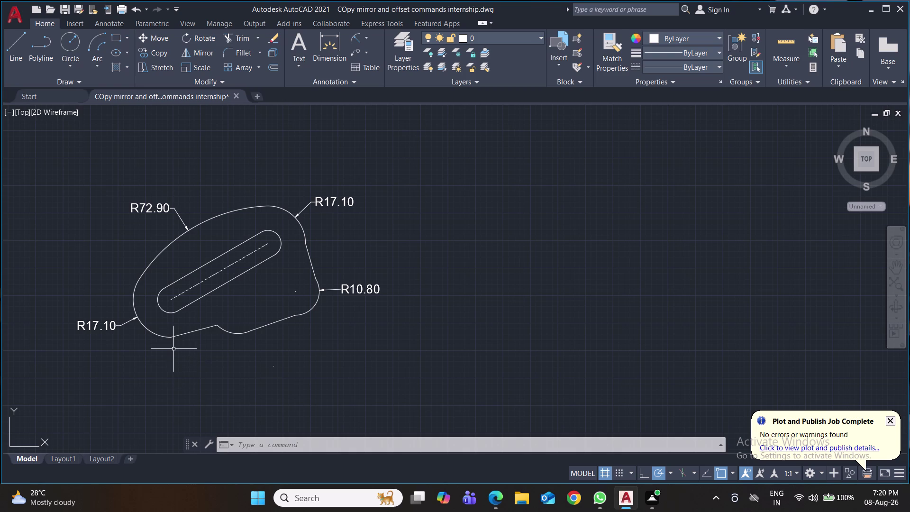
click(18, 48)
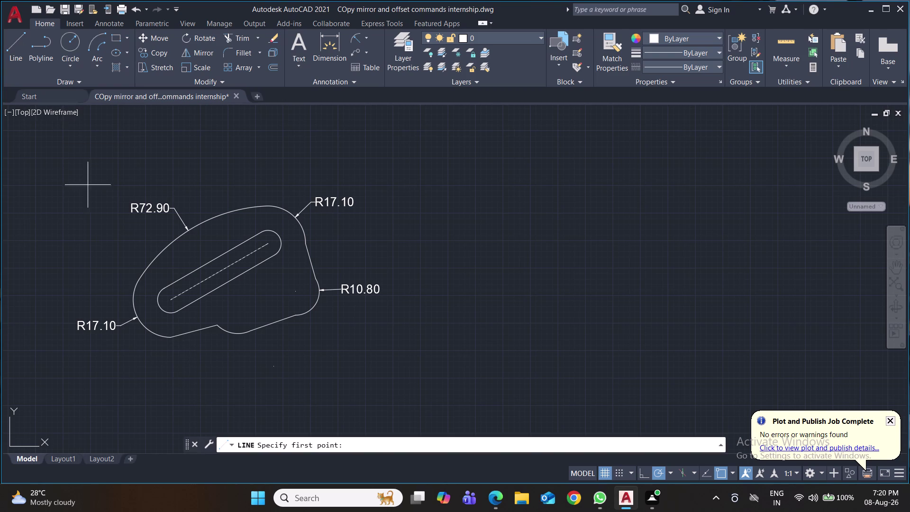
Extend the slot centreline with a line past the lower-left arc.
click(173, 303)
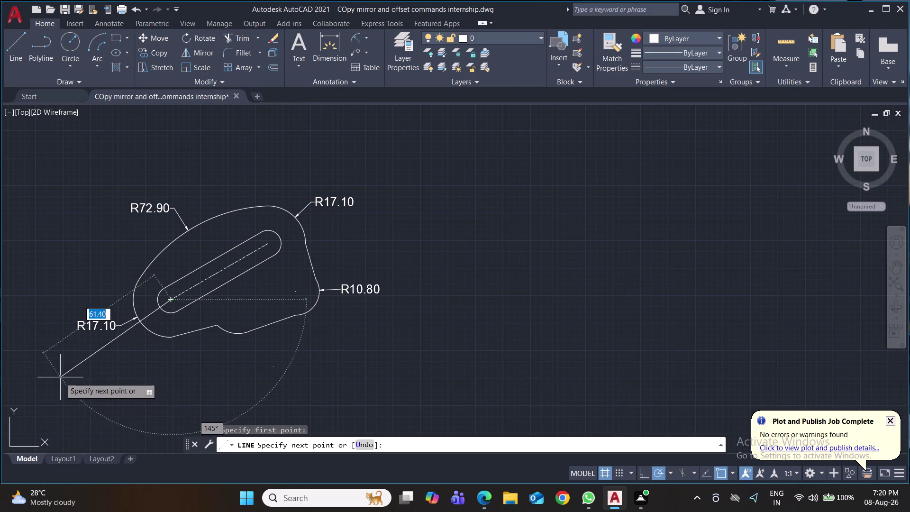
click(81, 353)
key(Return)
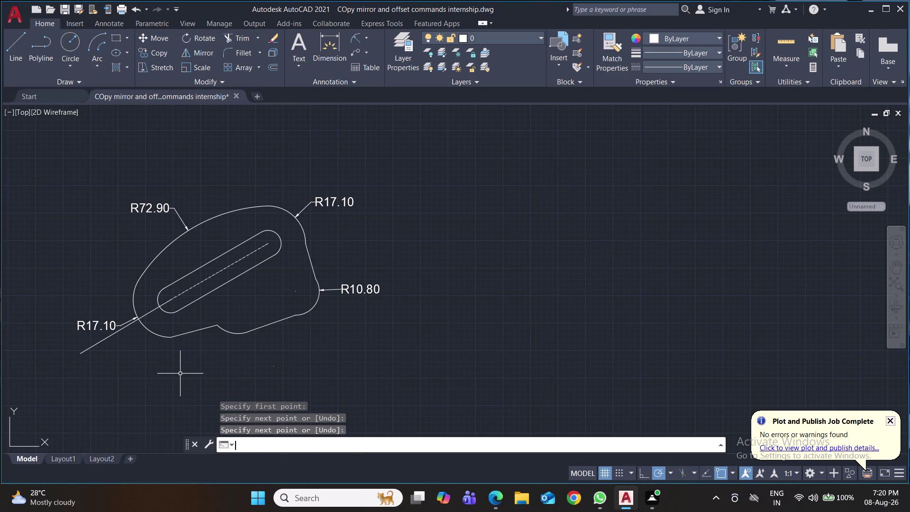
Draw a 17.10-long construction line from the lower-left arc.
key(space)
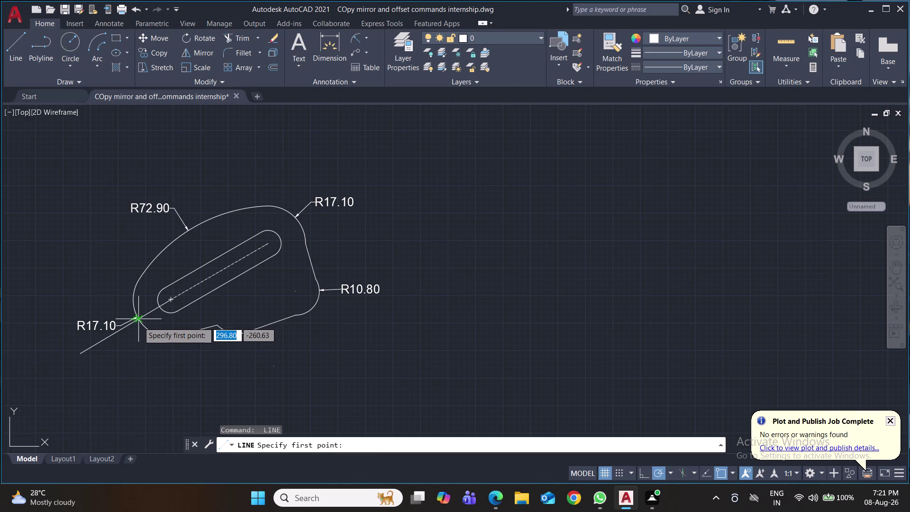
click(138, 322)
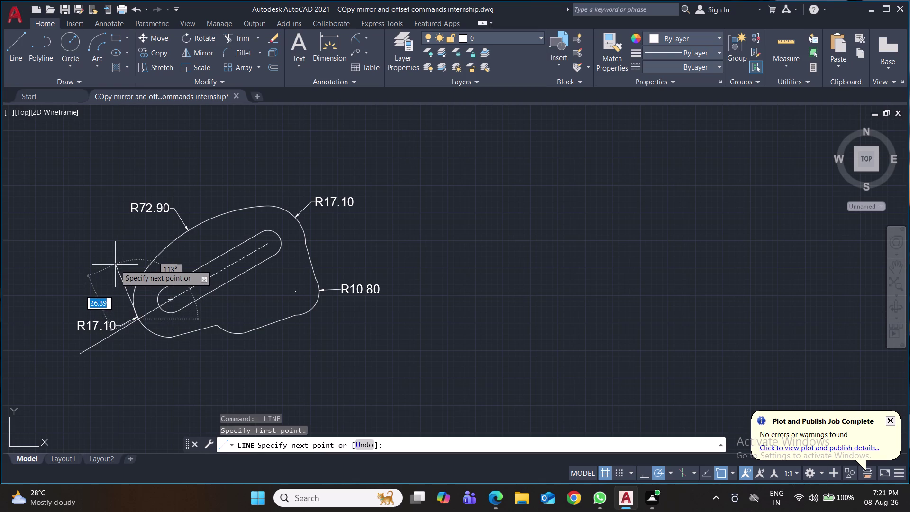
text(17)
text(.10)
key(Return)
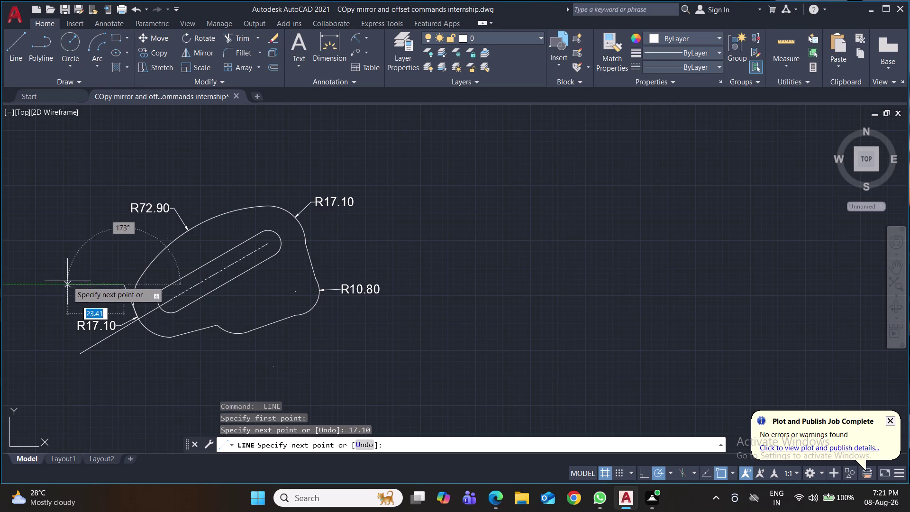
key(Return)
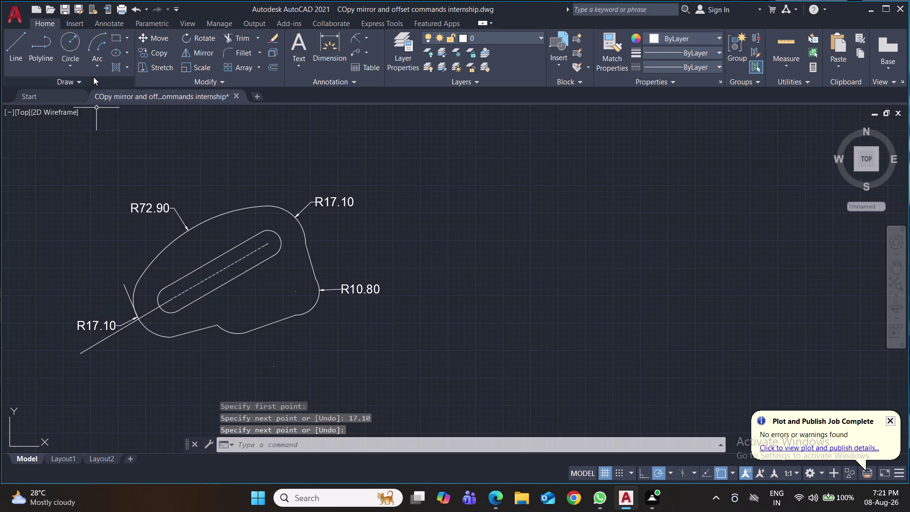
click(67, 44)
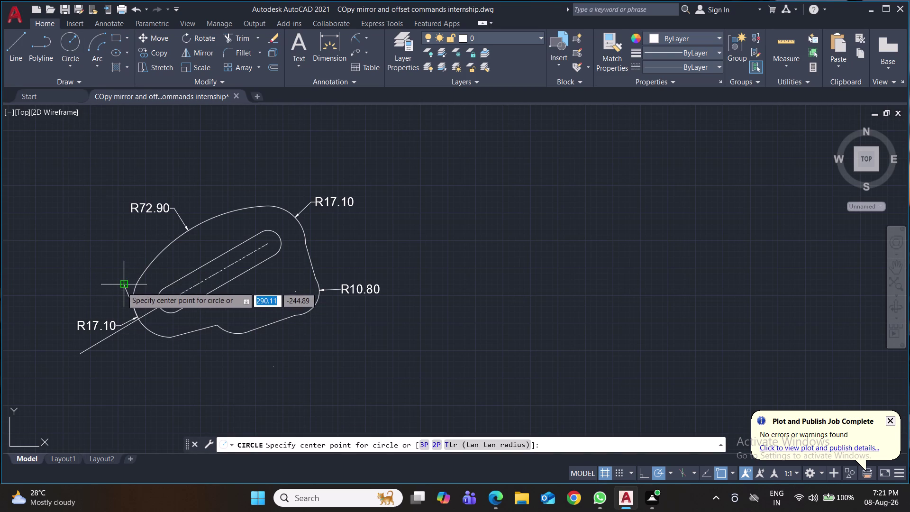
Draw a radius 23.40 circle at the end of the 17.10 line.
click(122, 285)
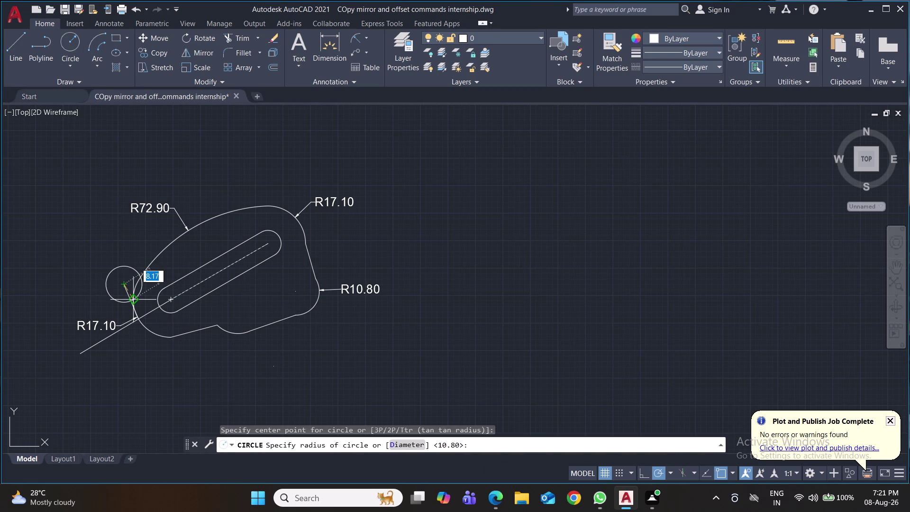
text(23.40)
key(Return)
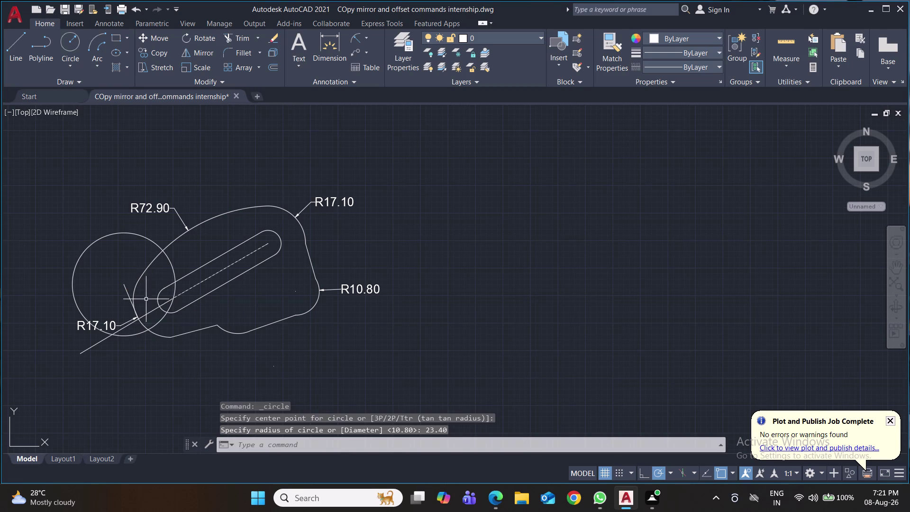
Trim the circle and profile pieces where they overlap.
text(tr)
key(Return)
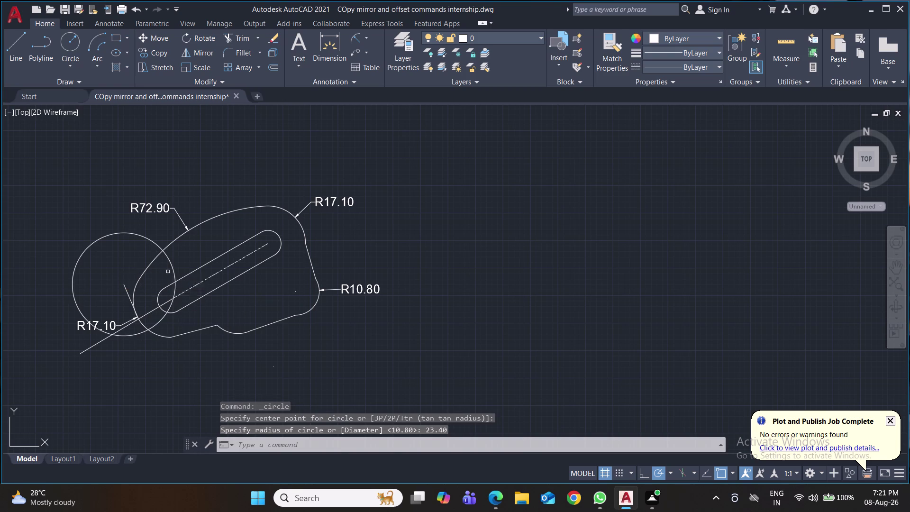
click(171, 270)
click(175, 288)
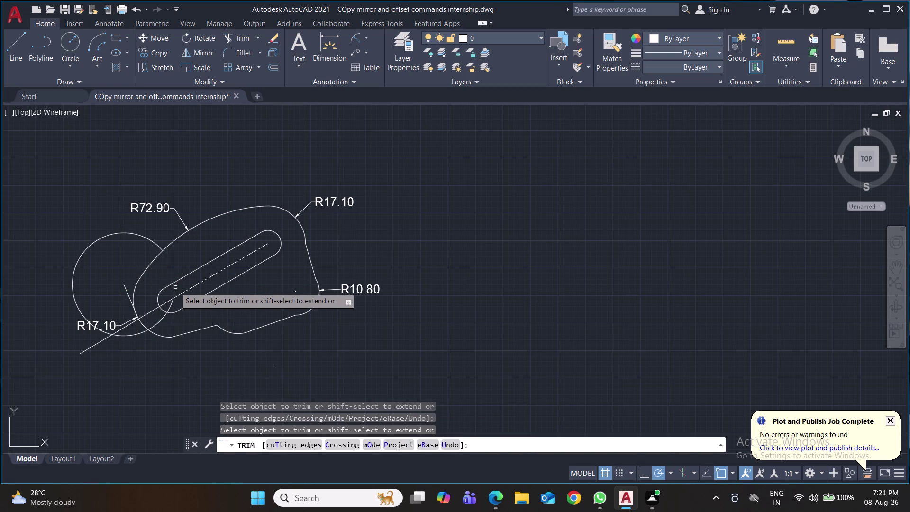
click(149, 312)
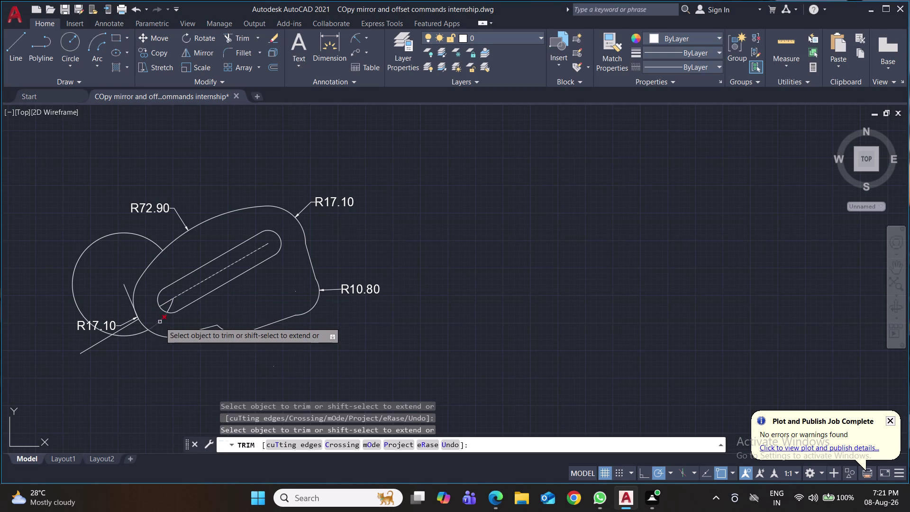
click(160, 322)
click(171, 307)
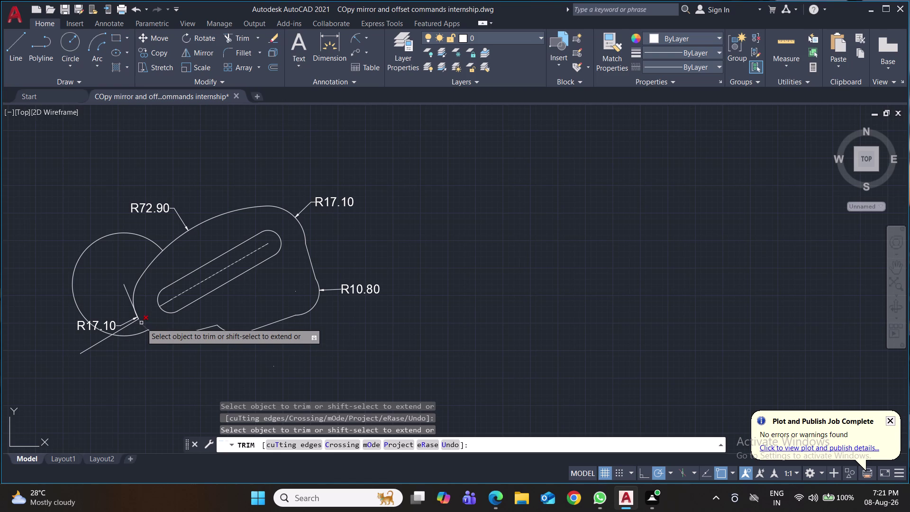
Trim the lower-left leftovers and the short and slot-axis construction lines.
click(126, 293)
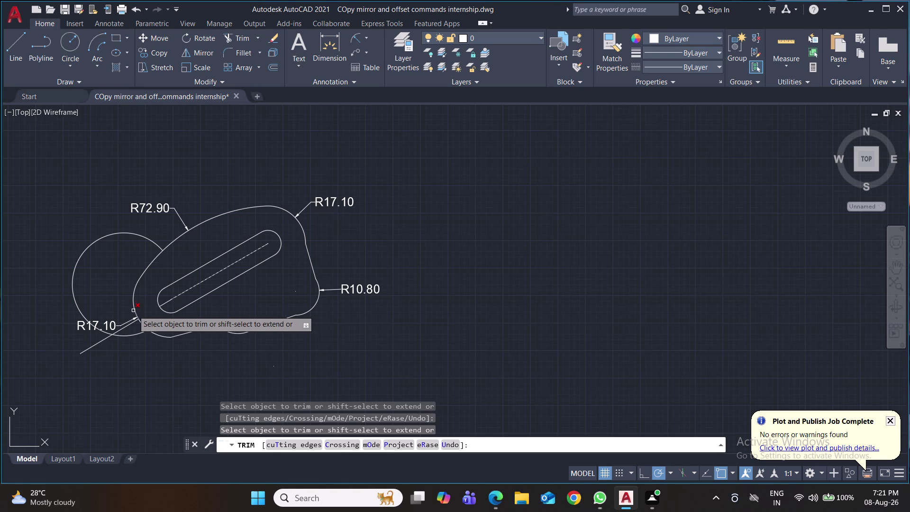
click(135, 306)
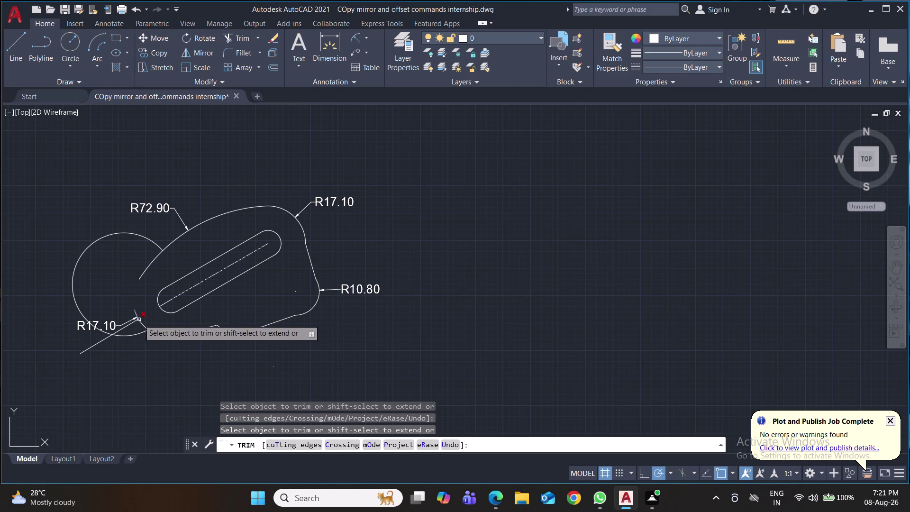
click(141, 323)
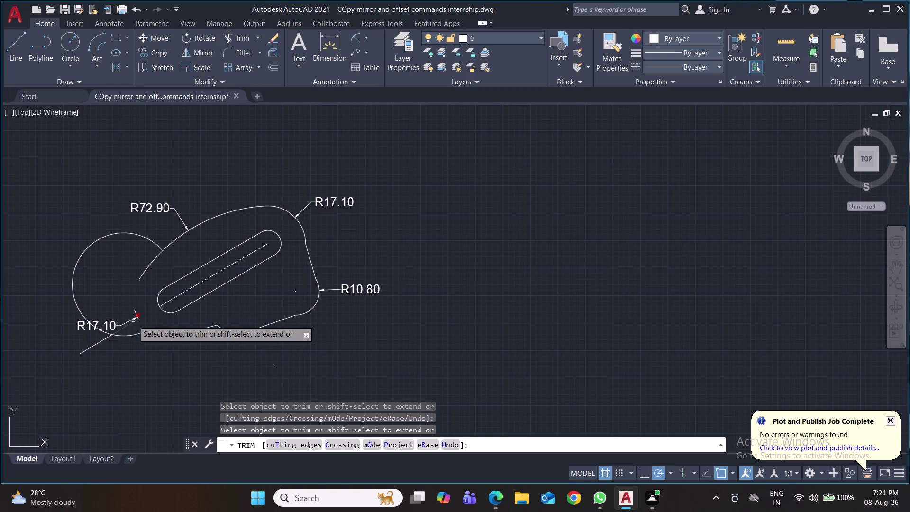
click(133, 320)
click(137, 317)
click(130, 321)
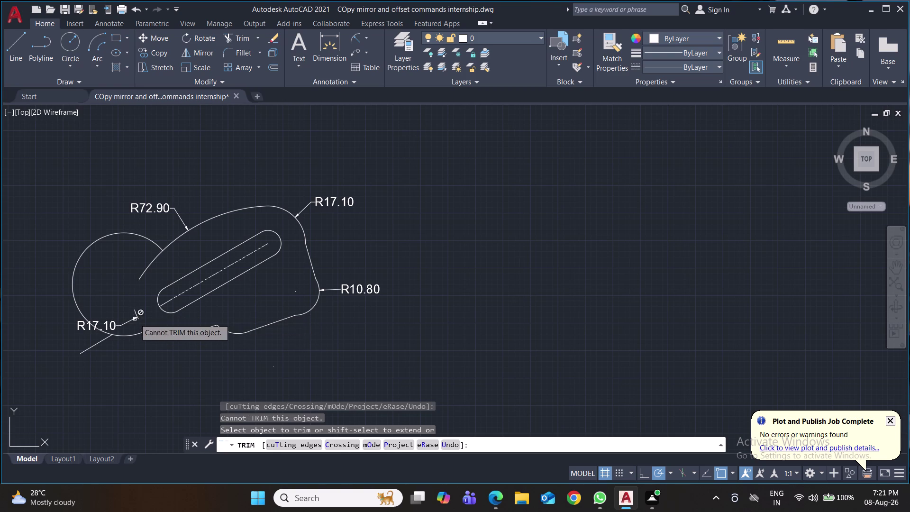
click(136, 313)
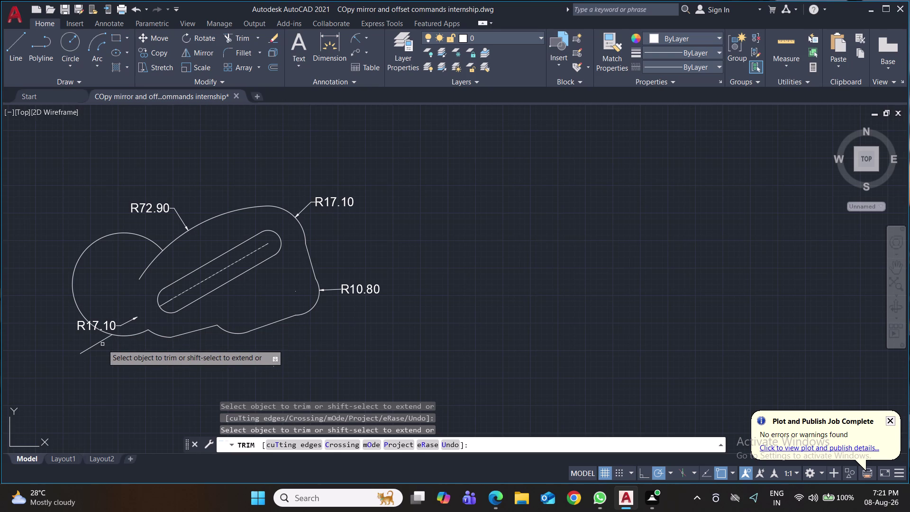
click(101, 340)
click(150, 266)
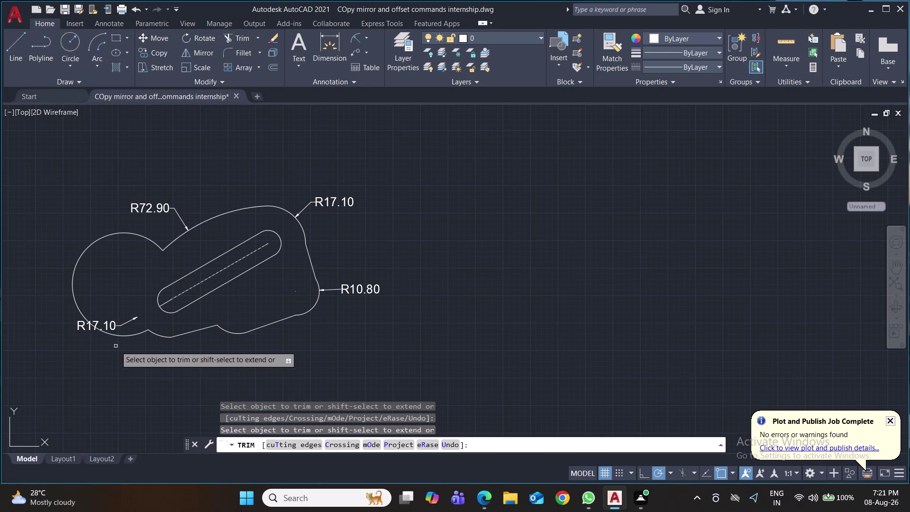
click(96, 241)
click(355, 169)
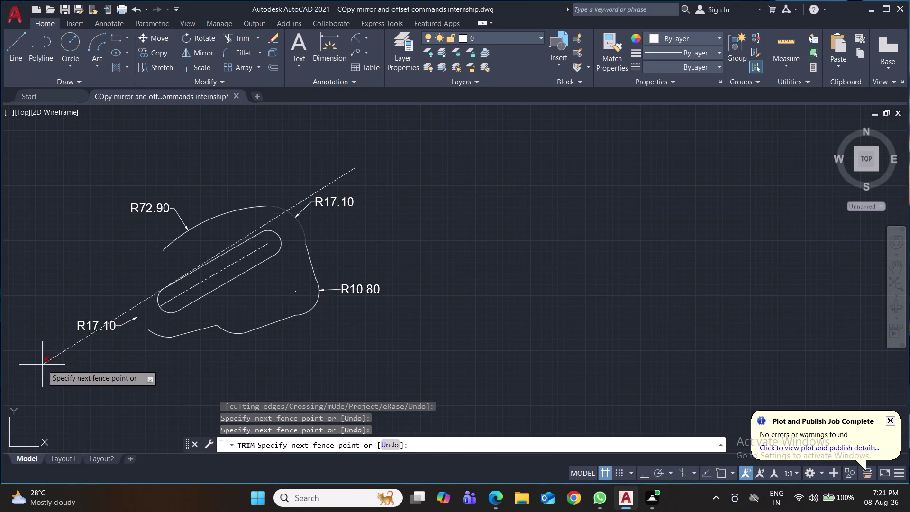
Cancel the trim, undo the last trim, and erase geometry around the R10.80 arc.
key(Escape)
click(392, 170)
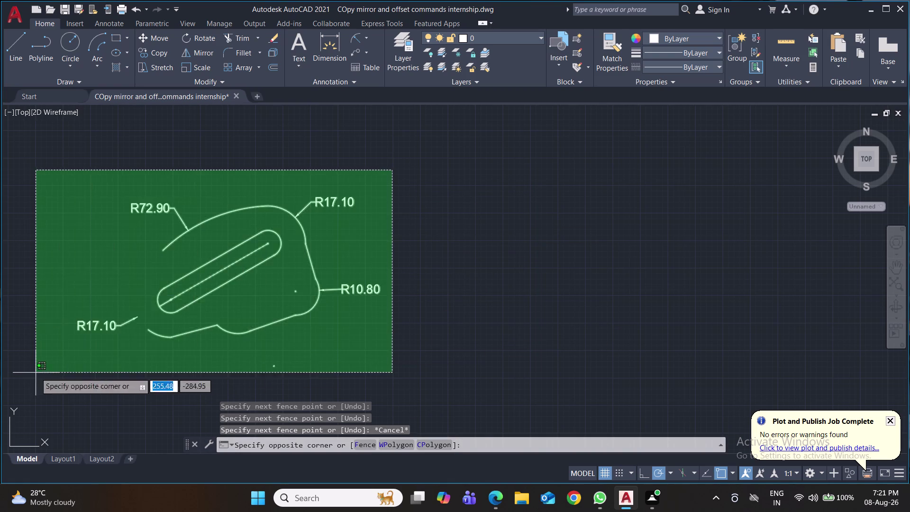
click(33, 372)
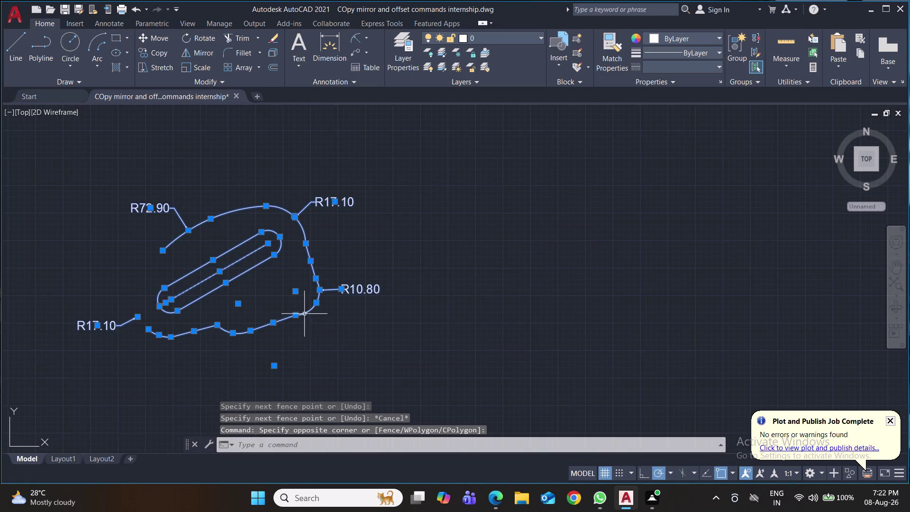
key(ctrl+z)
click(327, 239)
click(298, 312)
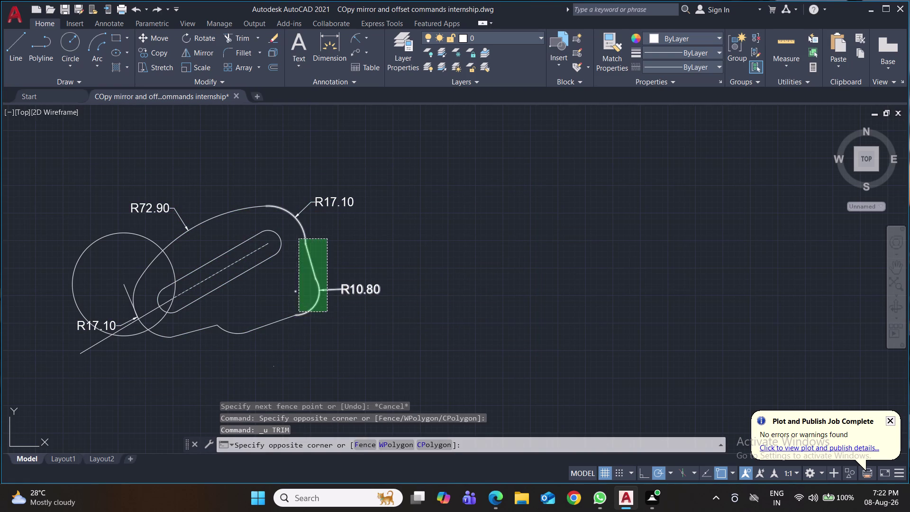
key(Delete)
Erase the old construction geometry and the R72.90 arc with its dimension.
click(329, 294)
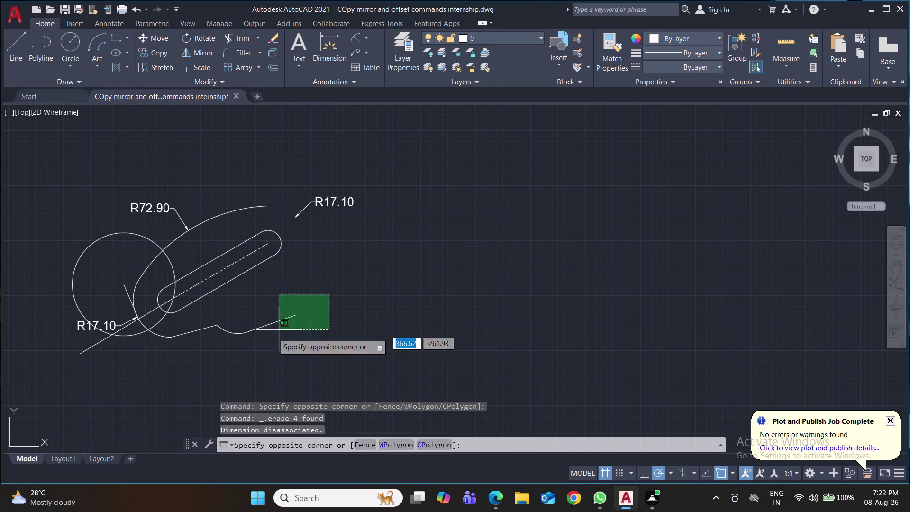
click(209, 348)
key(Delete)
drag(249, 189, 244, 190)
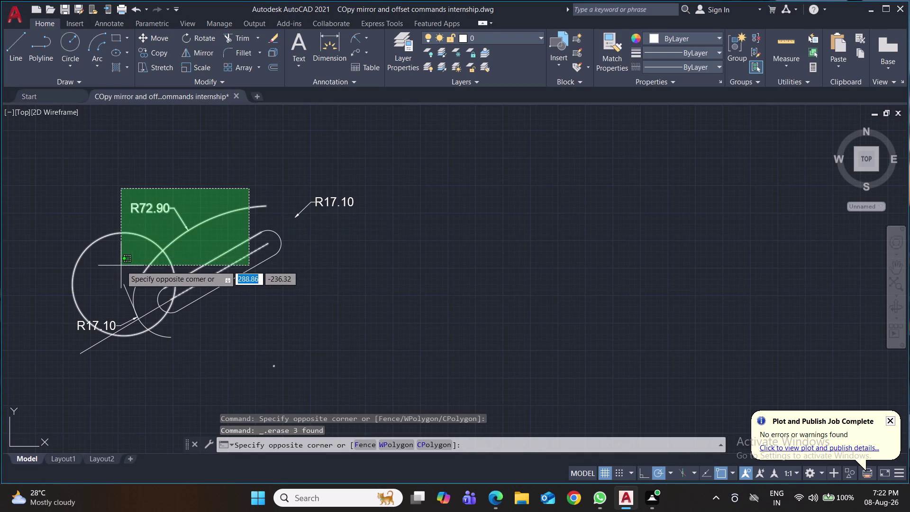
click(118, 225)
key(Delete)
click(167, 224)
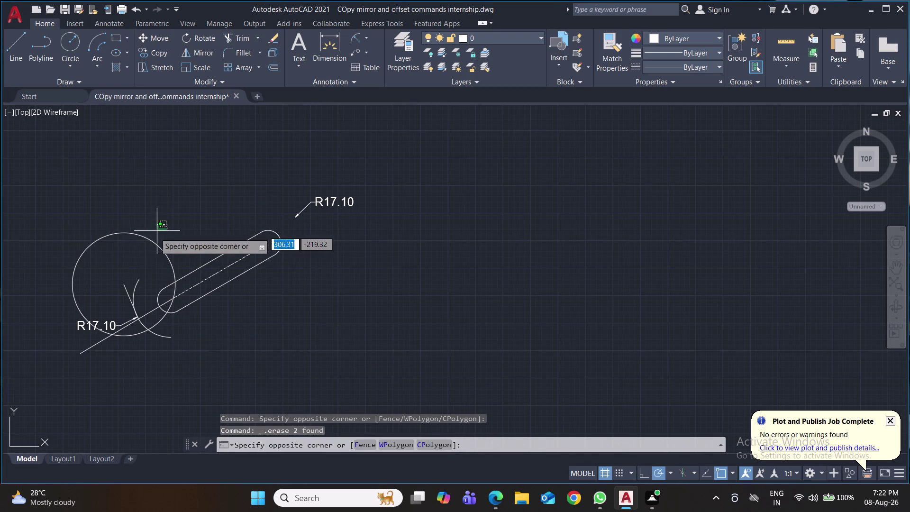
click(133, 253)
key(Delete)
Erase the lower arcs and both R17.10 radius dimensions.
click(139, 268)
click(119, 344)
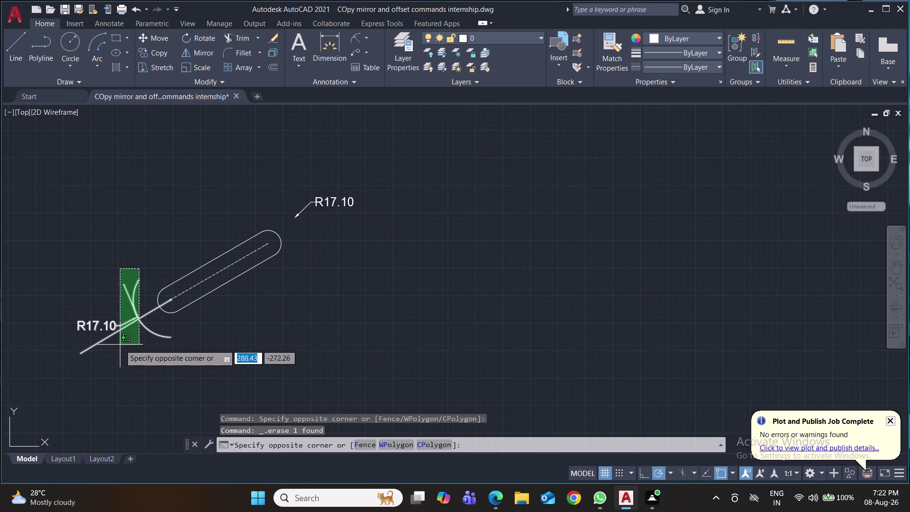
key(Delete)
click(374, 204)
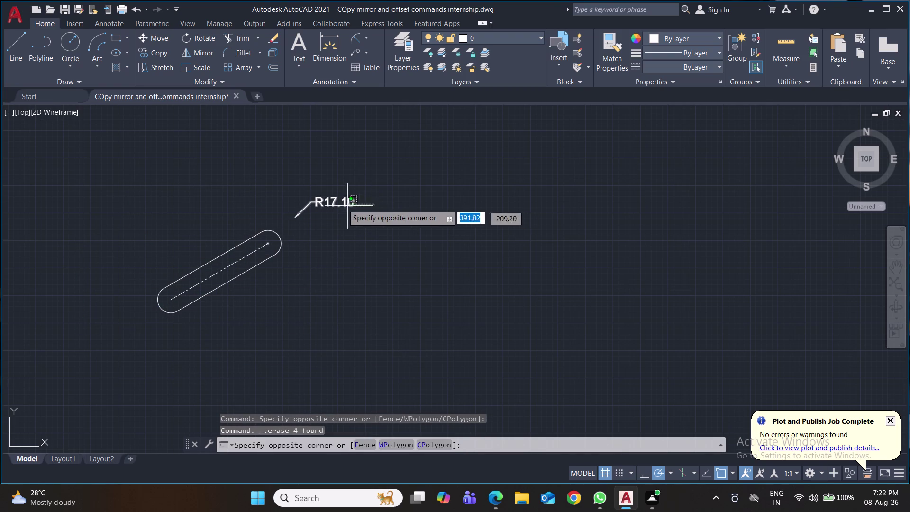
click(313, 201)
key(Delete)
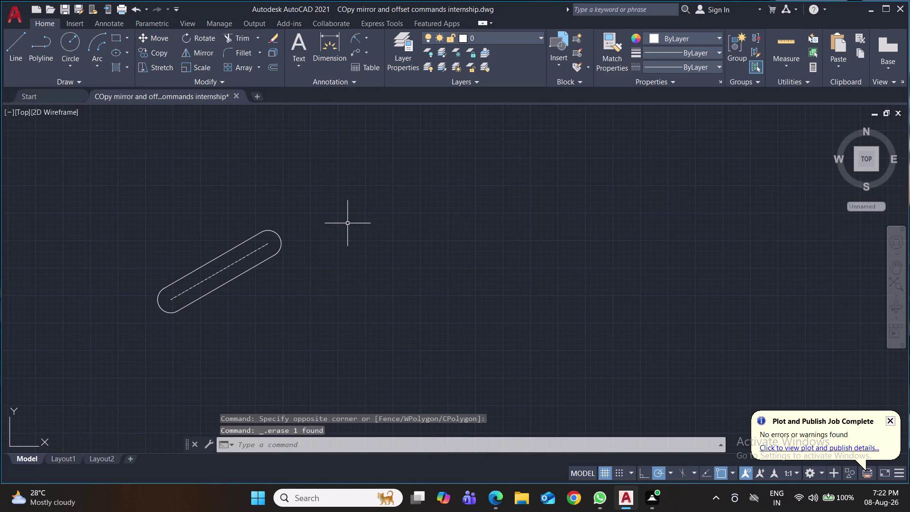
Save the cleaned-up drawing and recentre the slot in the view.
key(ctrl+s)
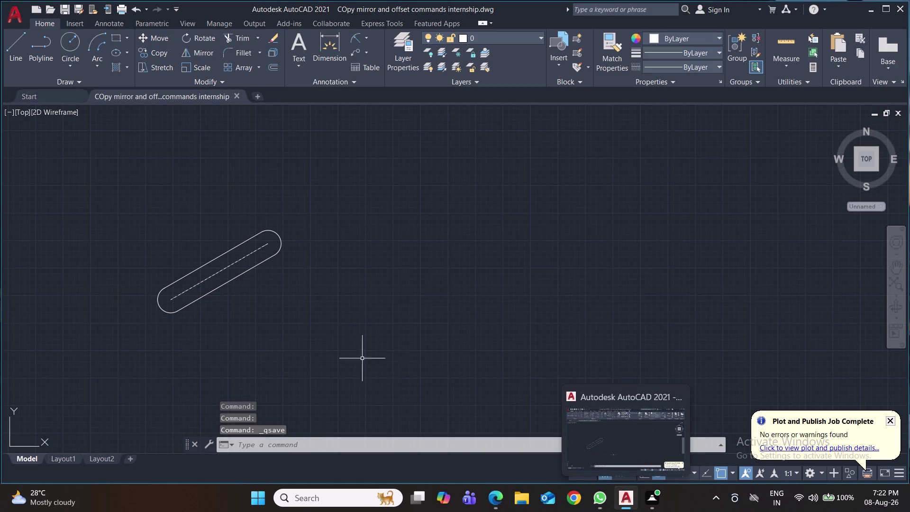
scroll(up, 3)
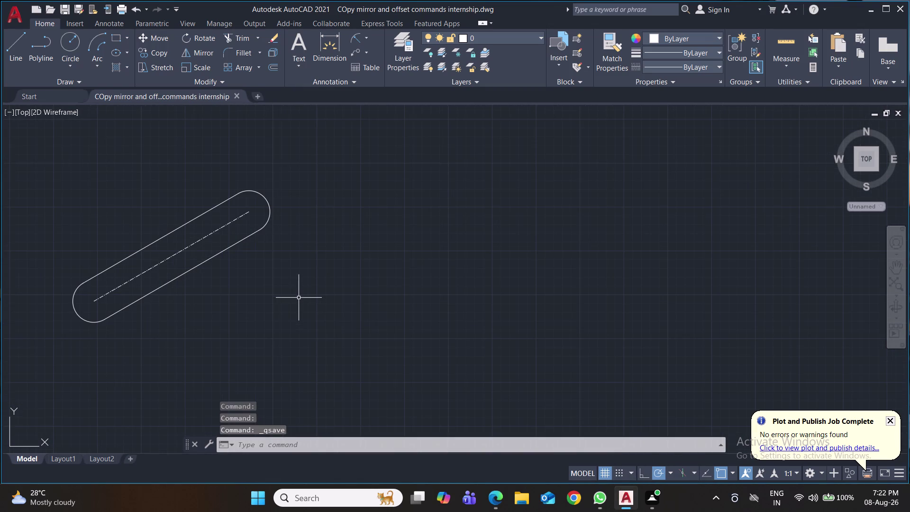
middle_drag(298, 298, 450, 352)
scroll(down, 3)
middle_drag(452, 339, 379, 285)
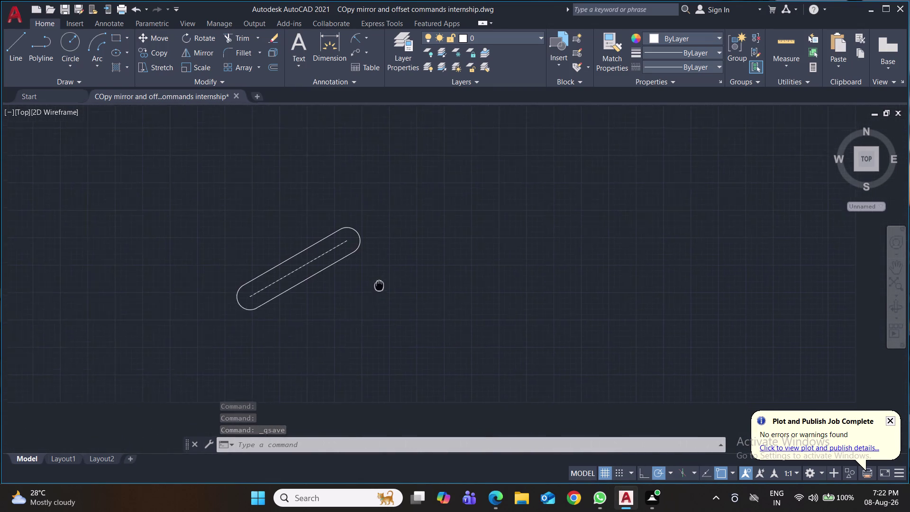
middle_drag(379, 285, 365, 270)
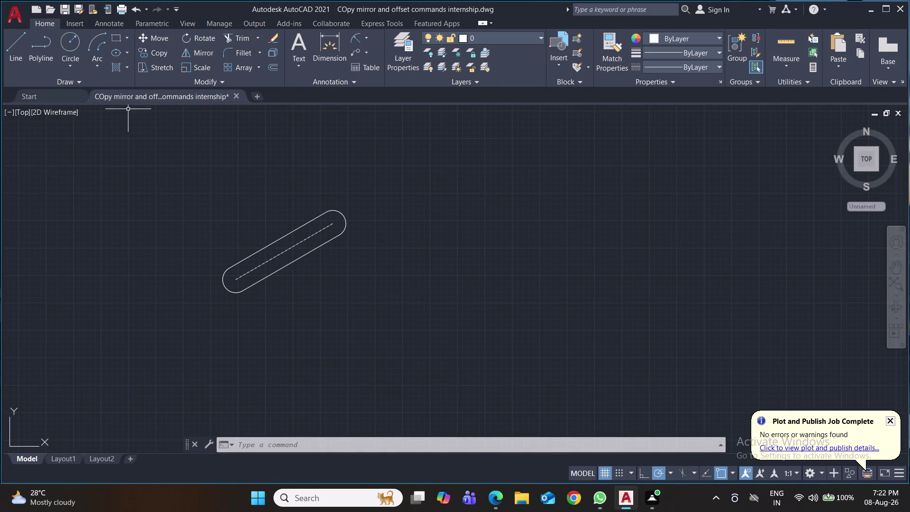
Draw a radius 17.10 circle centred on the slot's upper end.
click(75, 39)
click(335, 223)
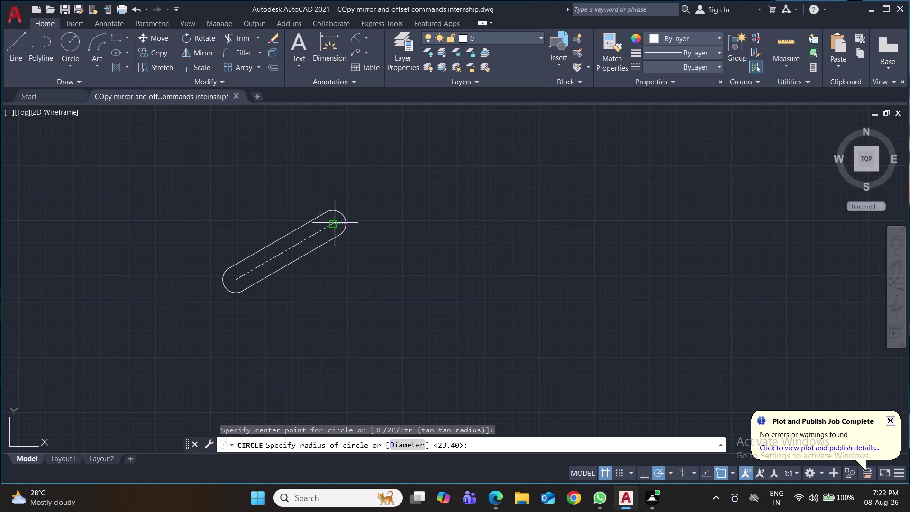
text(1)
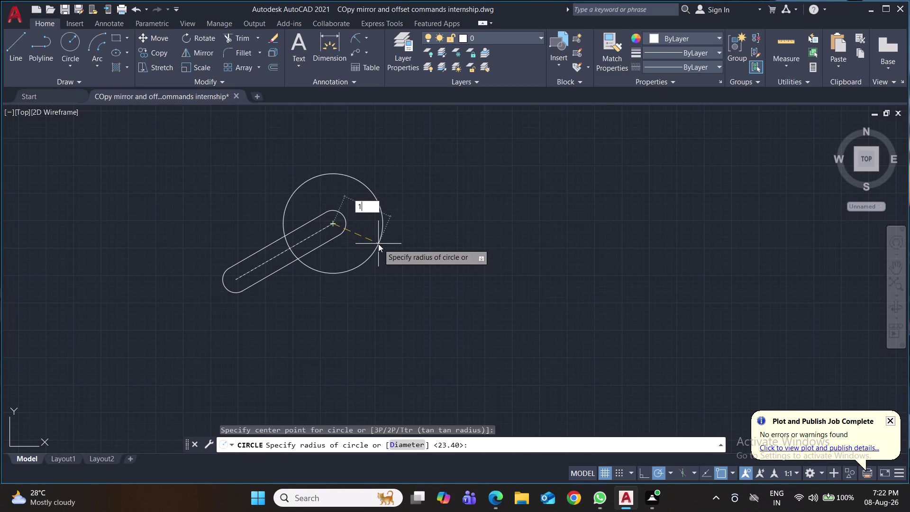
text(7.10)
key(Return)
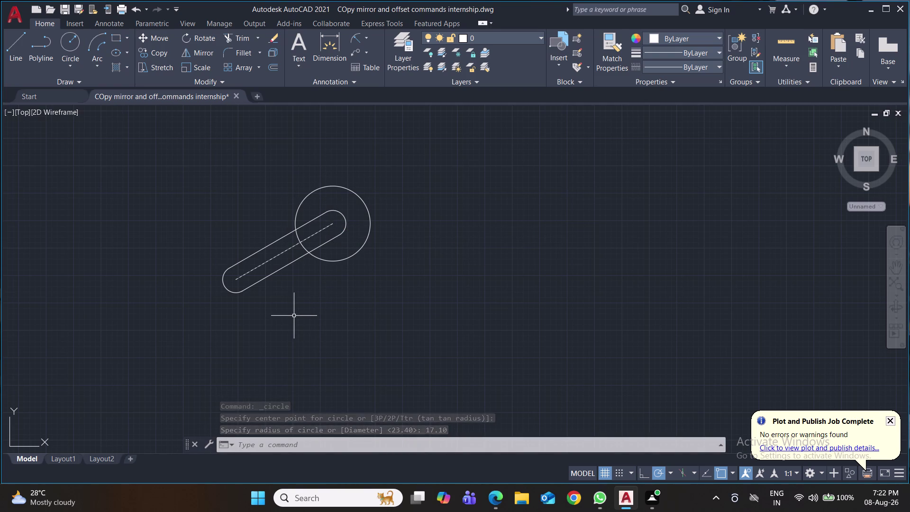
Draw a 25.09-long line downward from the slot's upper centre.
click(16, 45)
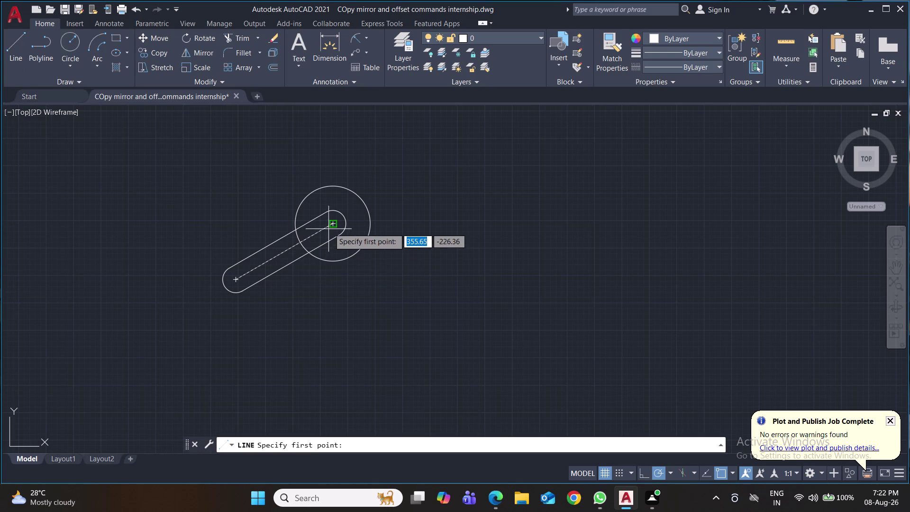
click(331, 227)
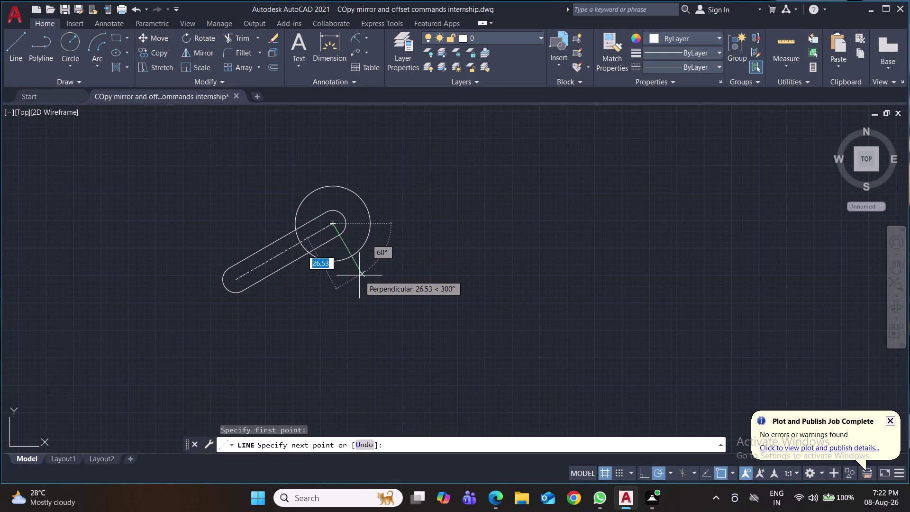
text(25.09)
key(Return)
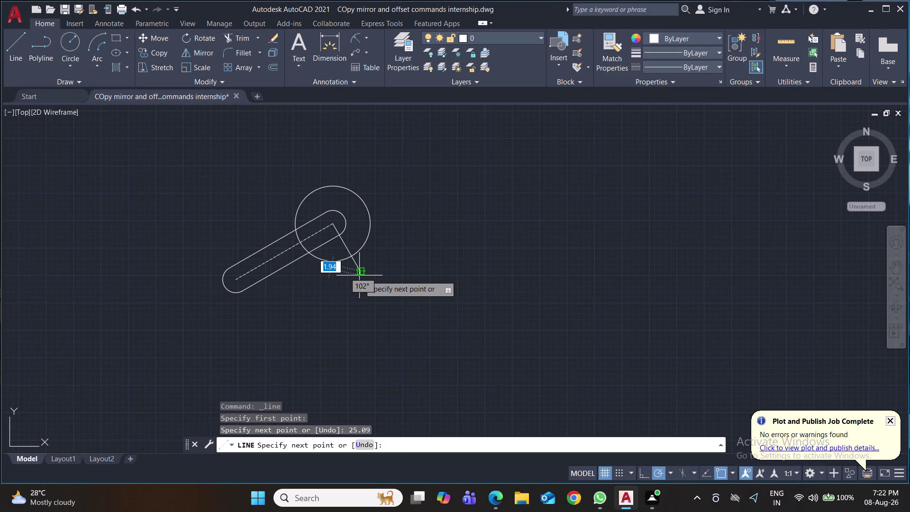
key(Return)
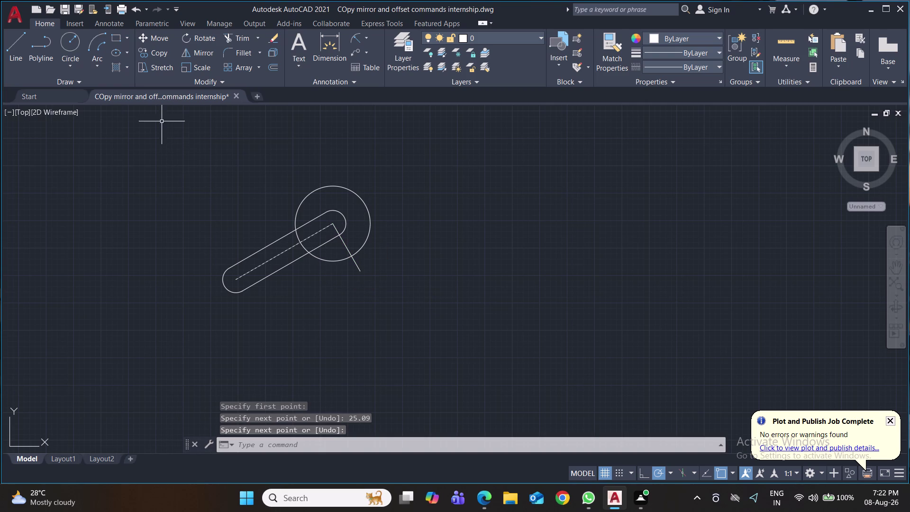
Draw a radius 10.80 circle at the line's lower end.
click(70, 46)
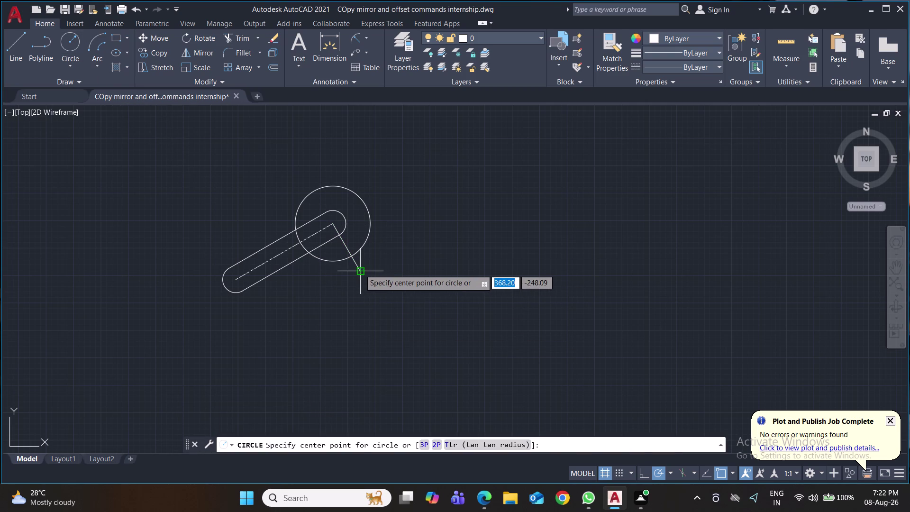
click(360, 269)
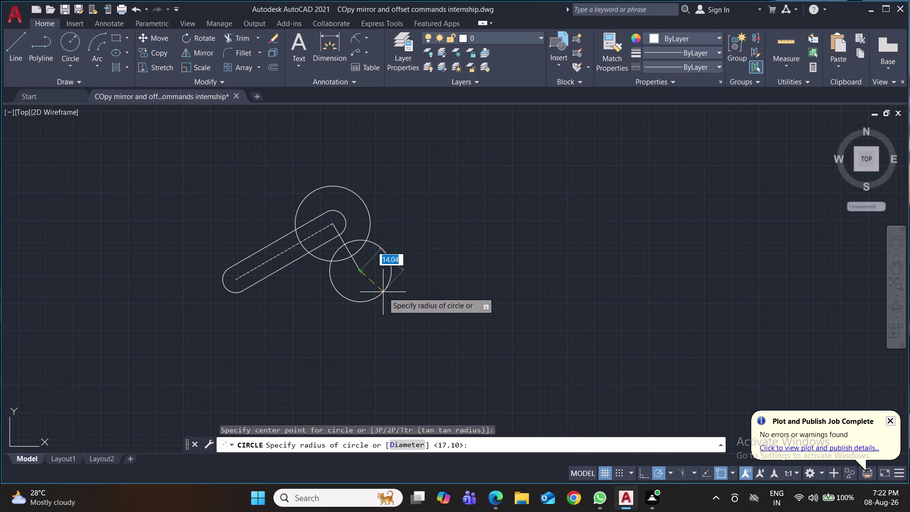
text(10.80)
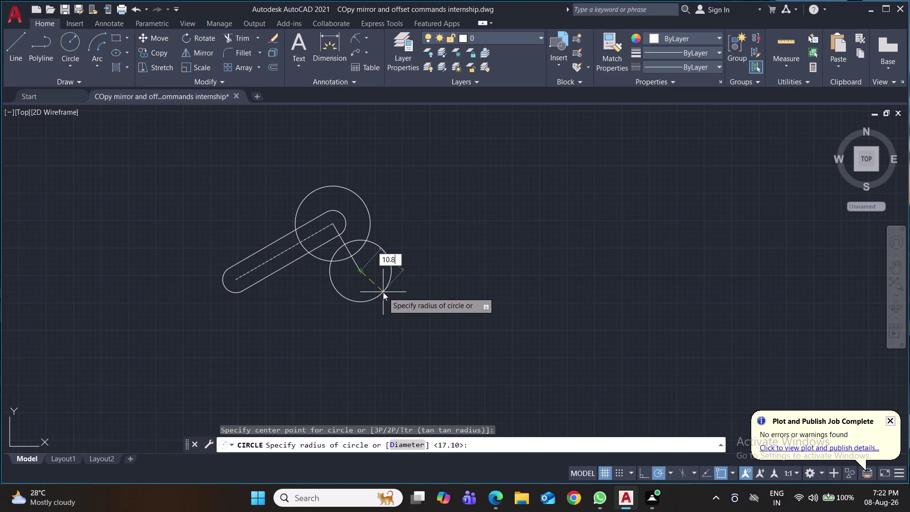
key(Return)
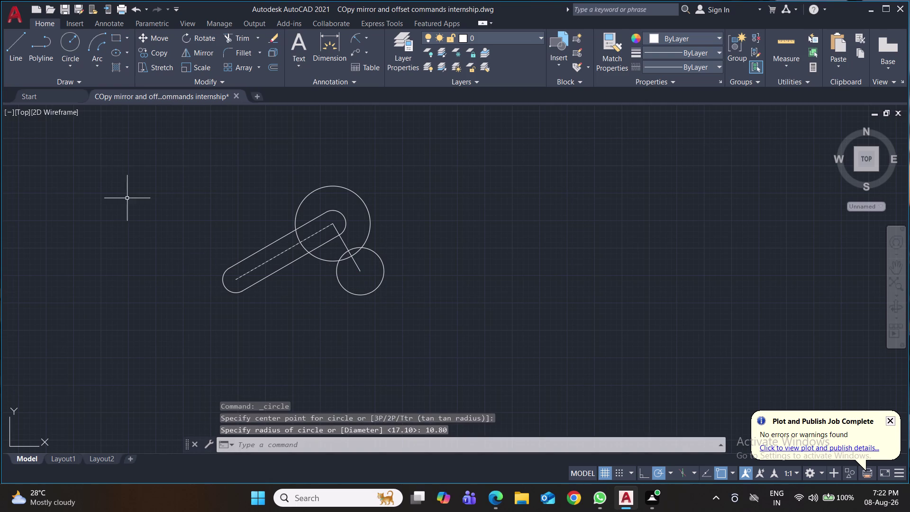
click(17, 51)
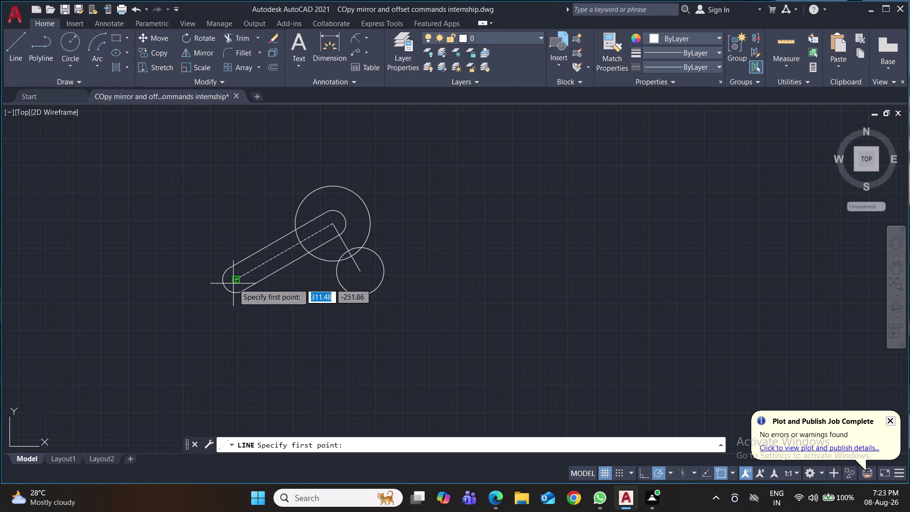
click(67, 40)
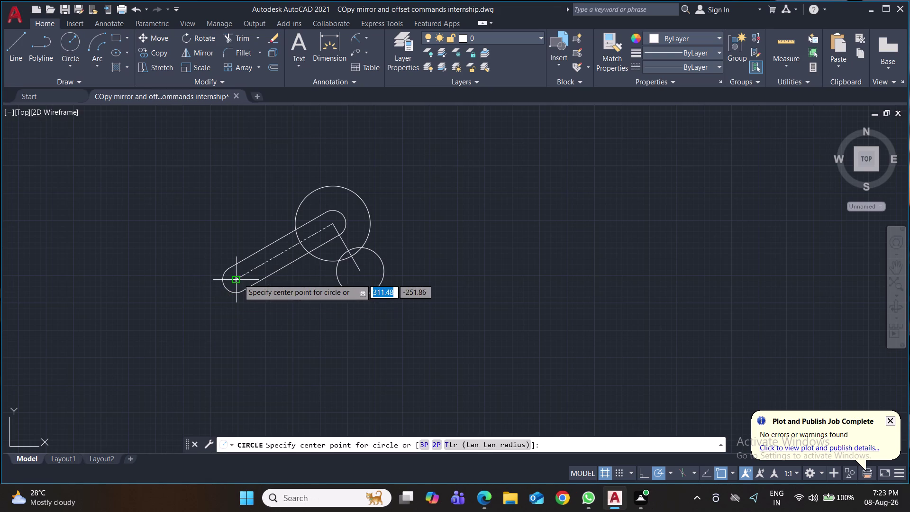
Draw a radius 23.40 circle centred on the slot's lower end.
click(239, 278)
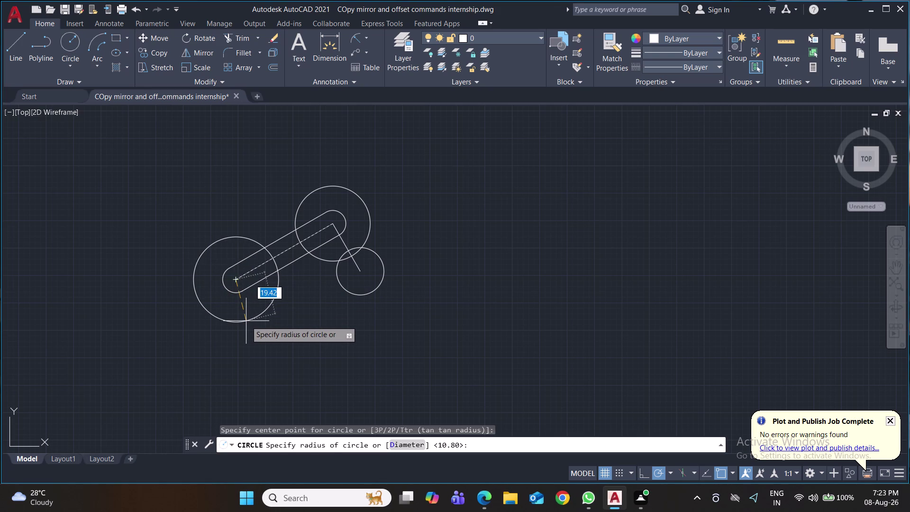
text(23.40)
key(Return)
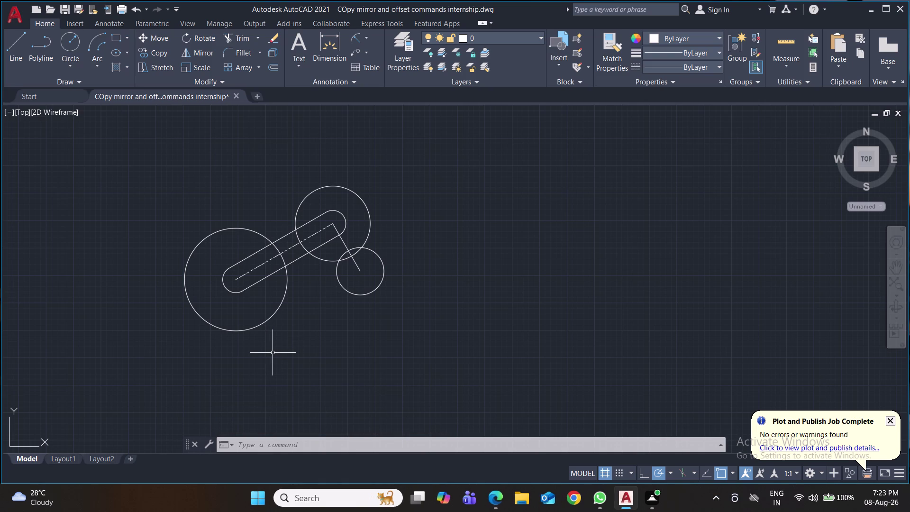
Add a radius 13.50 circle at the slot's lower end, then delete it.
click(73, 45)
click(234, 283)
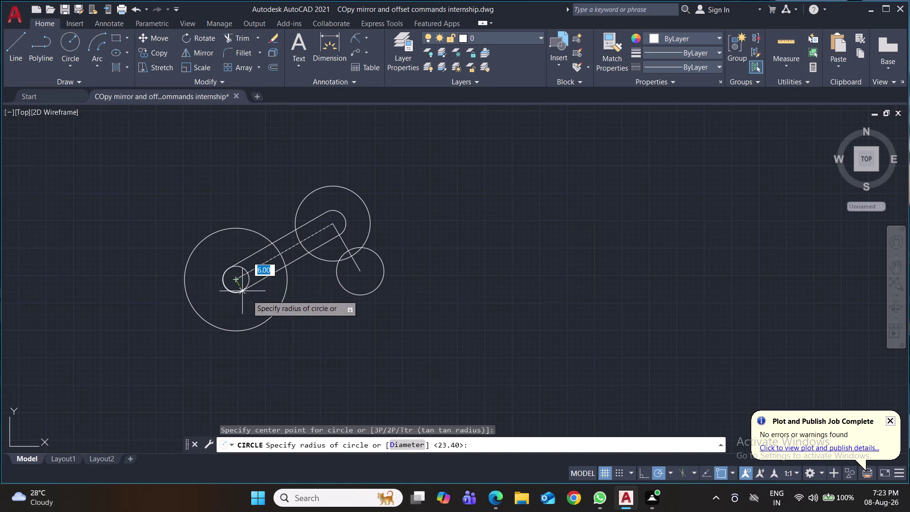
text(13)
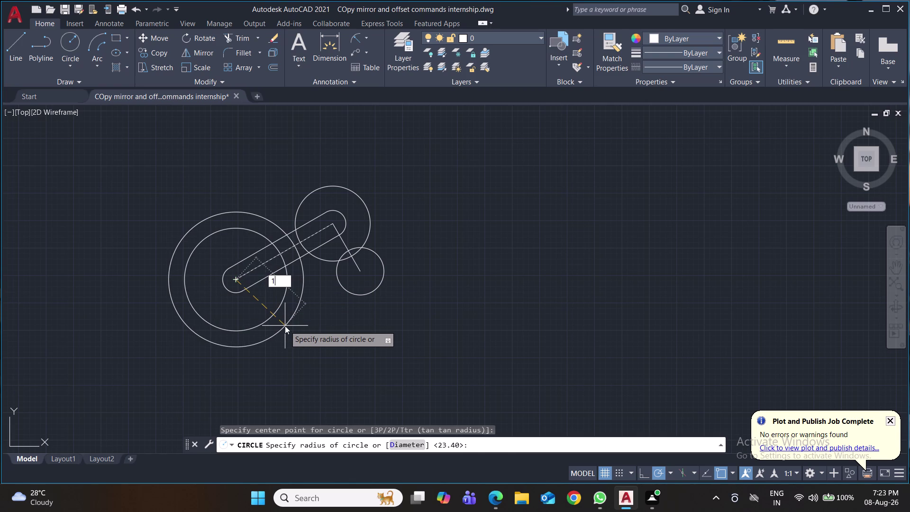
text(.)
text(50)
key(Return)
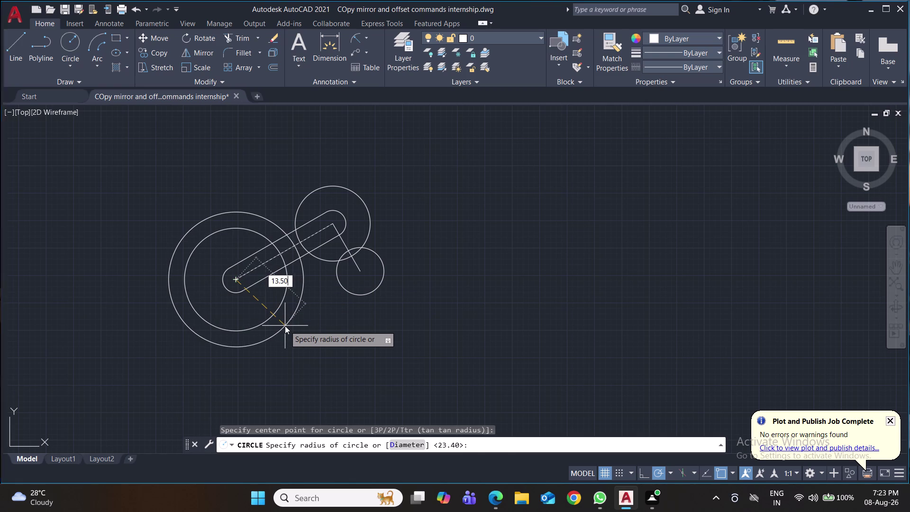
click(257, 302)
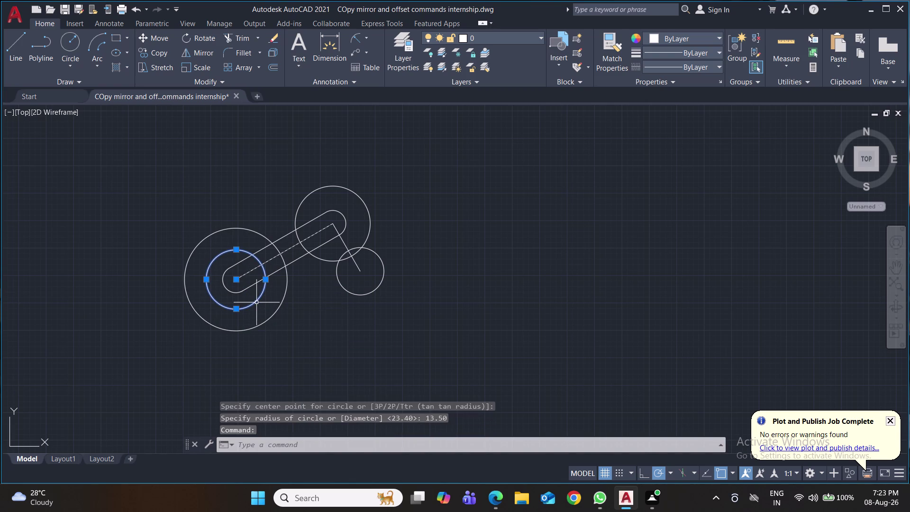
key(Delete)
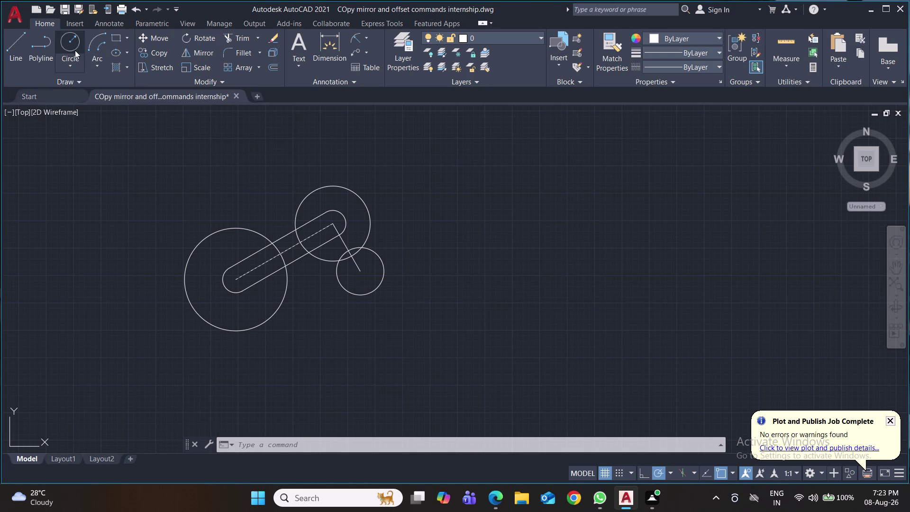
click(78, 67)
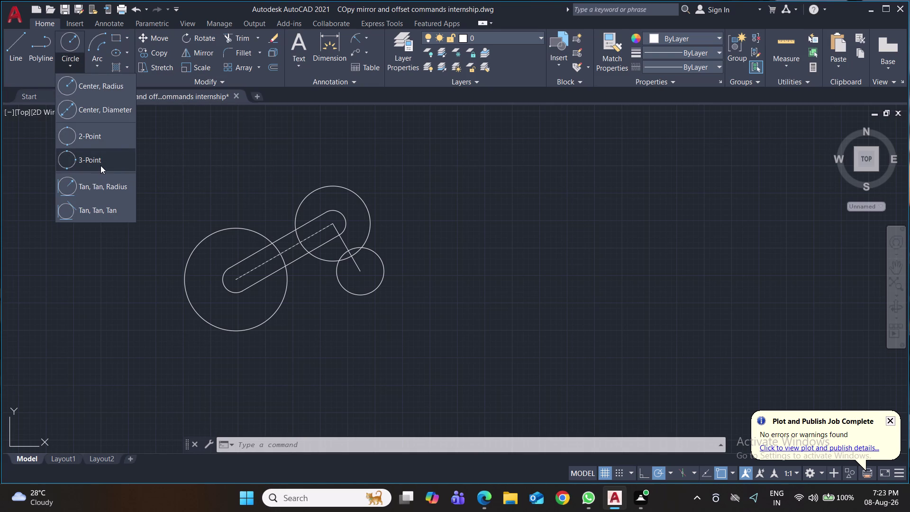
click(100, 166)
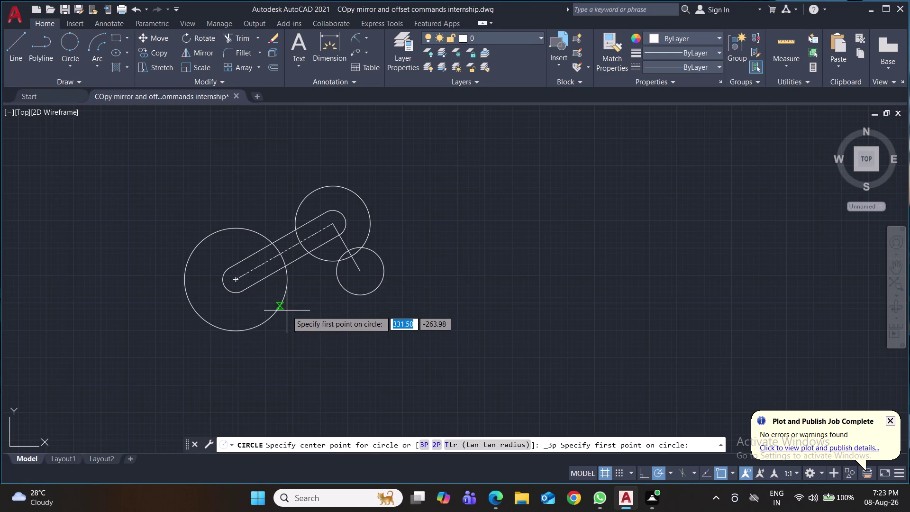
click(73, 61)
click(103, 186)
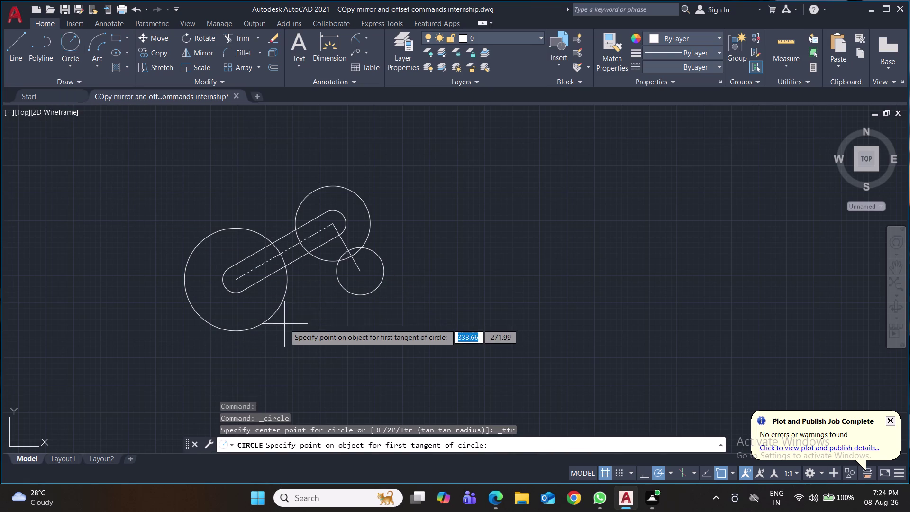
click(278, 312)
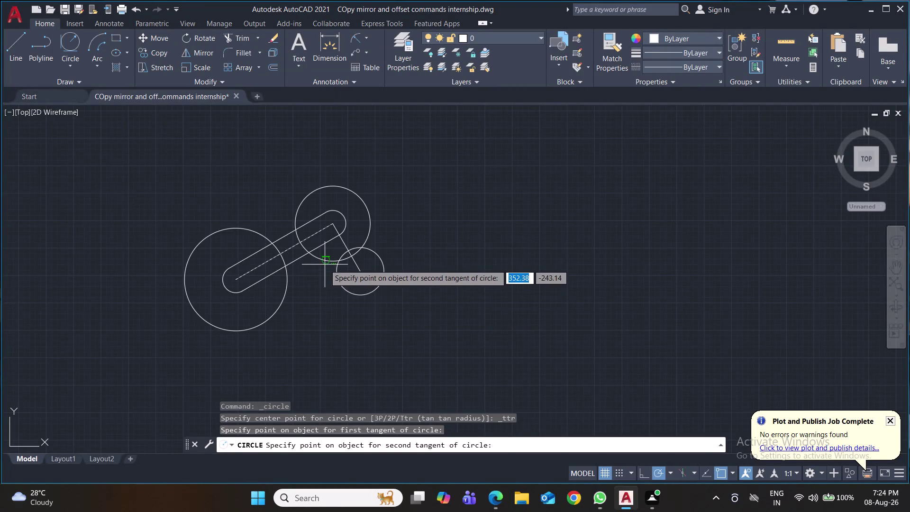
click(339, 285)
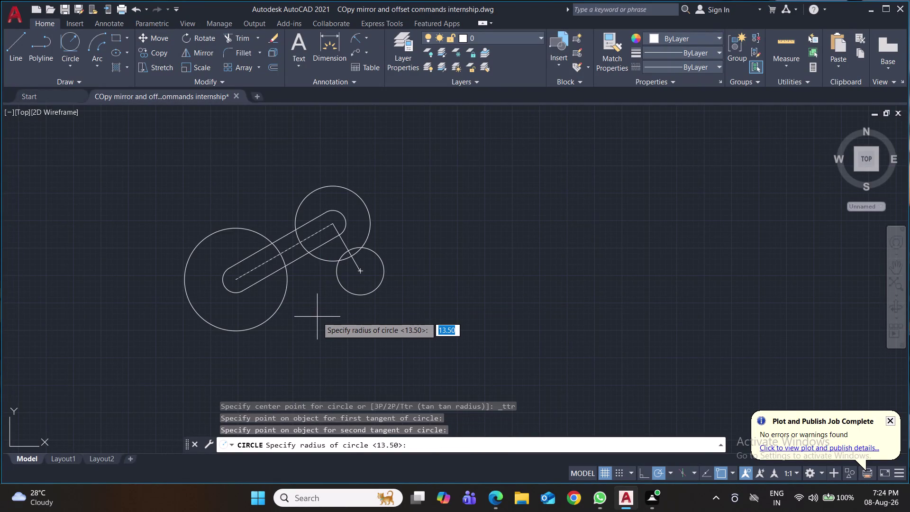
text(13.)
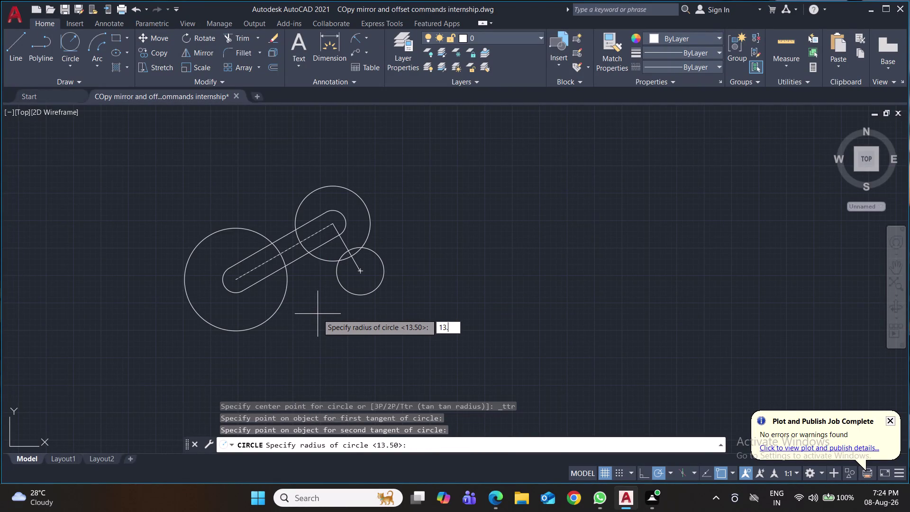
text(50)
key(Return)
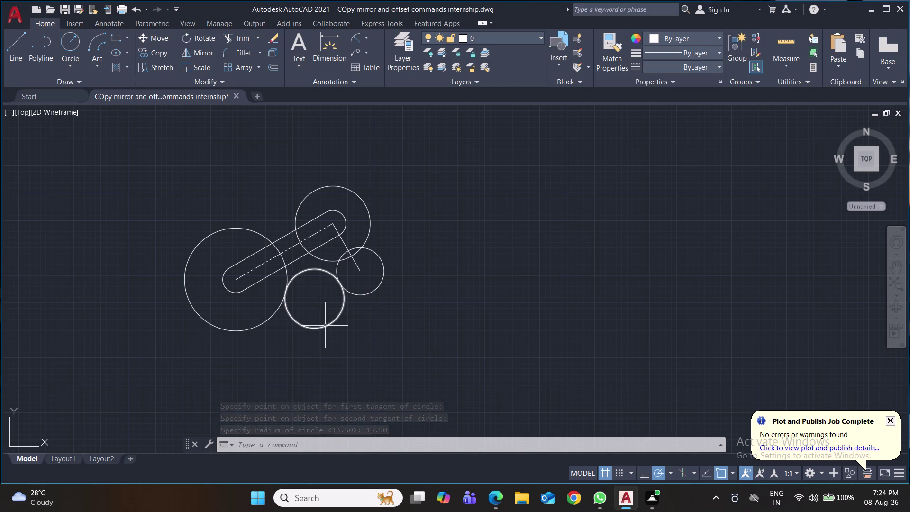
click(325, 326)
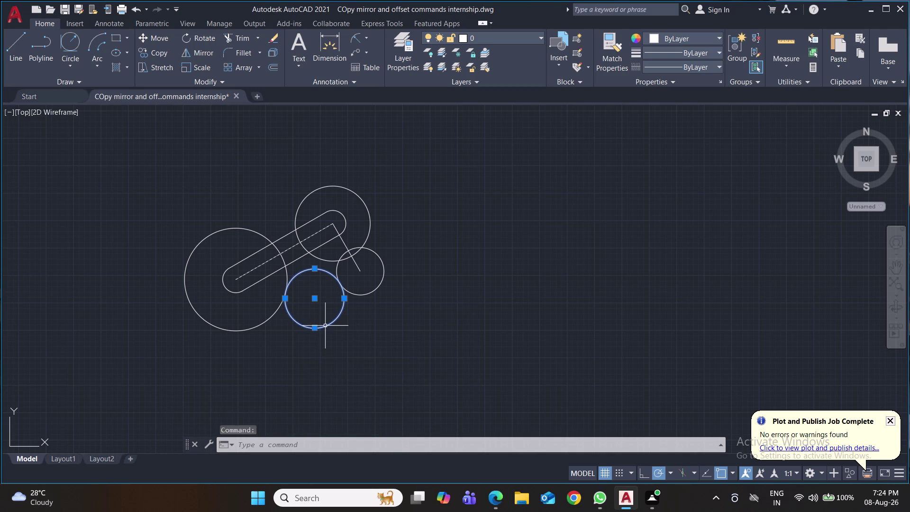
key(Delete)
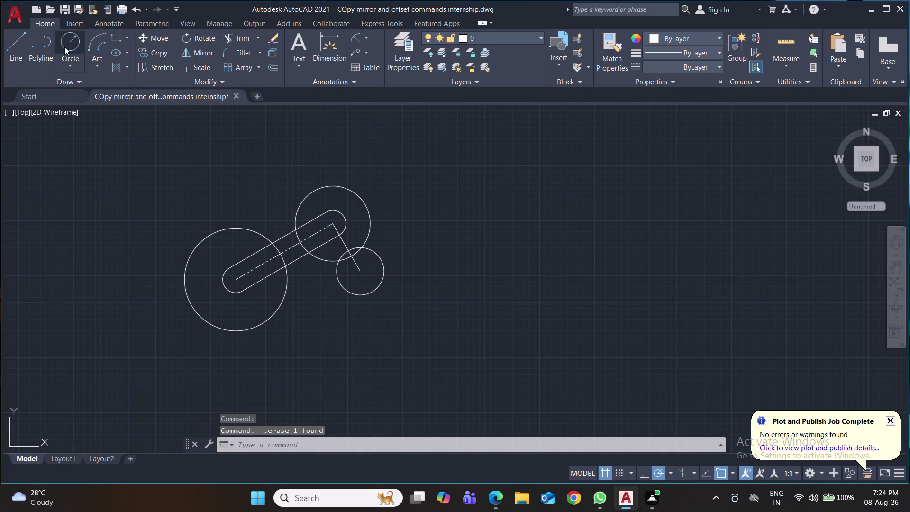
click(71, 41)
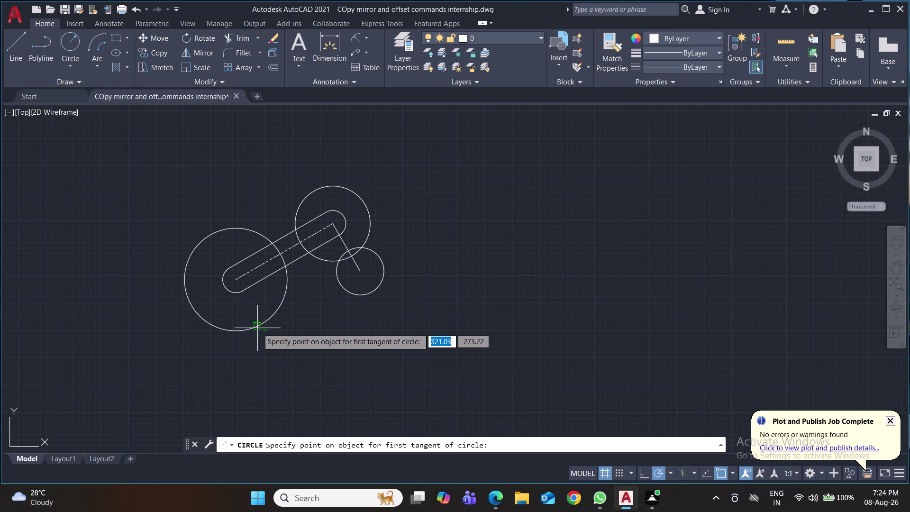
click(256, 326)
click(244, 292)
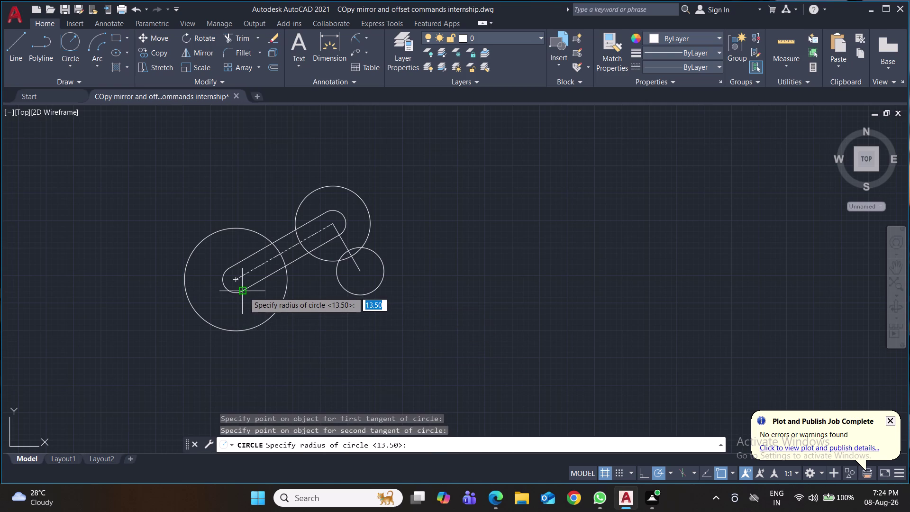
text(13.)
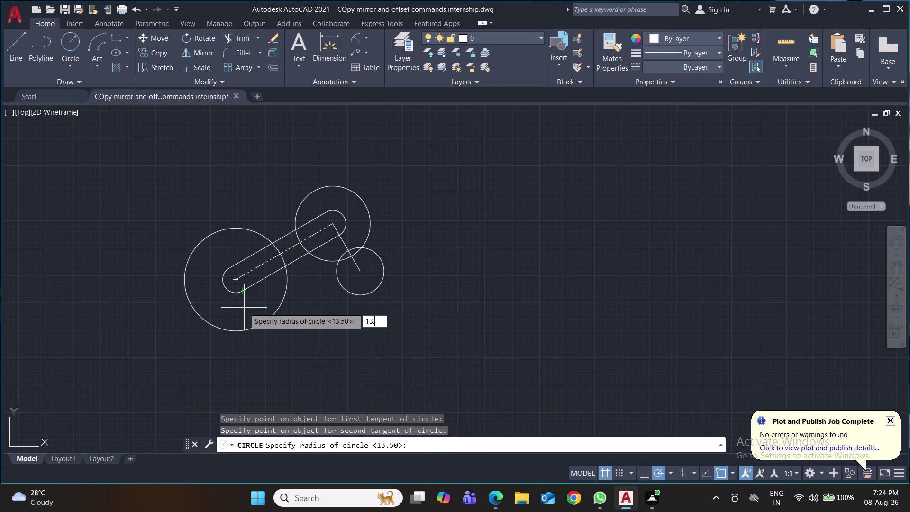
text(50)
key(Return)
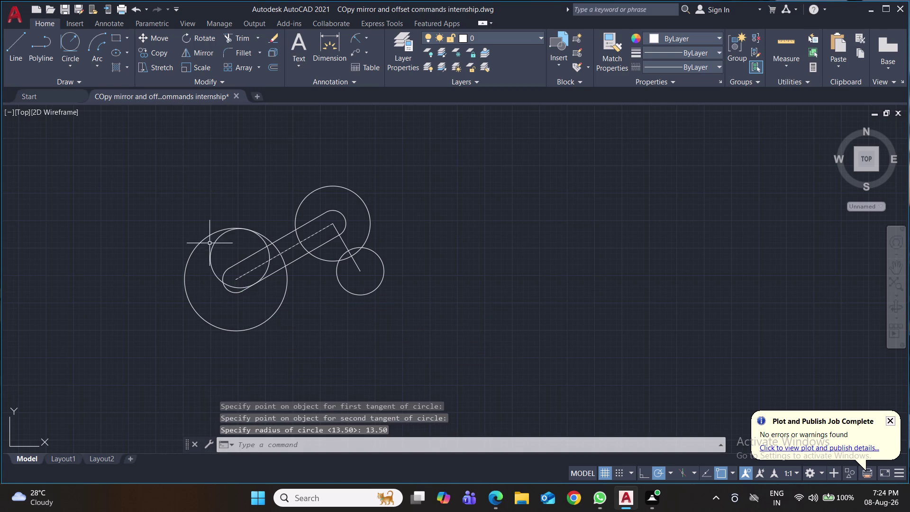
click(212, 249)
key(Delete)
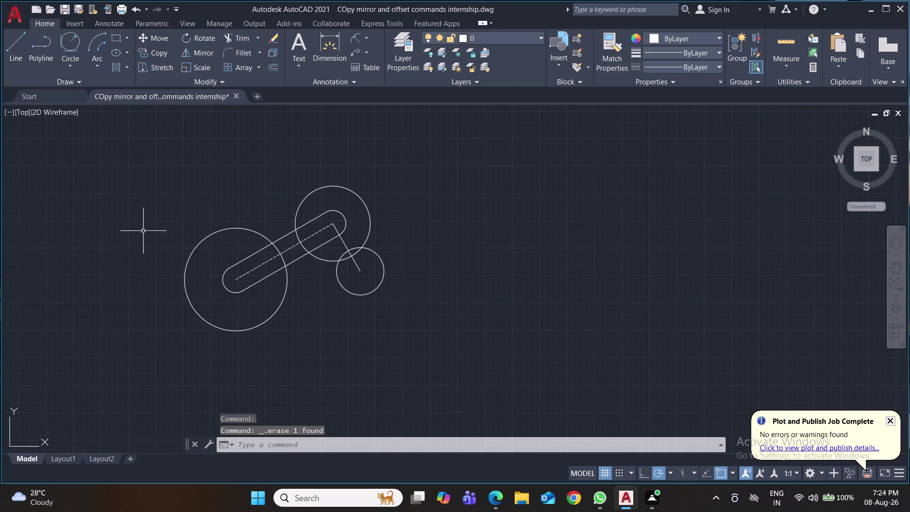
click(71, 70)
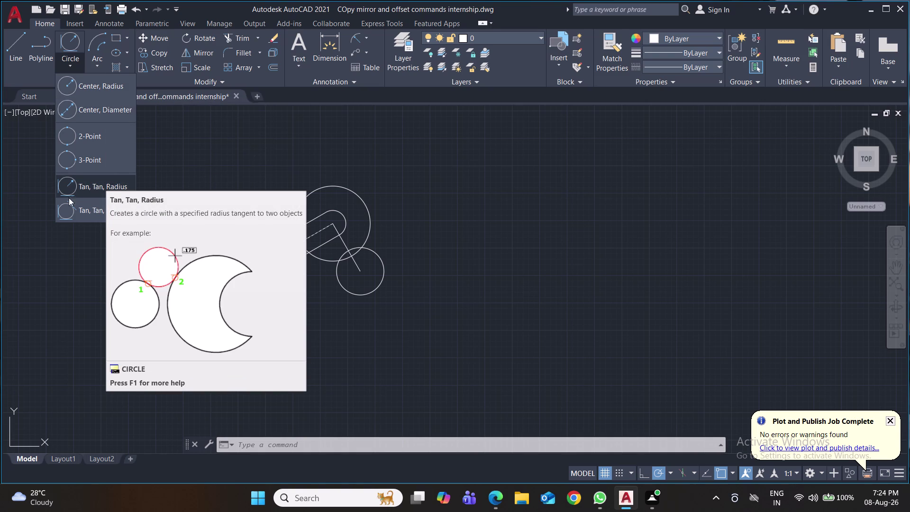
click(14, 49)
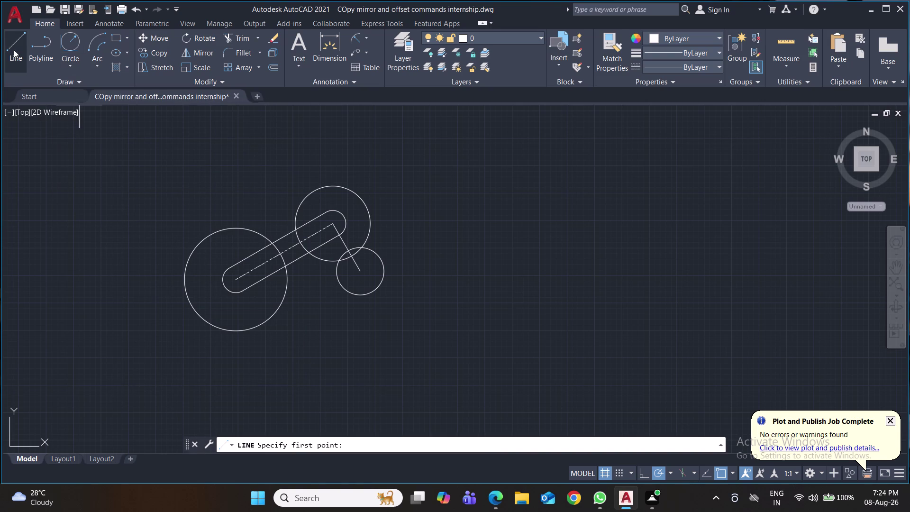
Draw a 25.09-long line from the slot's left centre.
click(11, 43)
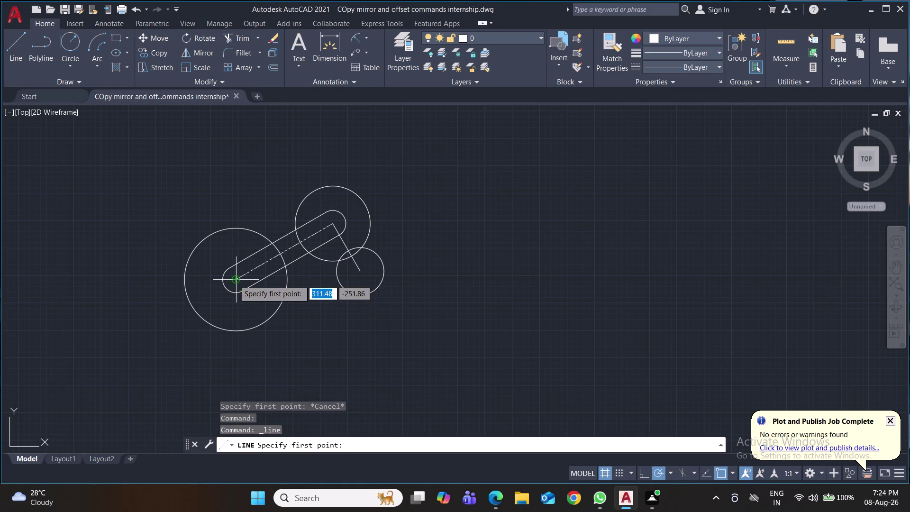
click(234, 280)
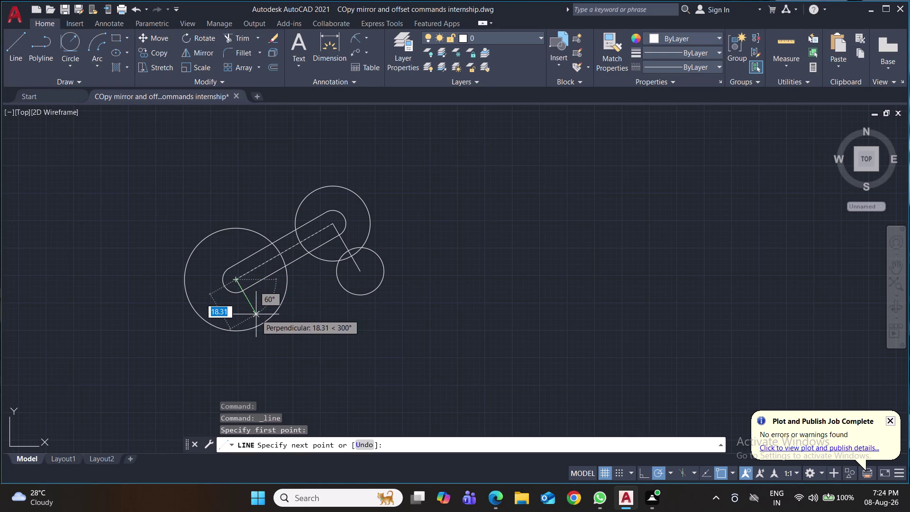
text(25.0)
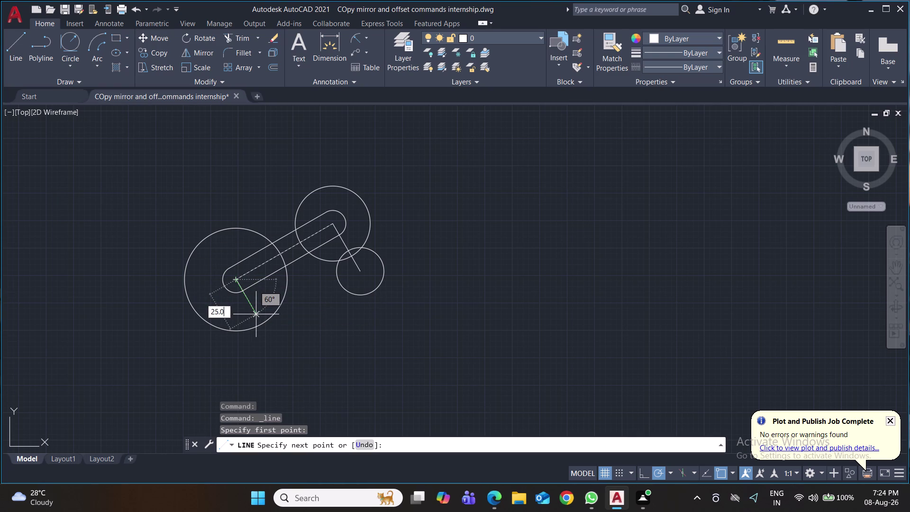
text(9)
key(Return)
key(Return)
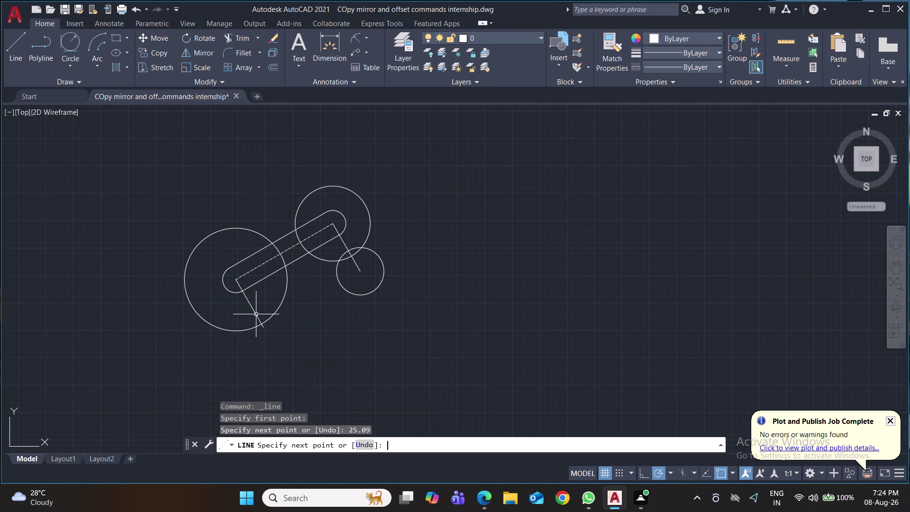
Draw a Center-Radius circle of radius 13.50 at the line's endpoint.
click(76, 64)
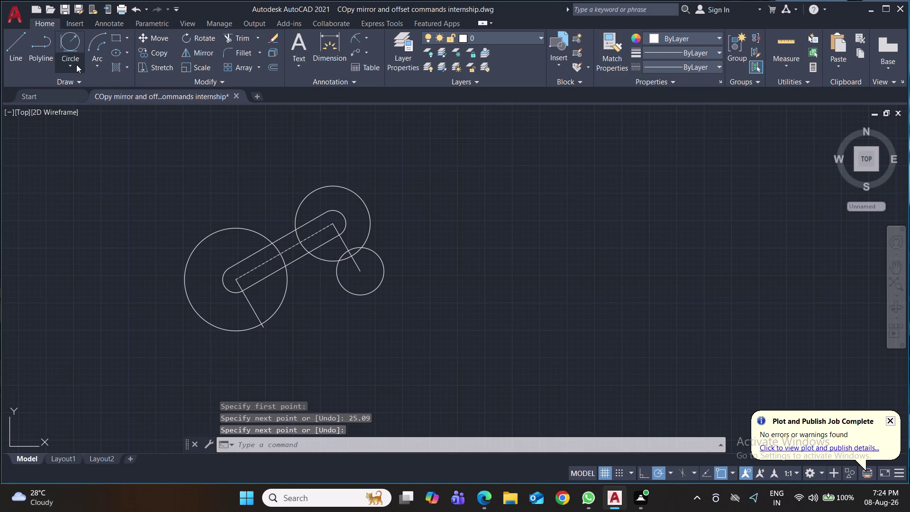
click(81, 86)
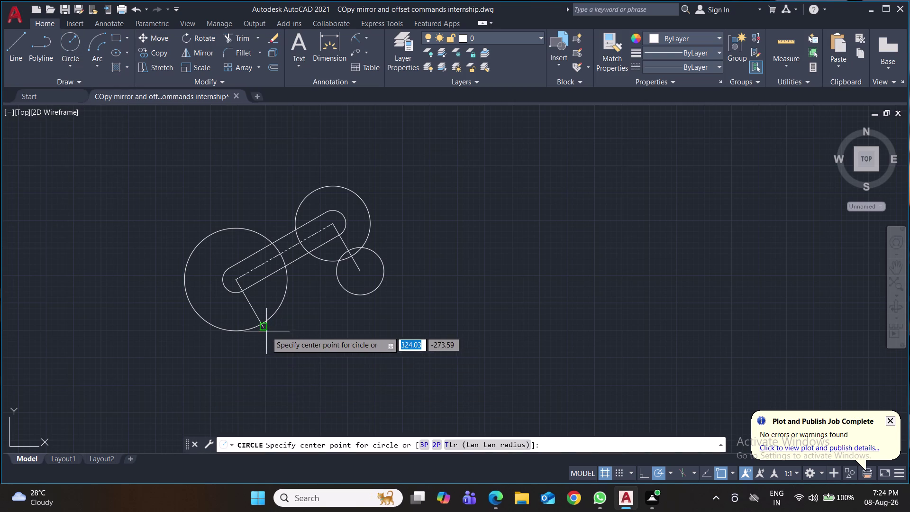
click(266, 329)
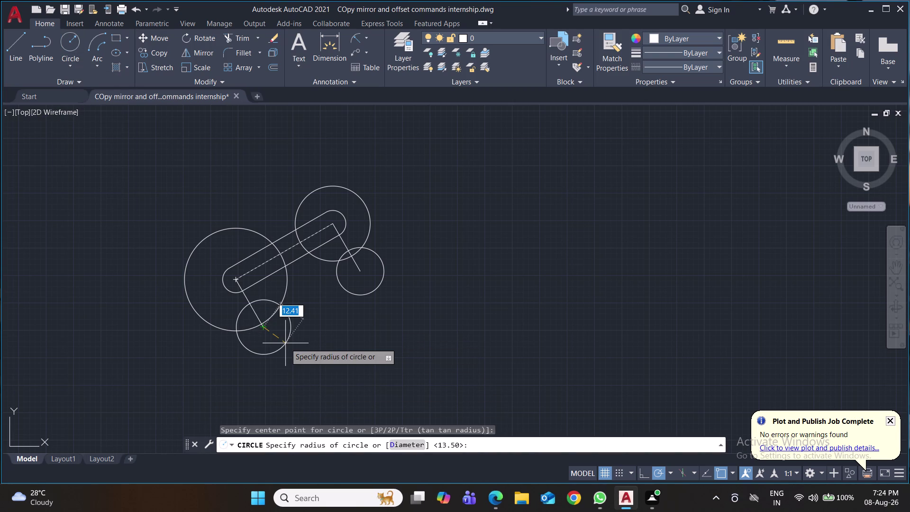
text(13.50)
key(Return)
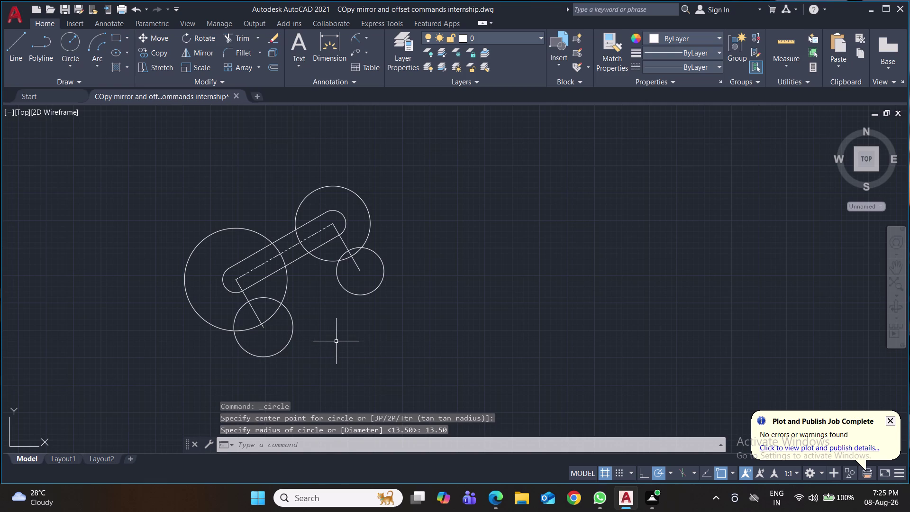
click(13, 55)
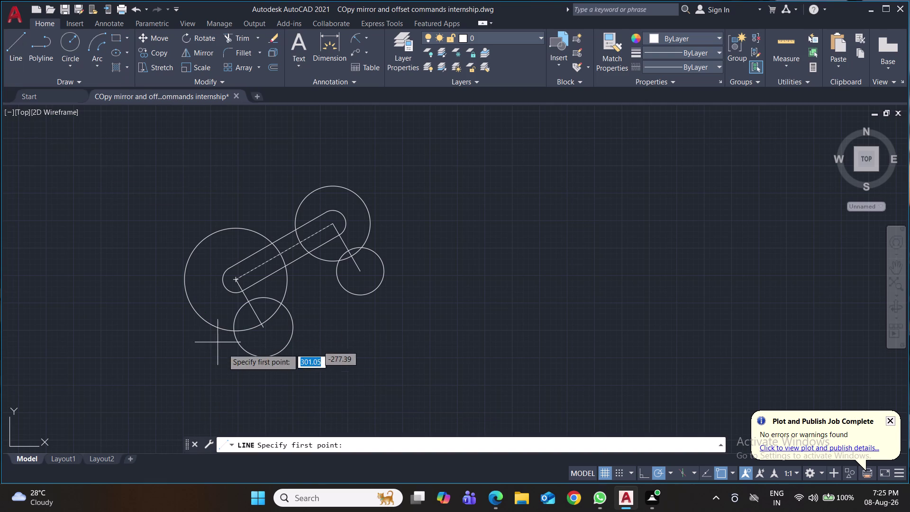
Draw a line connecting the lower circle to the small right circle.
click(265, 360)
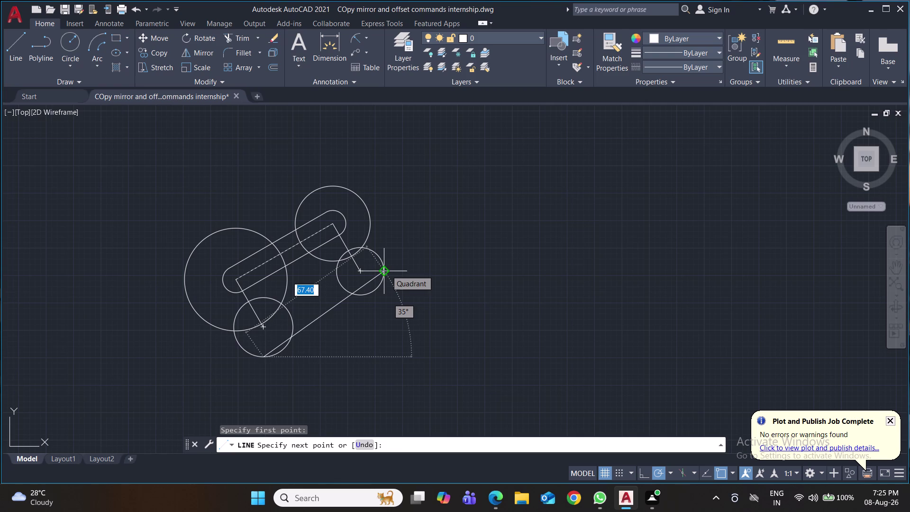
click(374, 291)
key(Return)
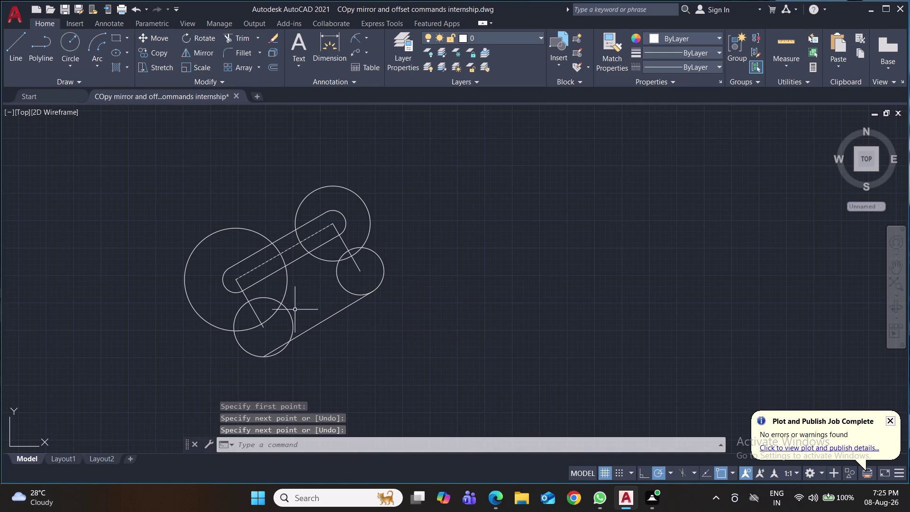
Draw a second connecting line from the upper circle to the small right circle.
click(18, 44)
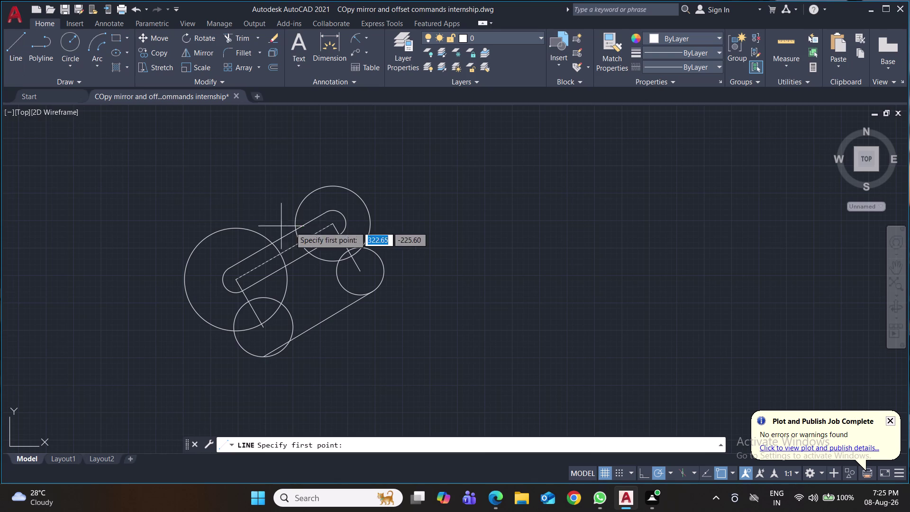
click(386, 273)
click(372, 226)
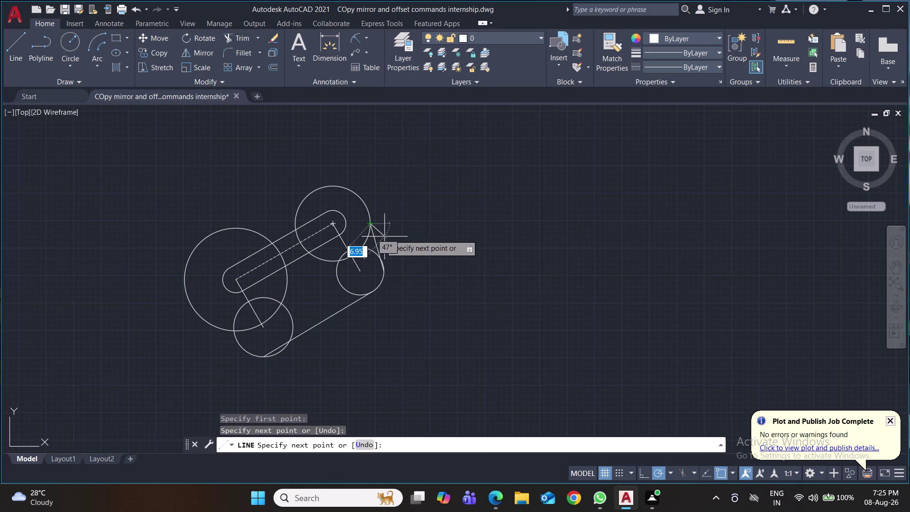
key(Return)
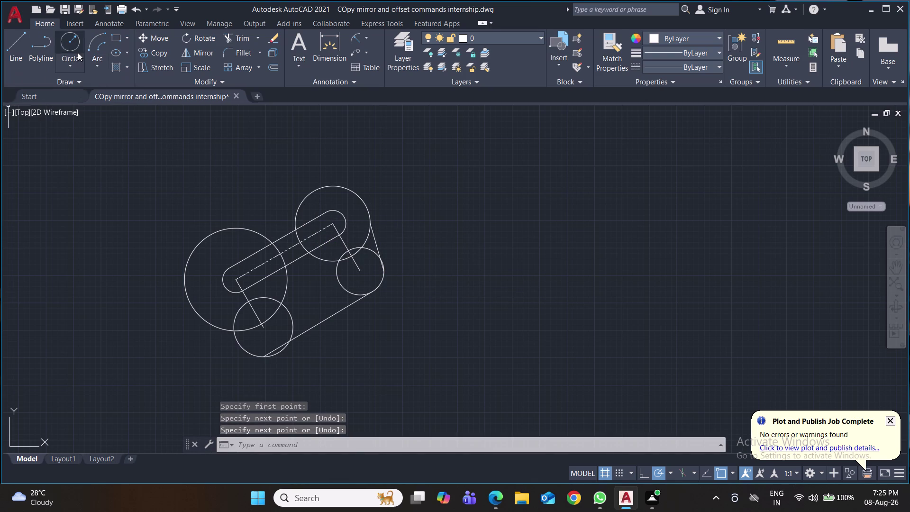
click(79, 68)
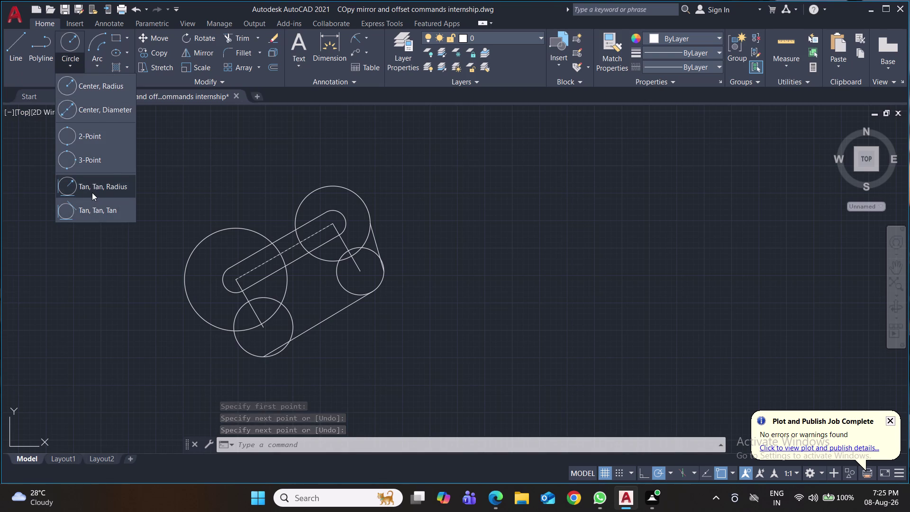
click(92, 193)
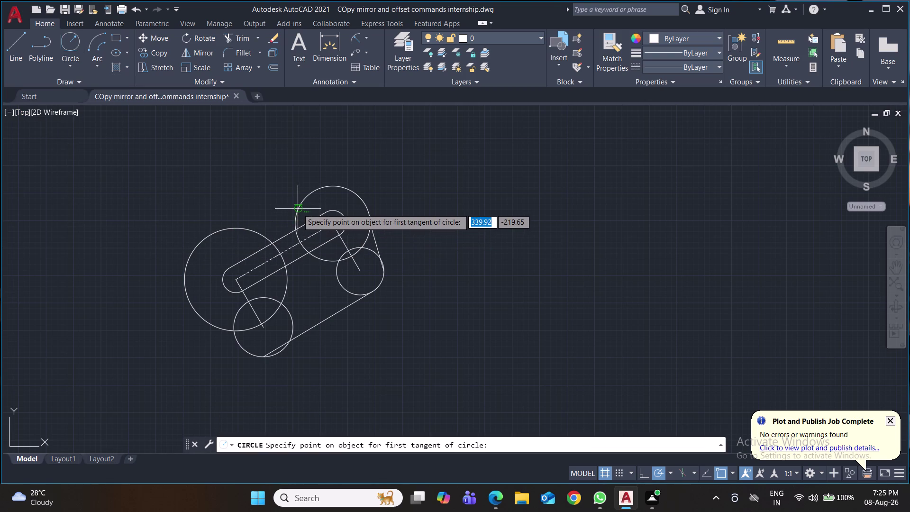
click(297, 238)
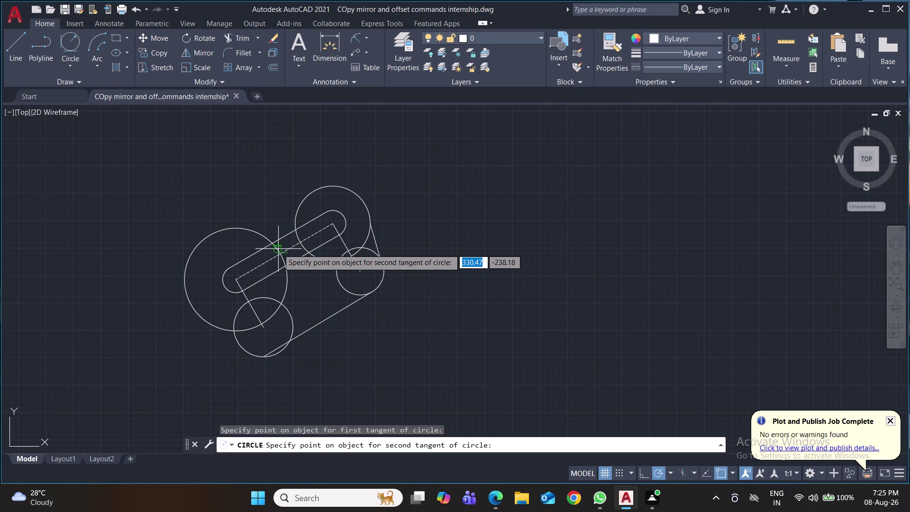
click(277, 249)
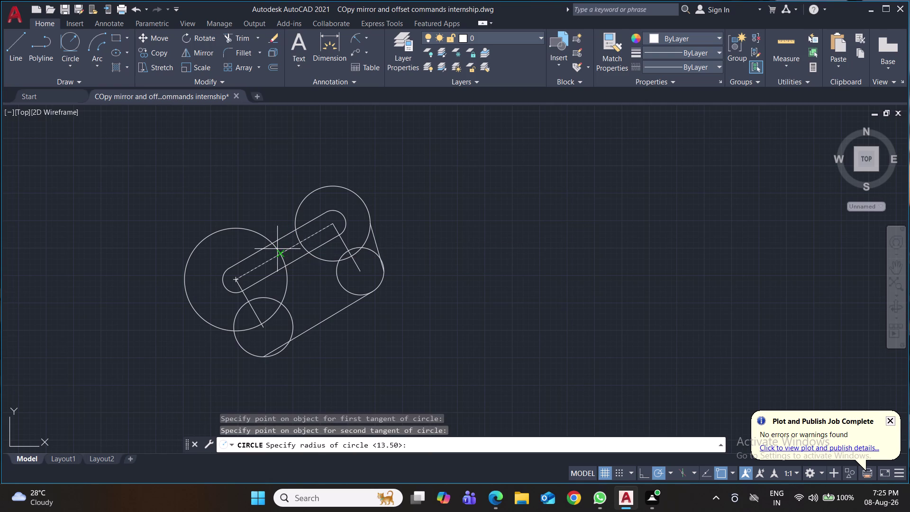
text(72.90)
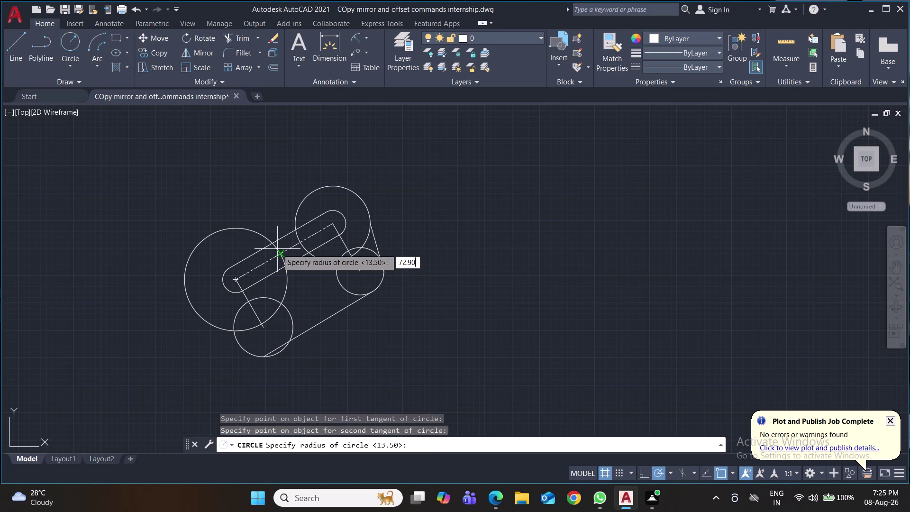
key(Return)
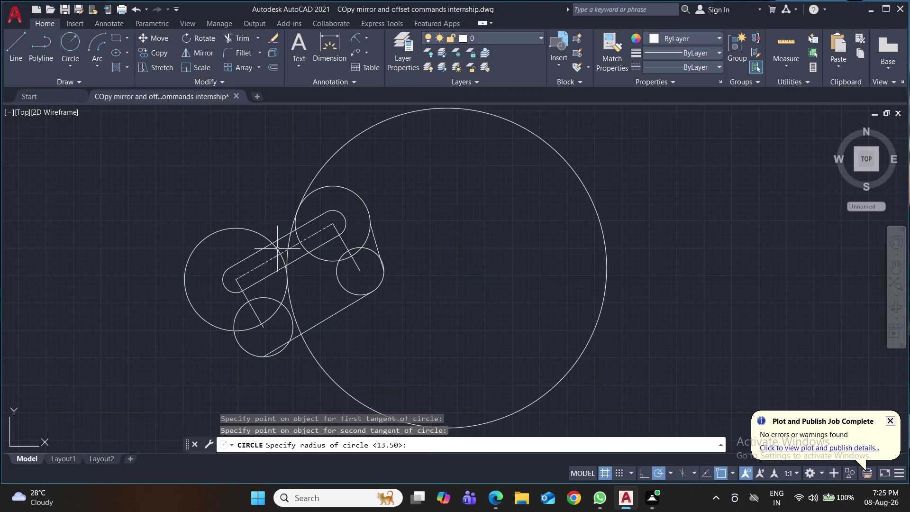
key(ctrl+z)
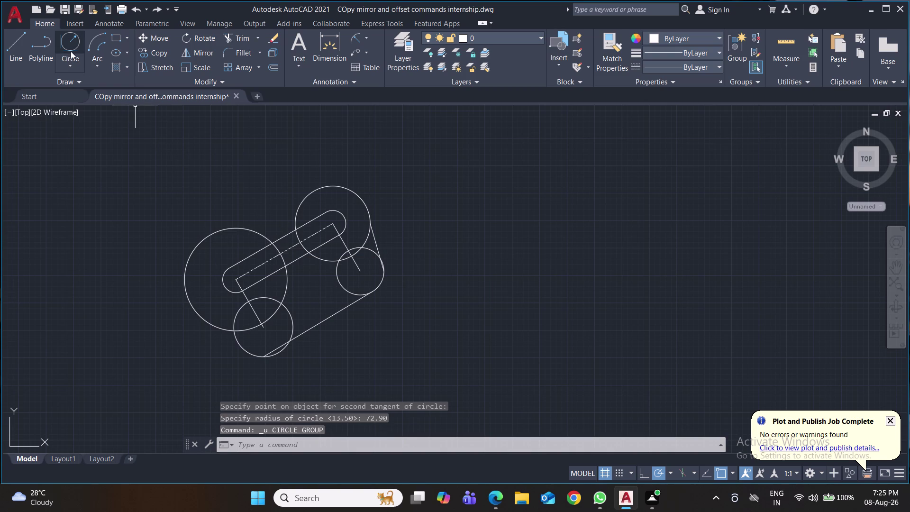
Start a Tan, Tan, Radius circle touching the large left and upper circles.
click(71, 43)
click(248, 230)
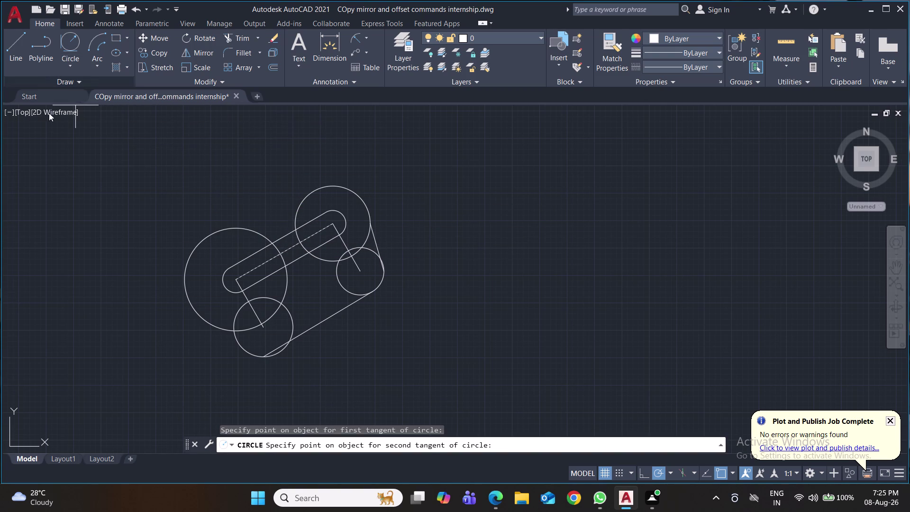
click(74, 42)
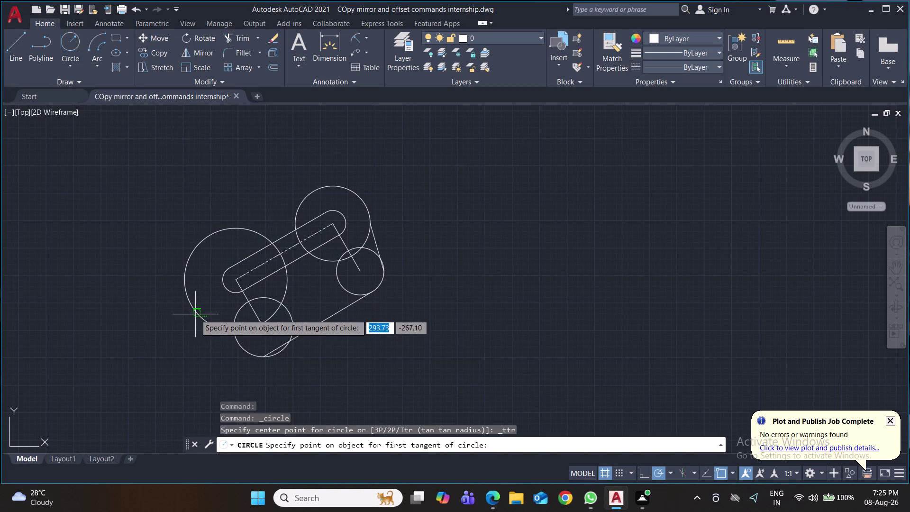
click(196, 312)
click(356, 196)
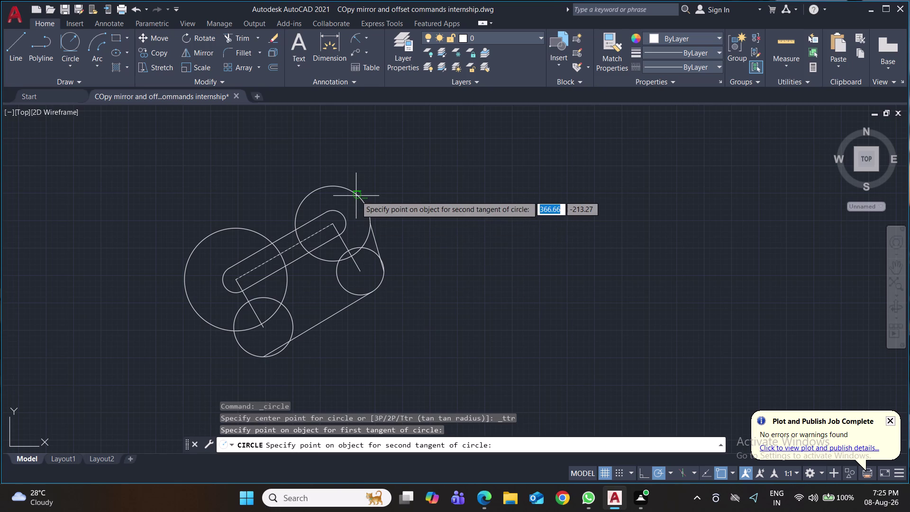
Give the tangent circle a 792.90 radius and zoom out to see it.
text(79)
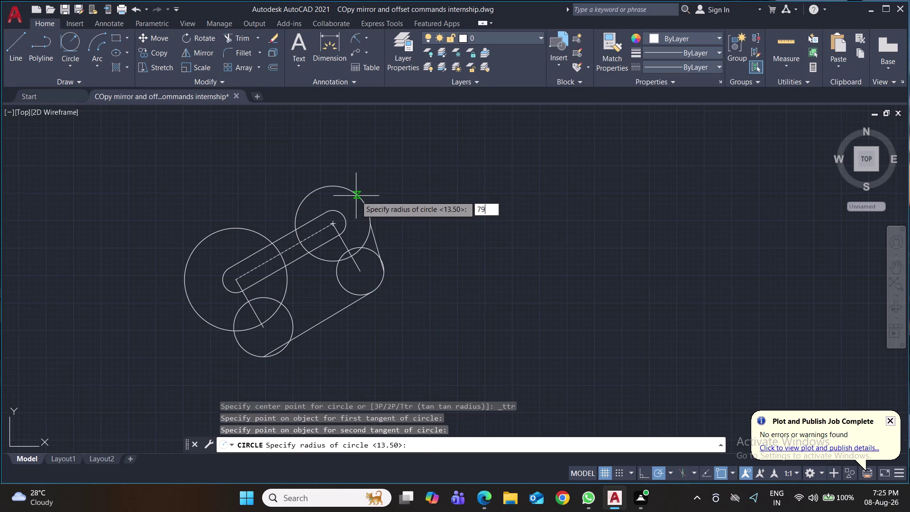
text(.)
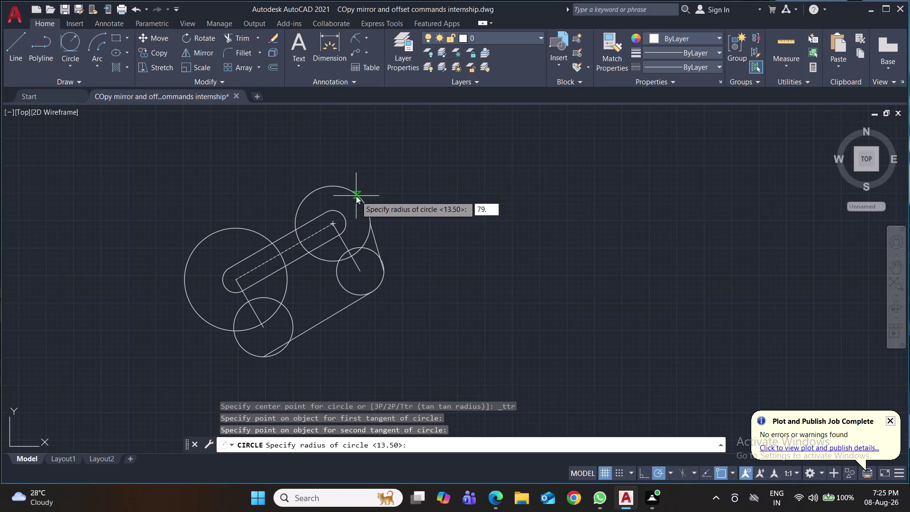
key(BackSpace)
text(2.9)
key(0)
key(Return)
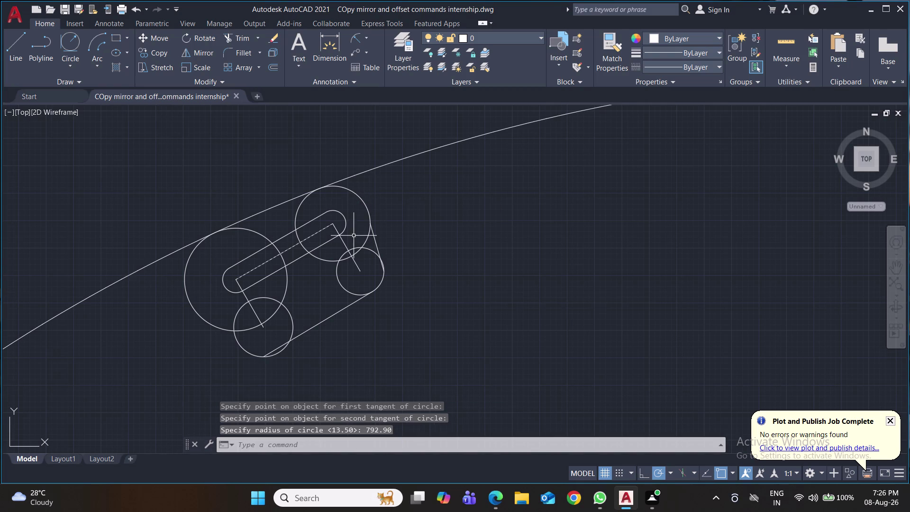
scroll(down, 3)
scroll(down, 3)
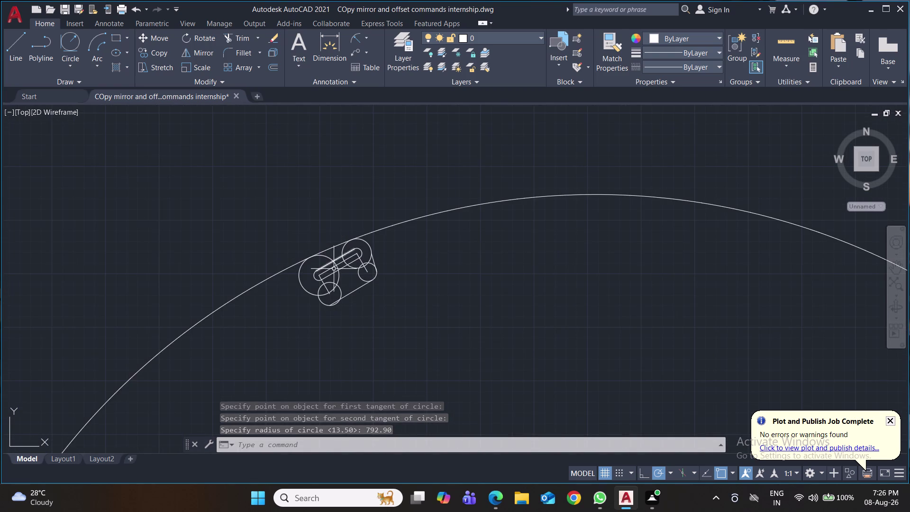
scroll(up, 3)
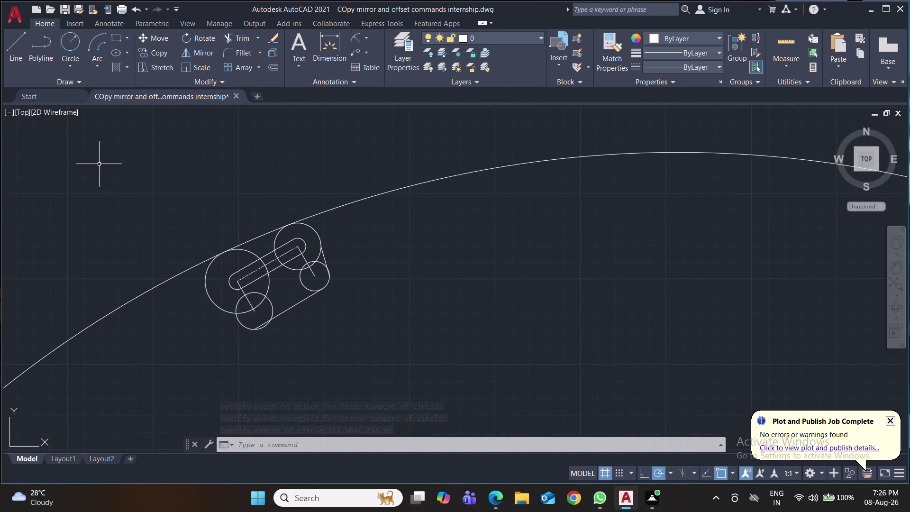
Trim away the outer part of the large circle.
text(tr)
key(Return)
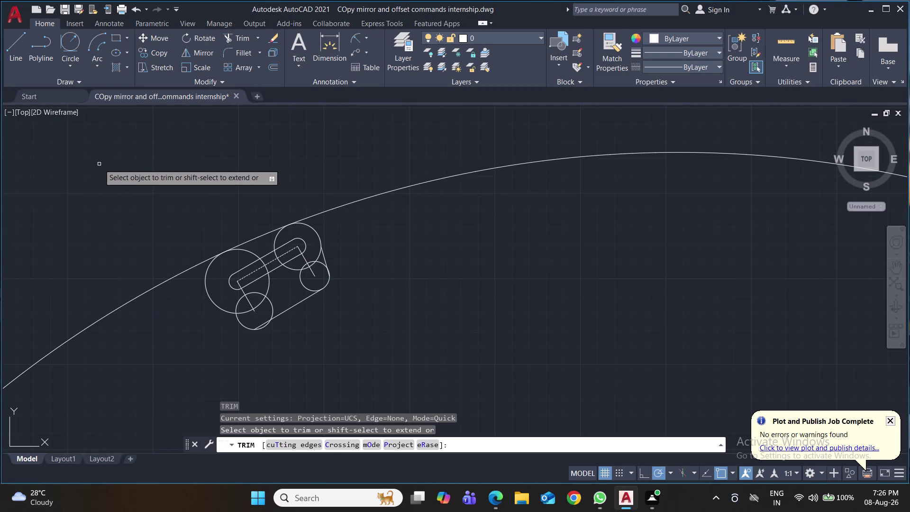
click(319, 212)
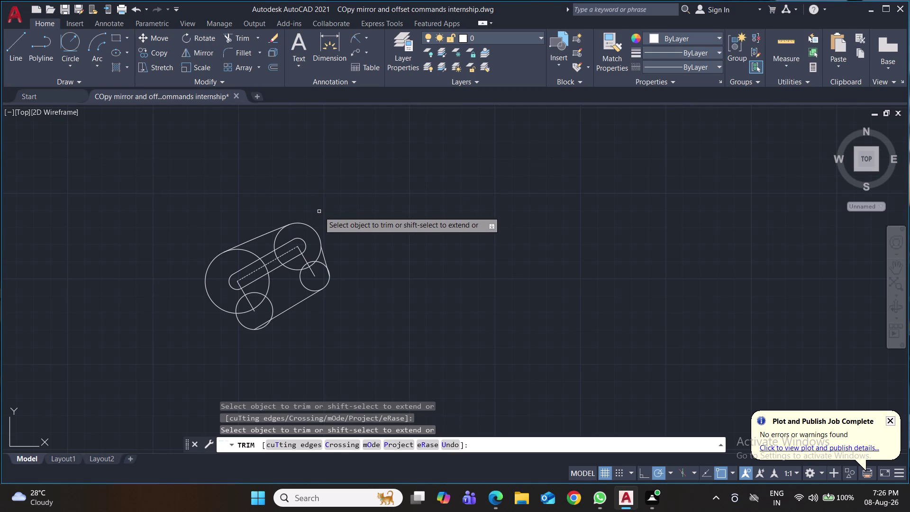
scroll(down, 3)
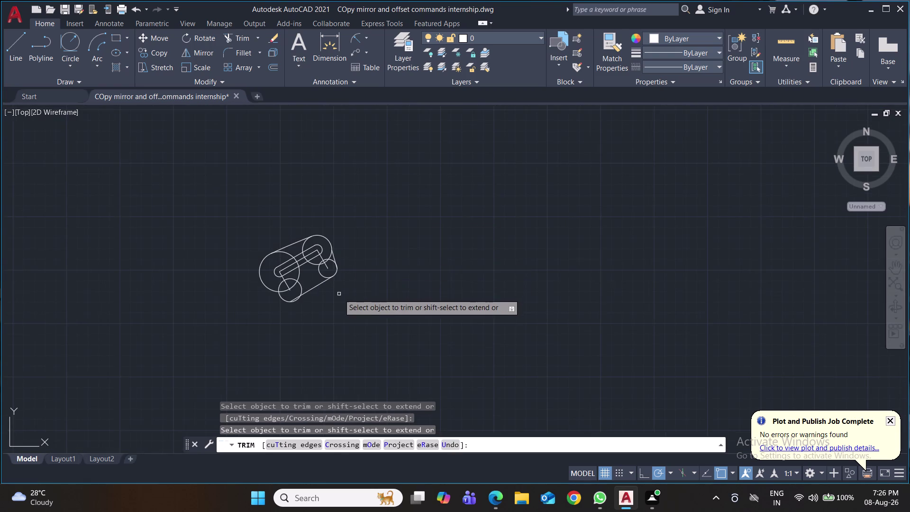
scroll(up, 3)
scroll(up, 3)
middle_drag(430, 251, 455, 315)
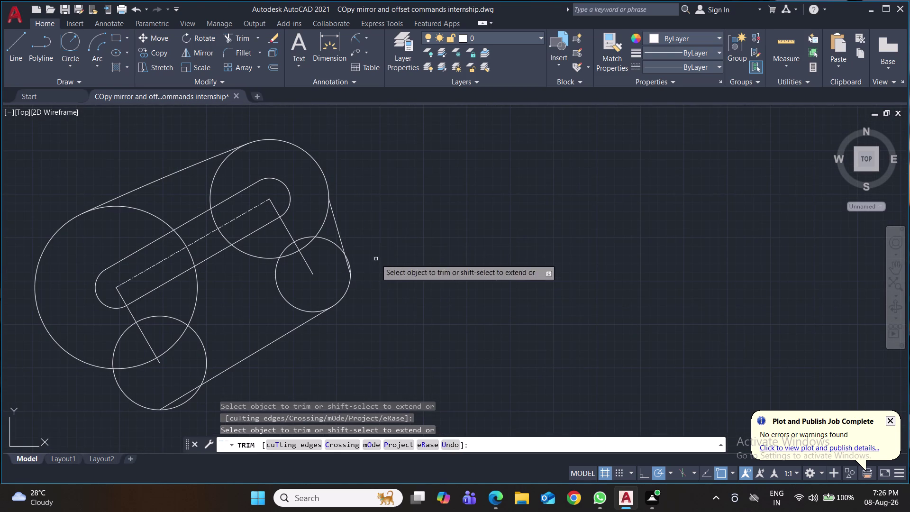
click(346, 265)
click(338, 247)
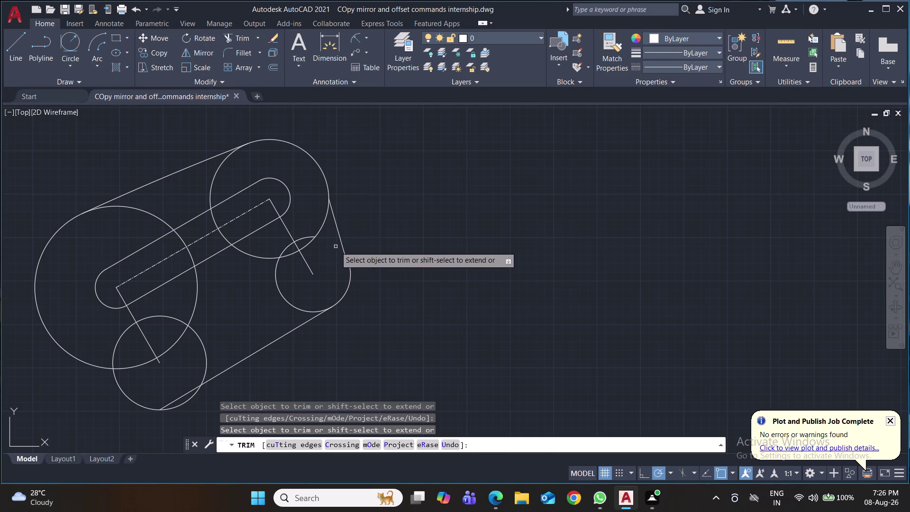
Trim the inner arcs of the right, bottom and left circles and leftover construction lines.
click(307, 262)
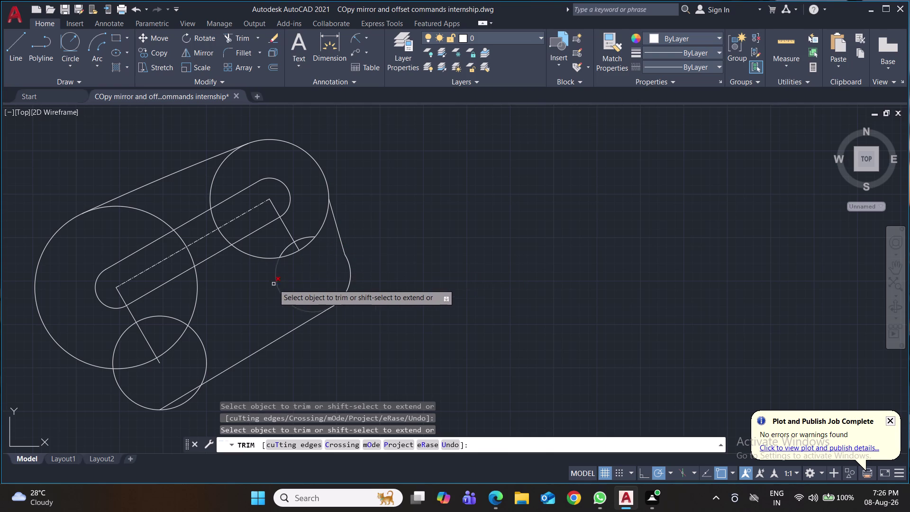
click(280, 294)
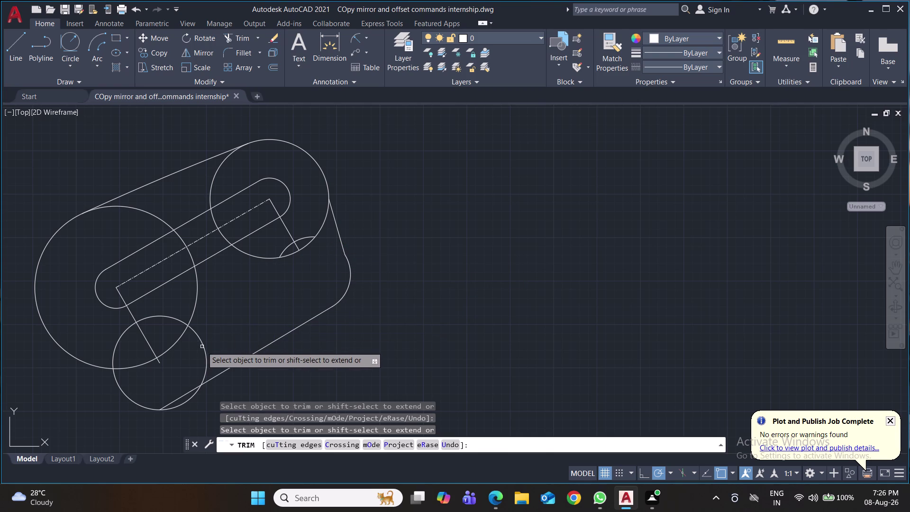
click(202, 346)
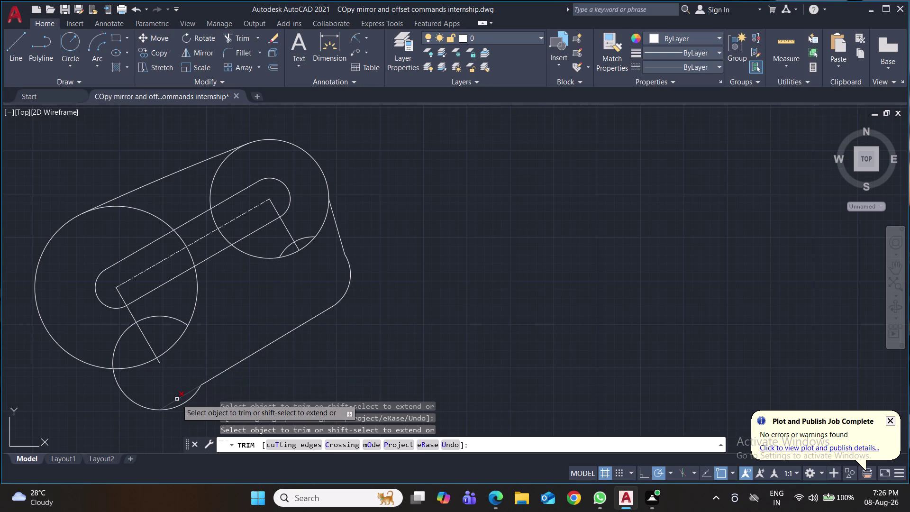
click(177, 399)
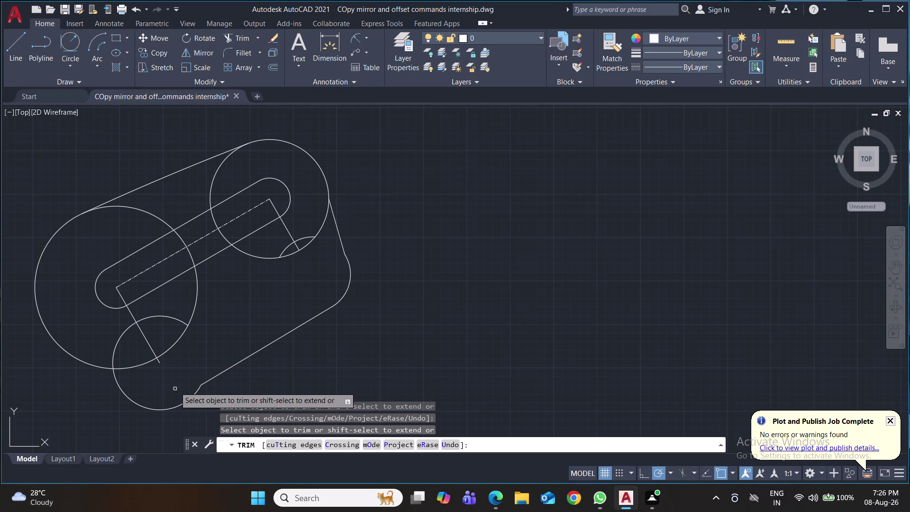
click(166, 352)
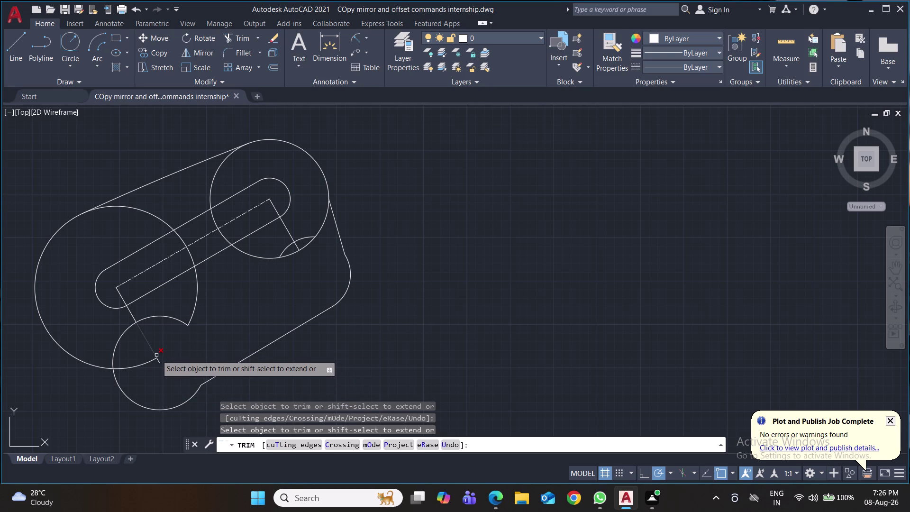
click(157, 355)
click(154, 359)
click(157, 362)
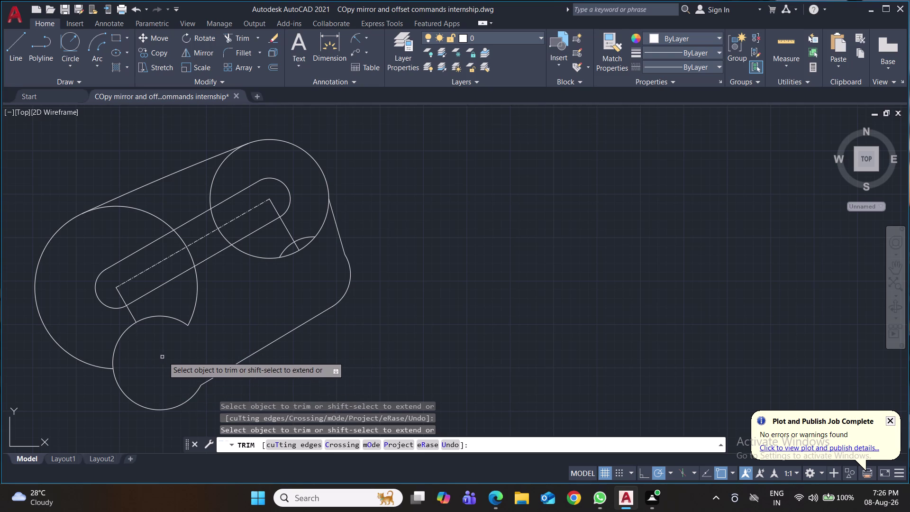
click(138, 322)
click(129, 328)
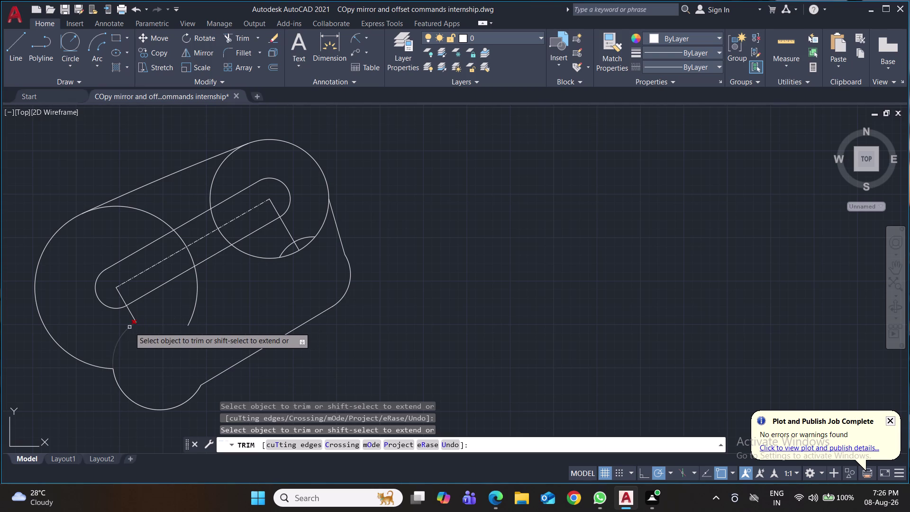
click(135, 315)
click(122, 296)
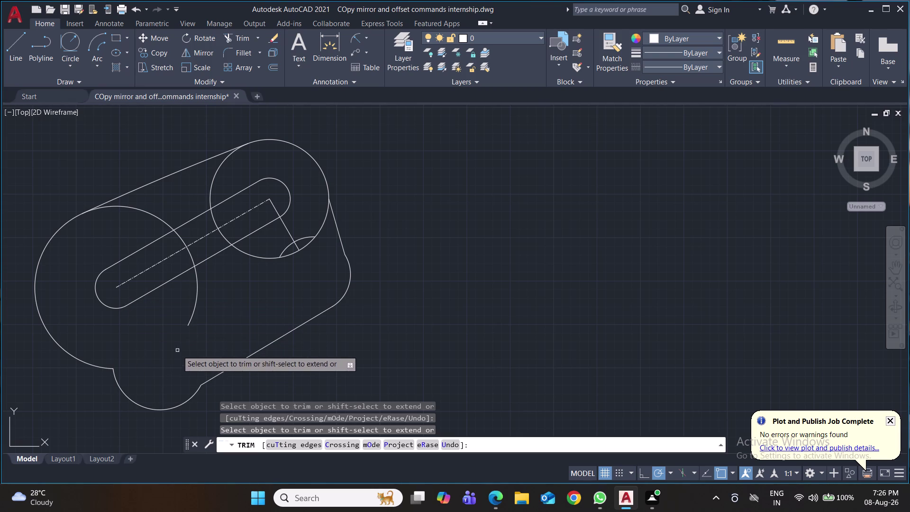
Trim the remaining inner arcs and construction line of the upper circle near the slot.
middle_drag(187, 348, 225, 280)
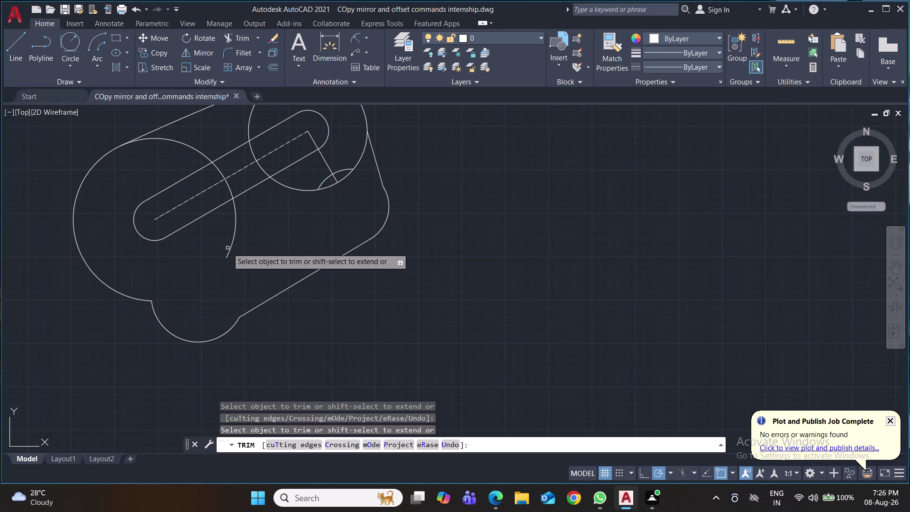
click(230, 248)
middle_drag(281, 226, 252, 296)
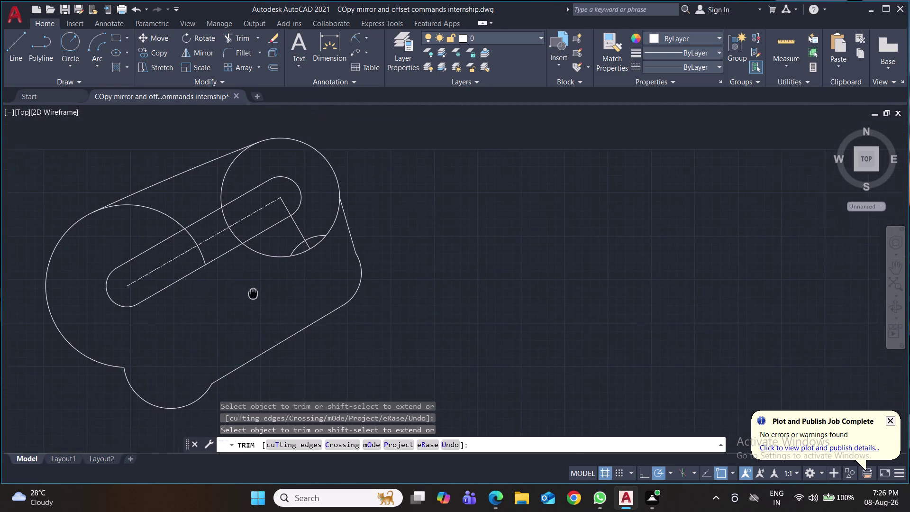
middle_drag(253, 295, 250, 298)
click(303, 249)
click(301, 245)
click(293, 251)
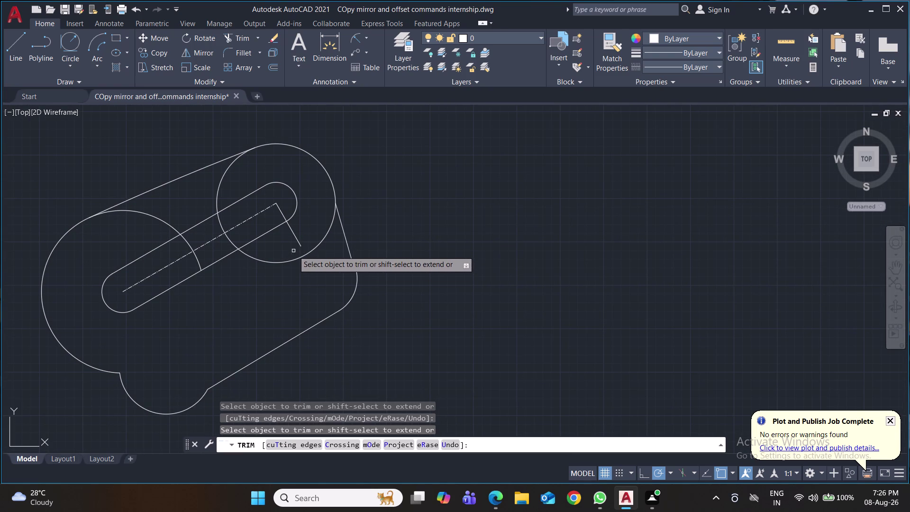
click(296, 236)
click(283, 213)
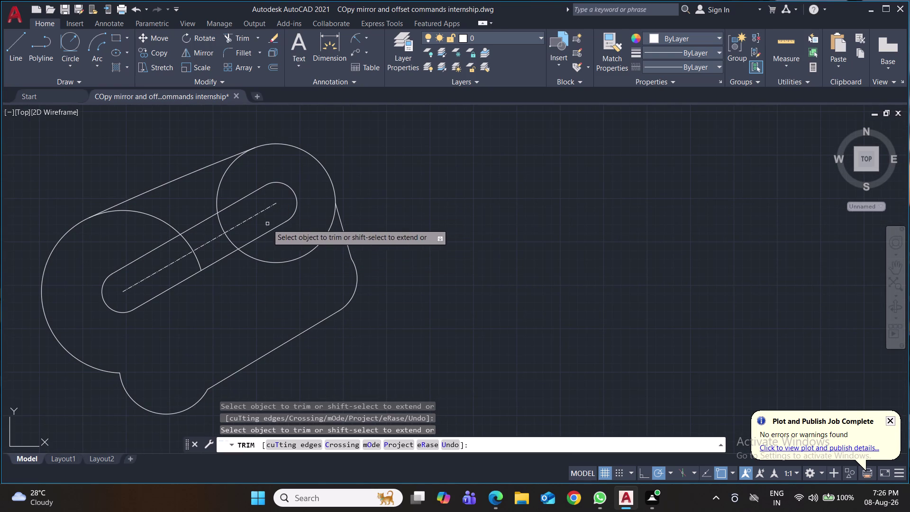
click(199, 260)
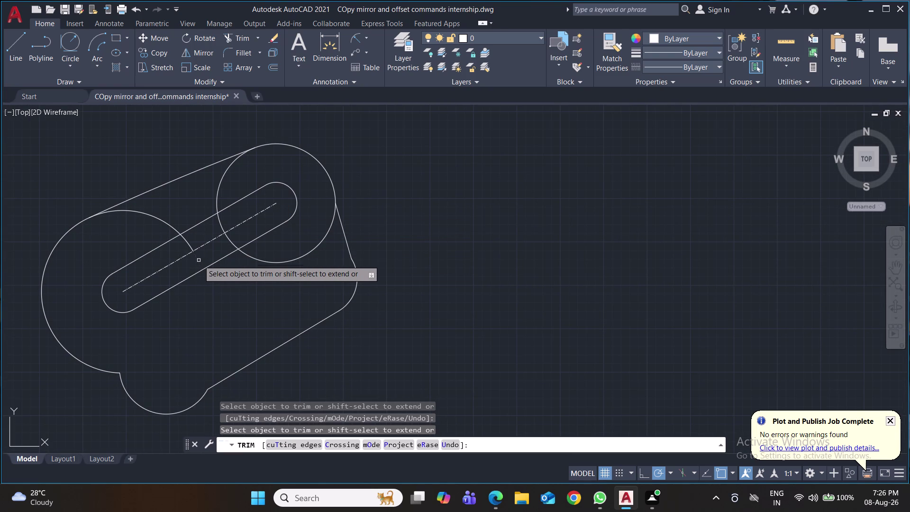
click(189, 244)
click(166, 223)
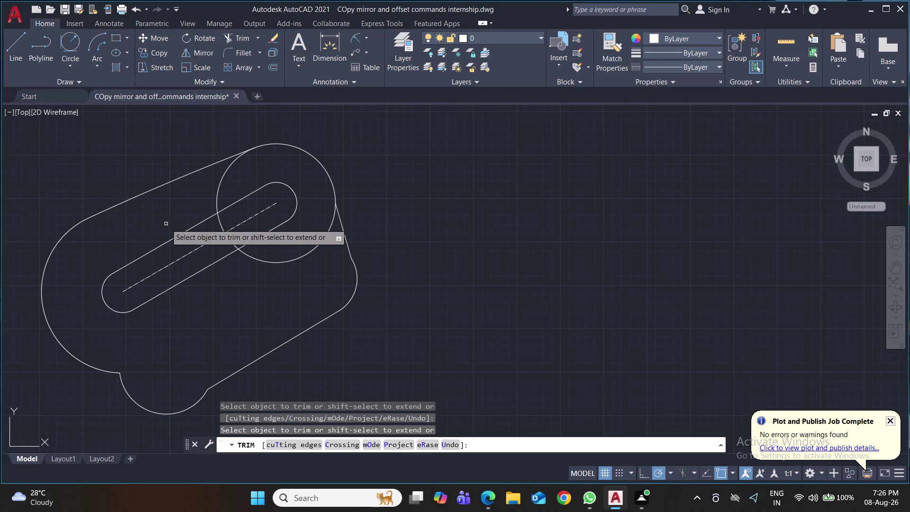
click(216, 192)
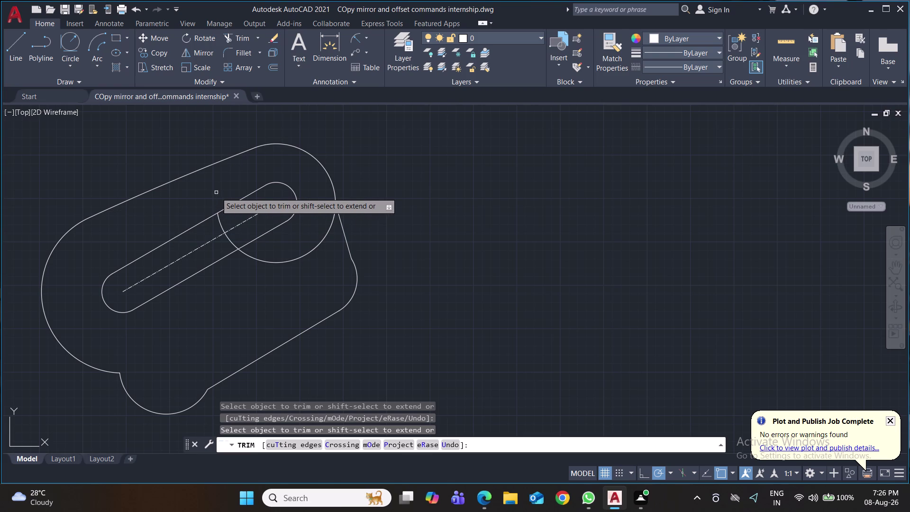
click(220, 220)
click(231, 244)
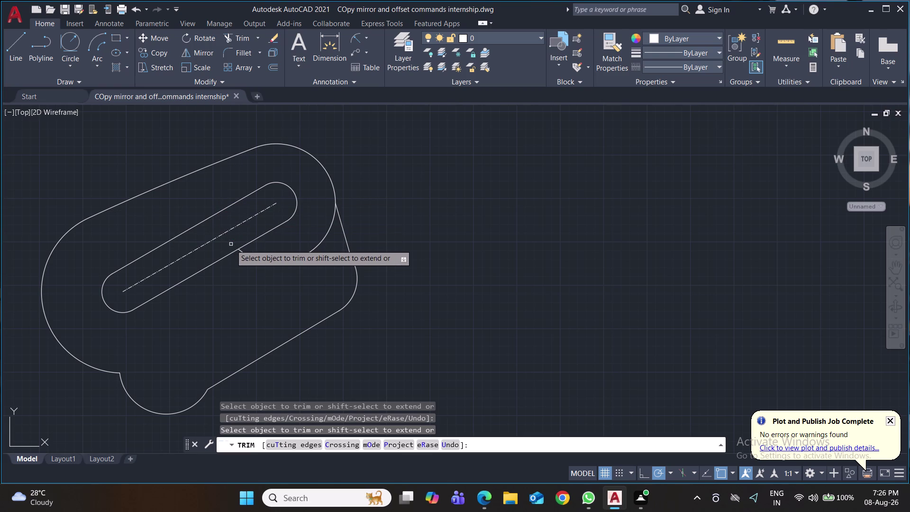
click(253, 258)
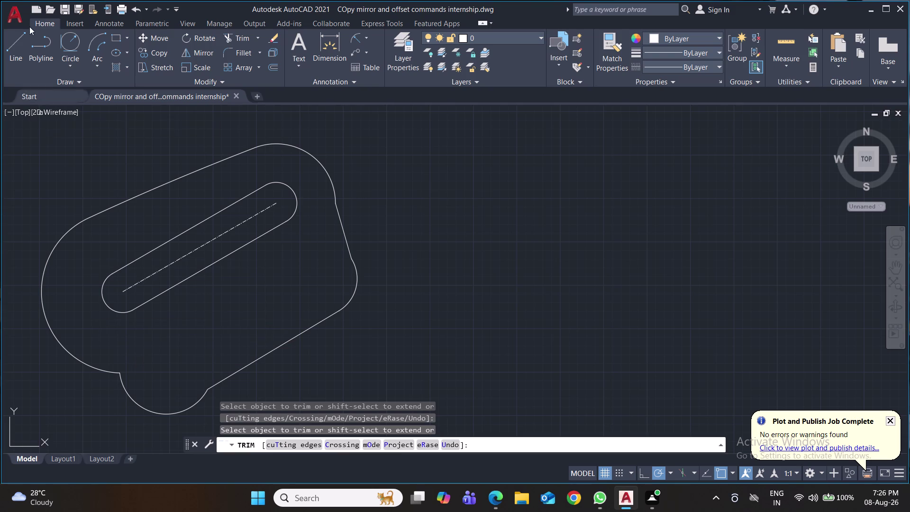
click(15, 43)
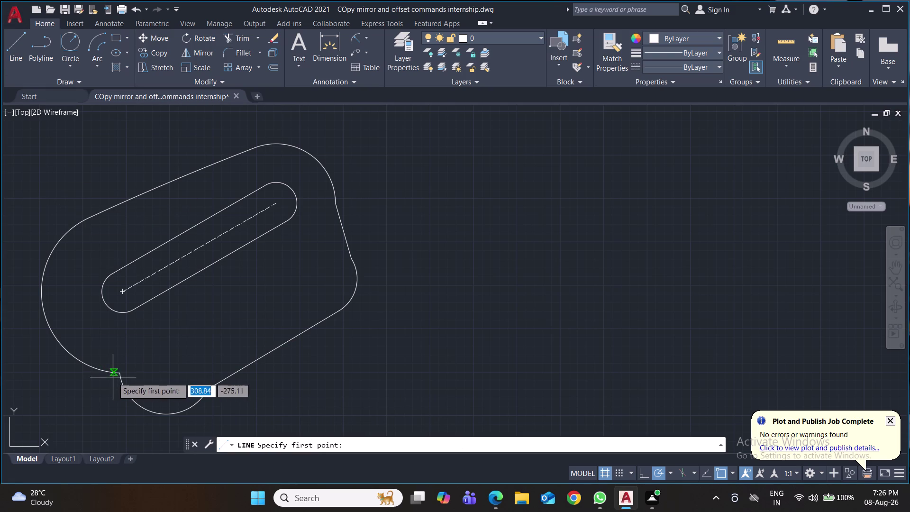
Draw a short line from the lower-left junction to the bottom arc.
middle_drag(139, 400, 160, 340)
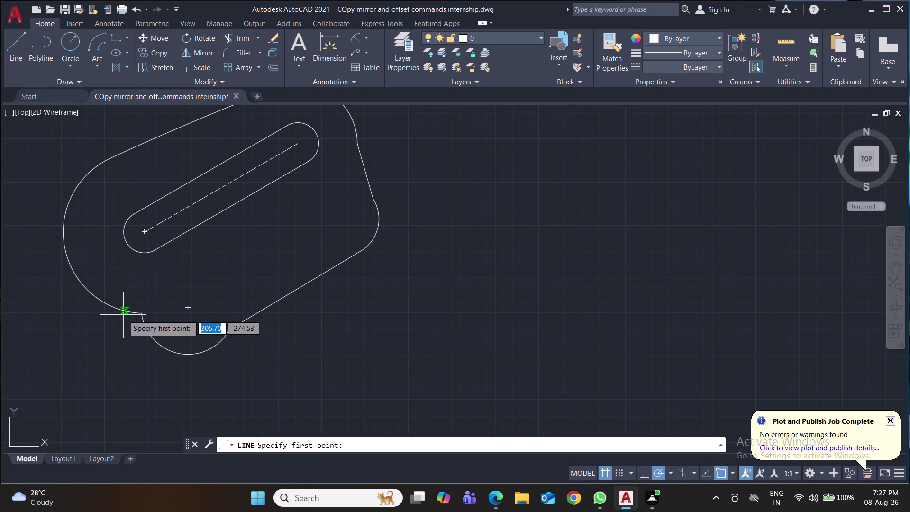
click(110, 307)
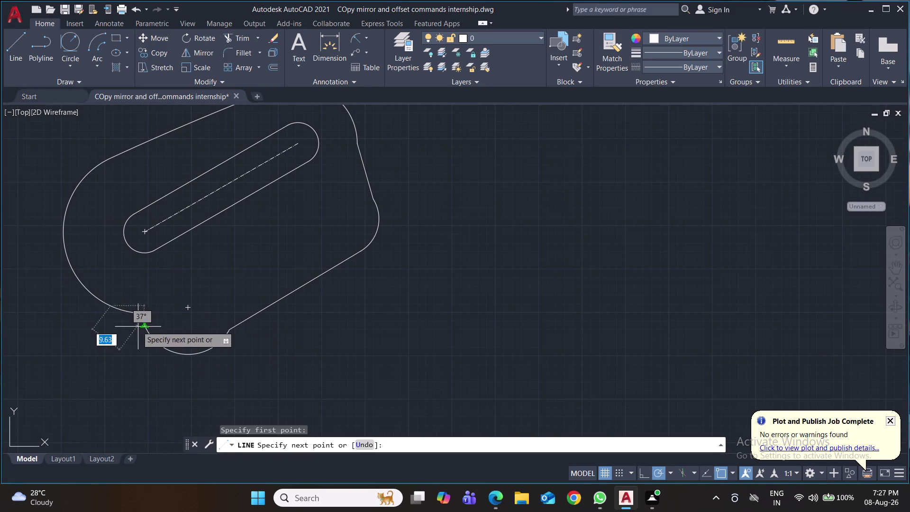
click(150, 336)
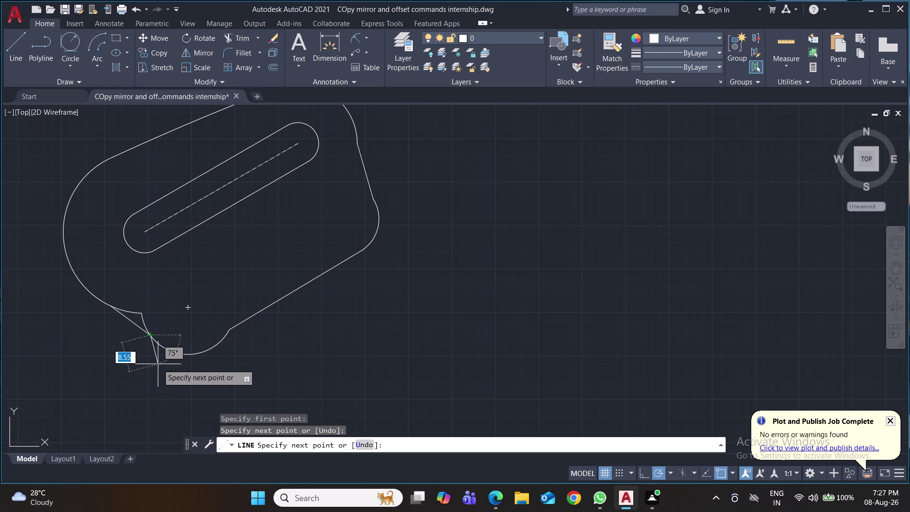
key(Return)
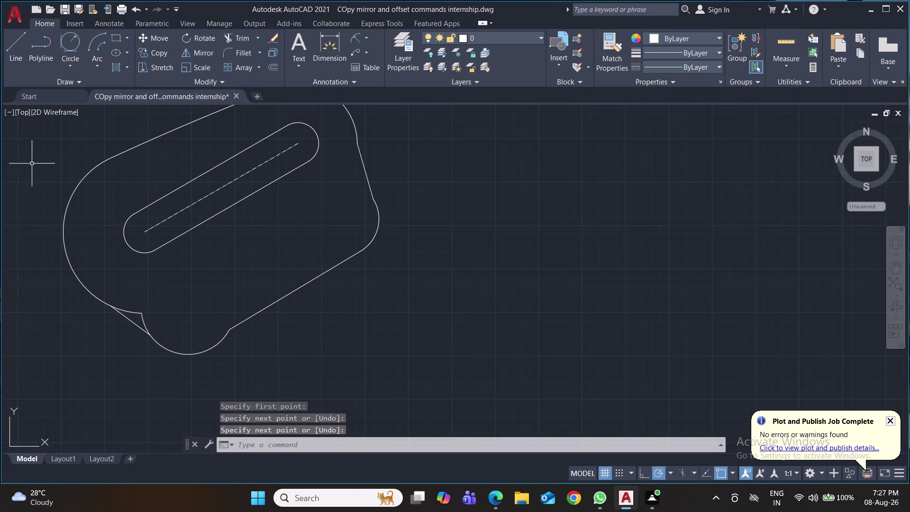
Trim the leftover pieces at the lower-left junction.
text(tr)
key(Return)
click(141, 315)
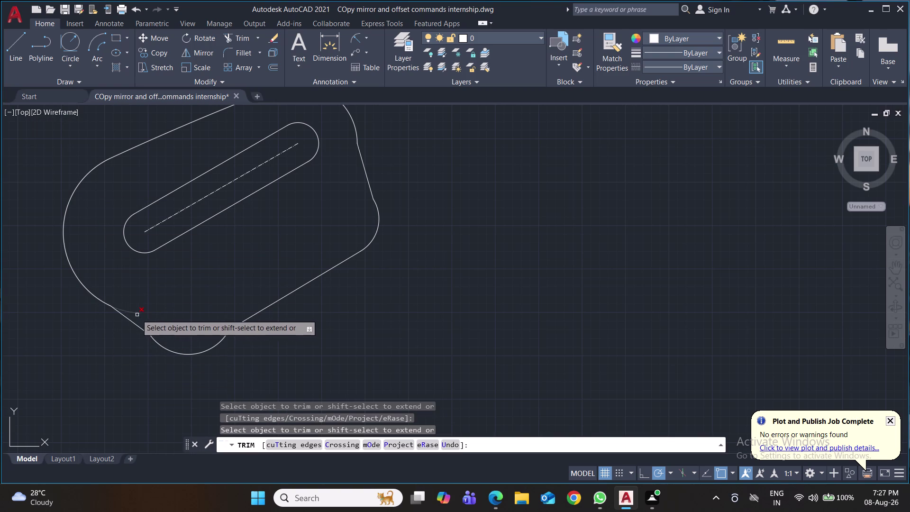
click(135, 314)
Re-centre the whole profile in view and save the drawing.
scroll(down, 3)
middle_drag(485, 277, 471, 284)
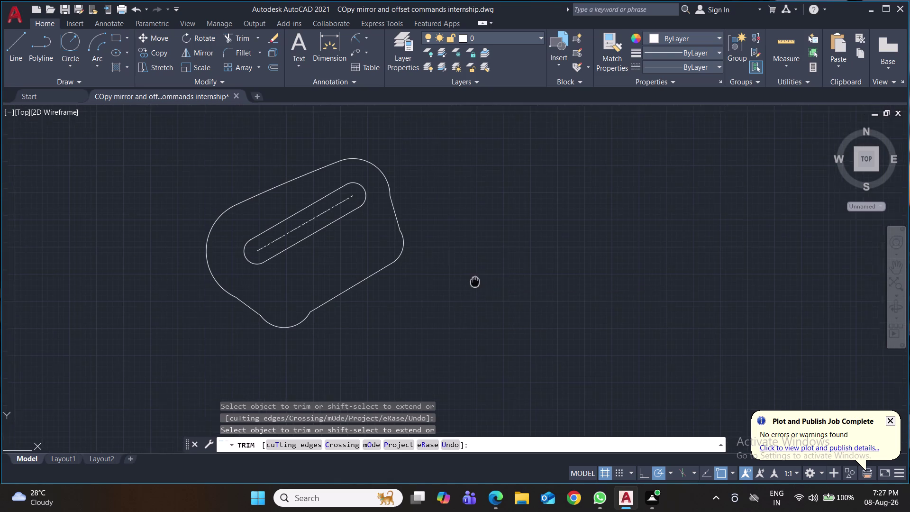
middle_drag(471, 284, 381, 316)
middle_drag(373, 306, 359, 292)
key(ctrl+s)
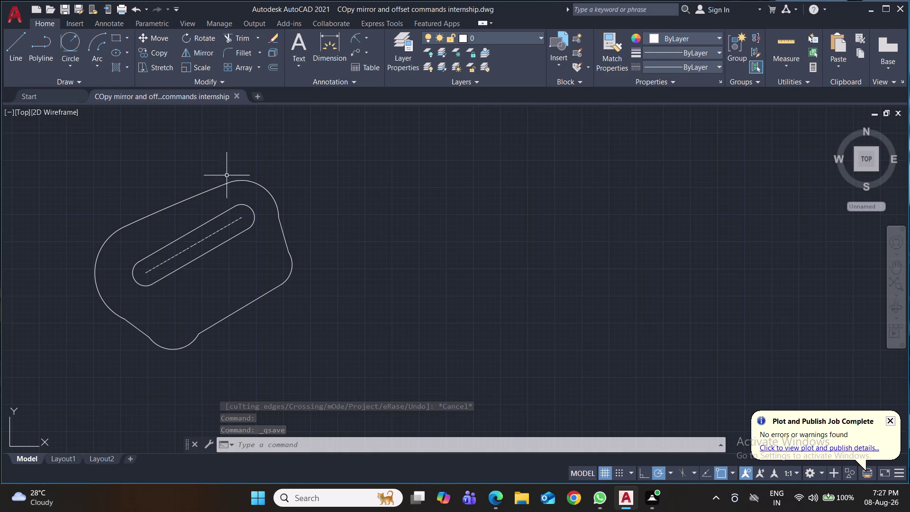
click(356, 39)
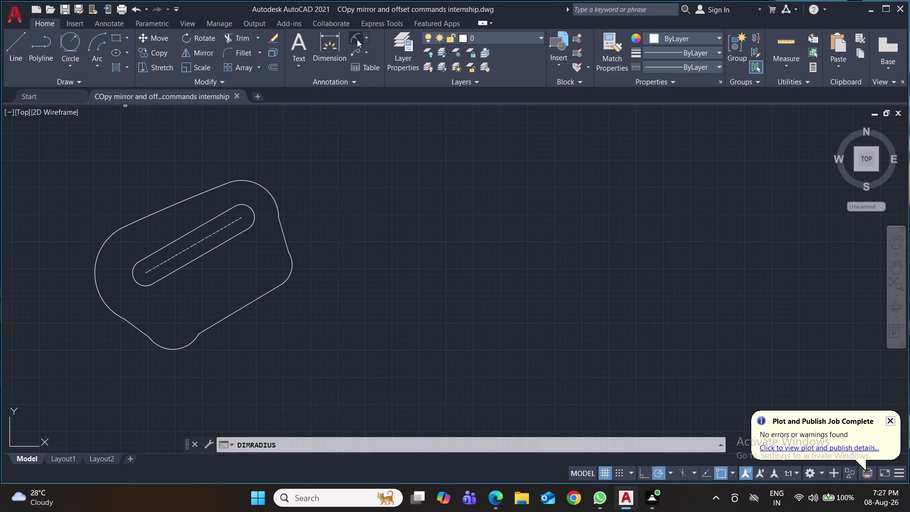
Add radius dimensions R17.10, R10.80 and R13.50 to the upper-right, right and bottom arcs.
click(274, 200)
click(292, 166)
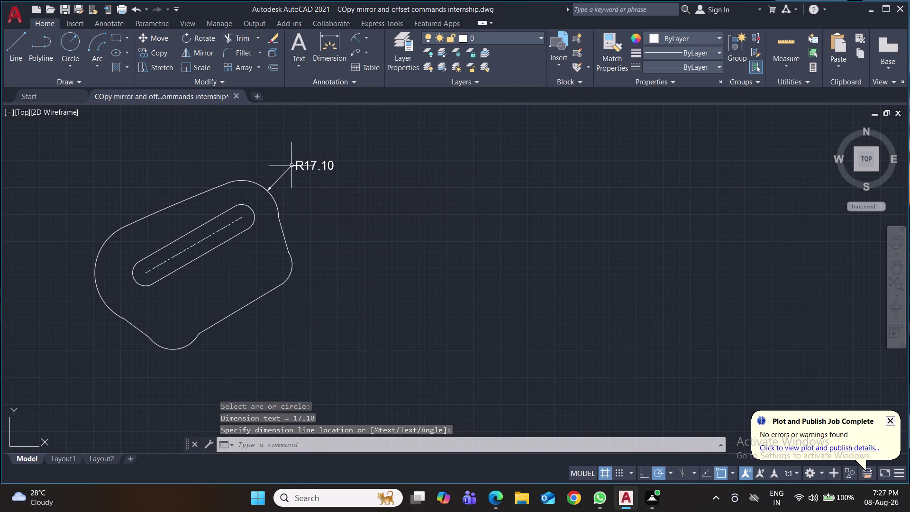
key(space)
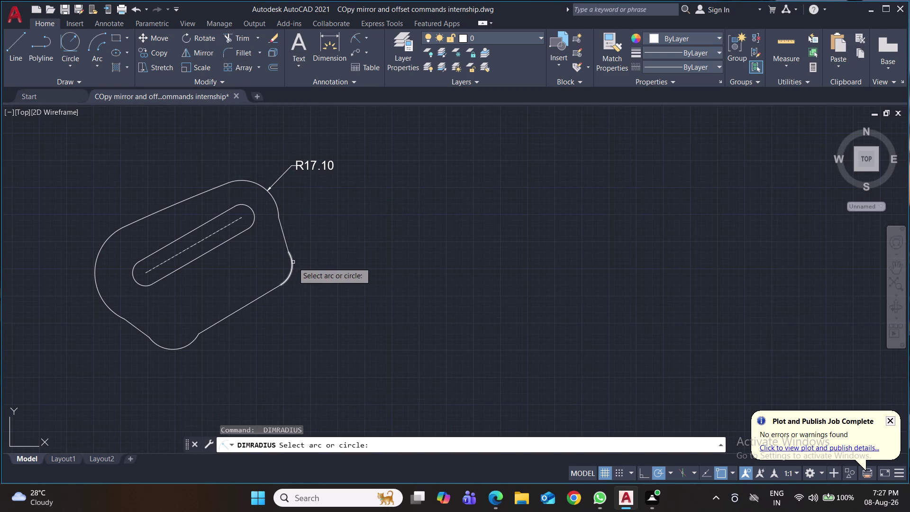
click(293, 262)
click(325, 264)
key(space)
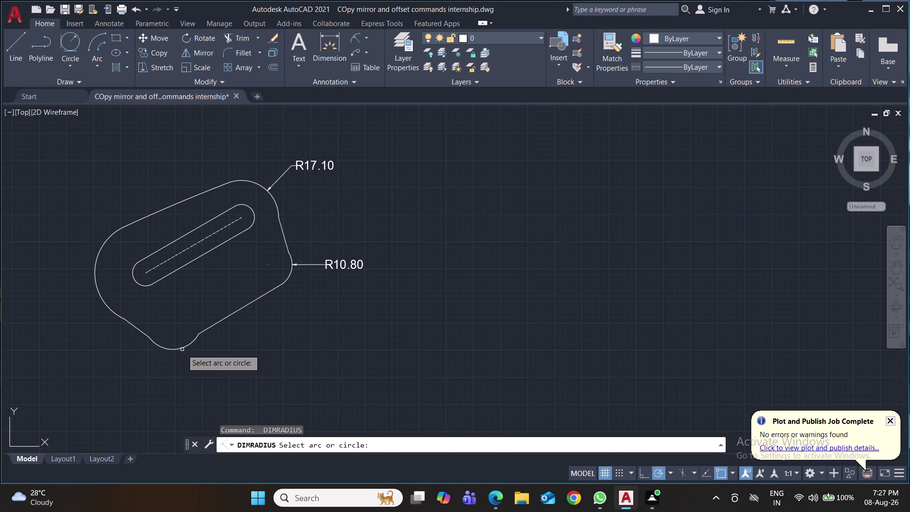
click(181, 347)
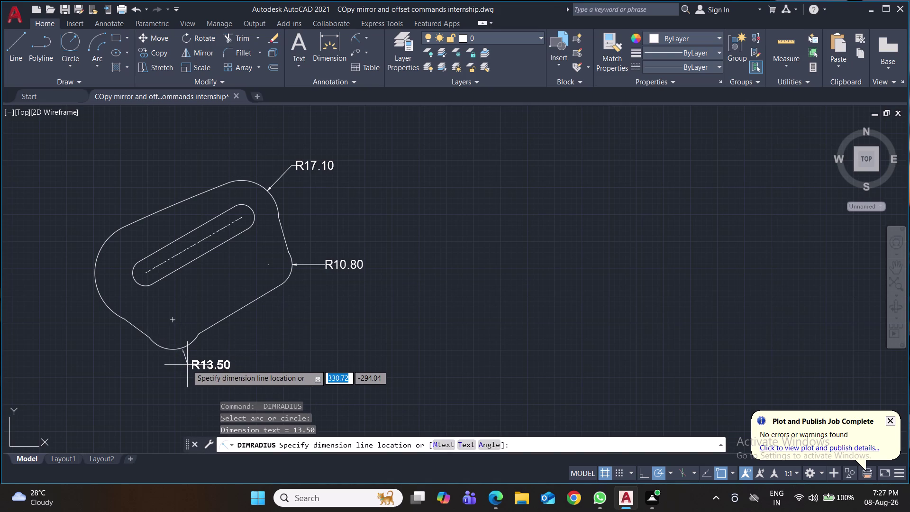
click(187, 365)
Add radius dimensions R23.40 to the large left arc and R792.90 to the upper-left edge.
key(space)
click(98, 294)
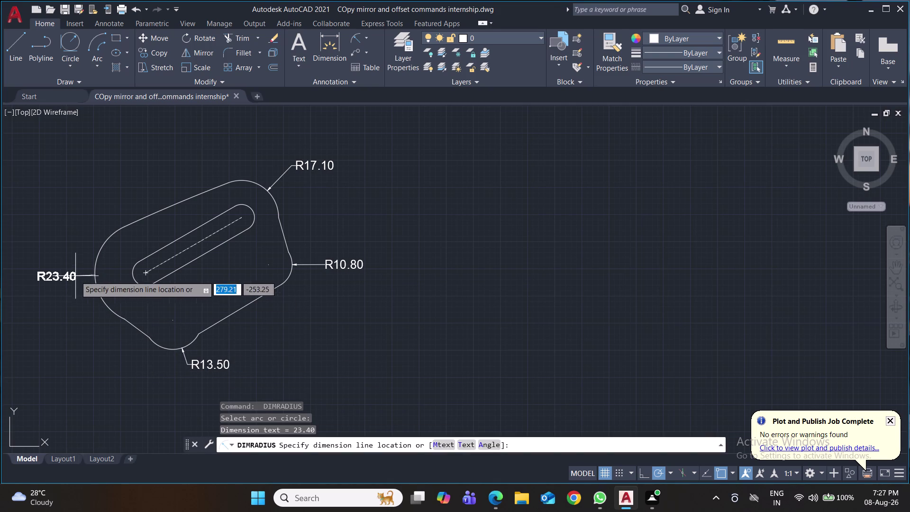
click(64, 258)
key(space)
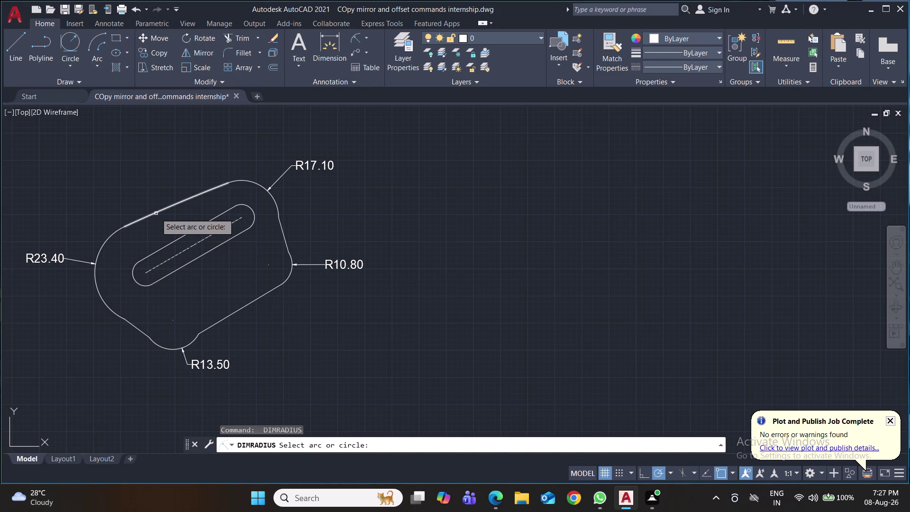
click(155, 213)
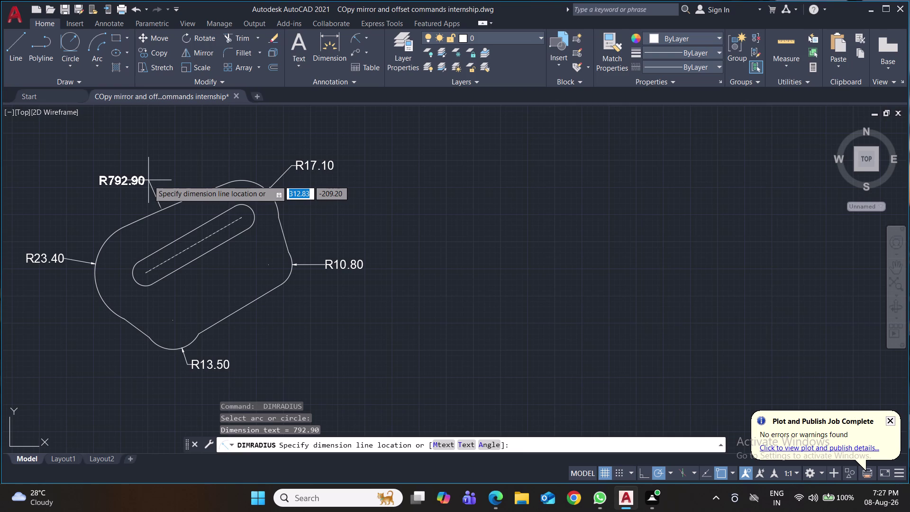
click(149, 180)
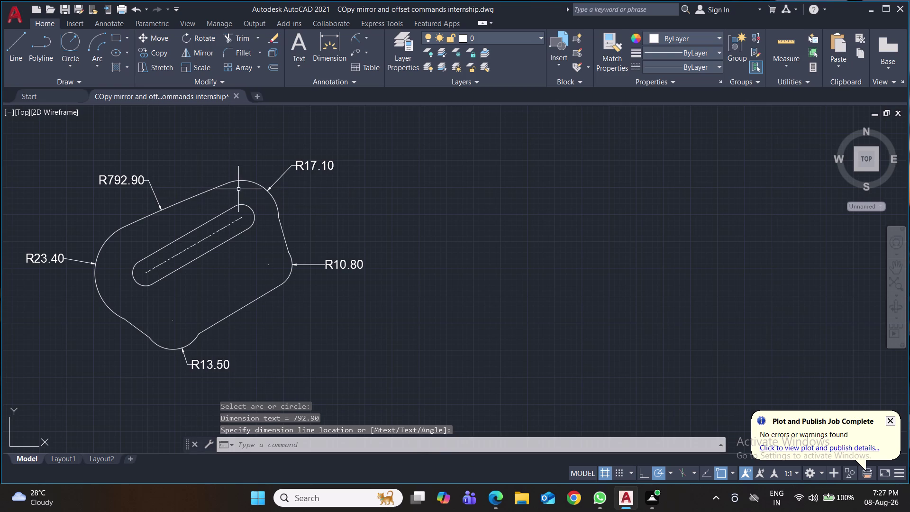
Undo the radius dimensions, lower-left line and trims, then erase the oversized arc.
key(ctrl+z)
key(ctrl+z)
key(ctrl+z)
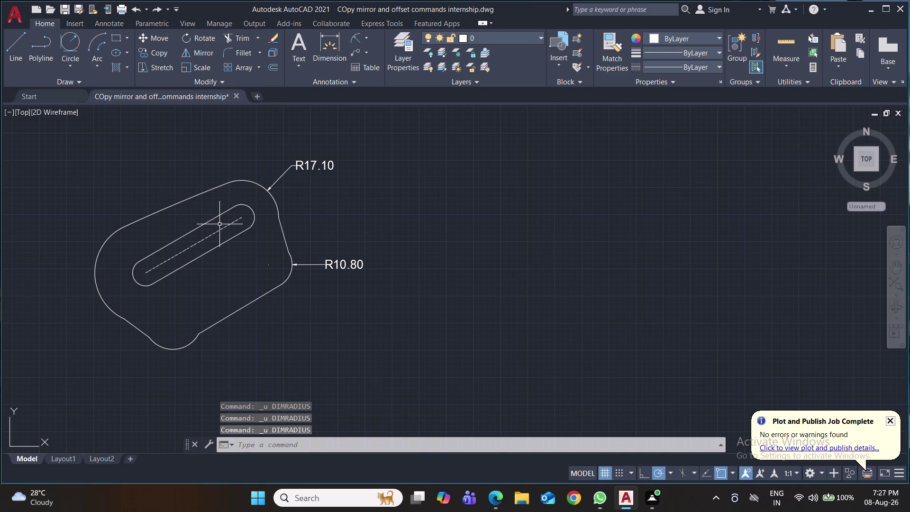
key(ctrl+z)
key(ctrl+z)
key(ctrl+z)
key(ctrl+z)
key(ctrl+z)
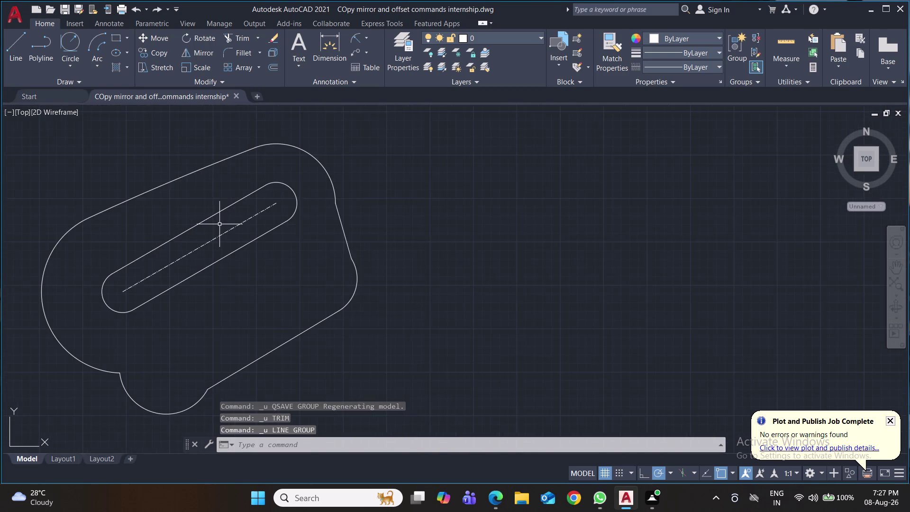
key(ctrl+z)
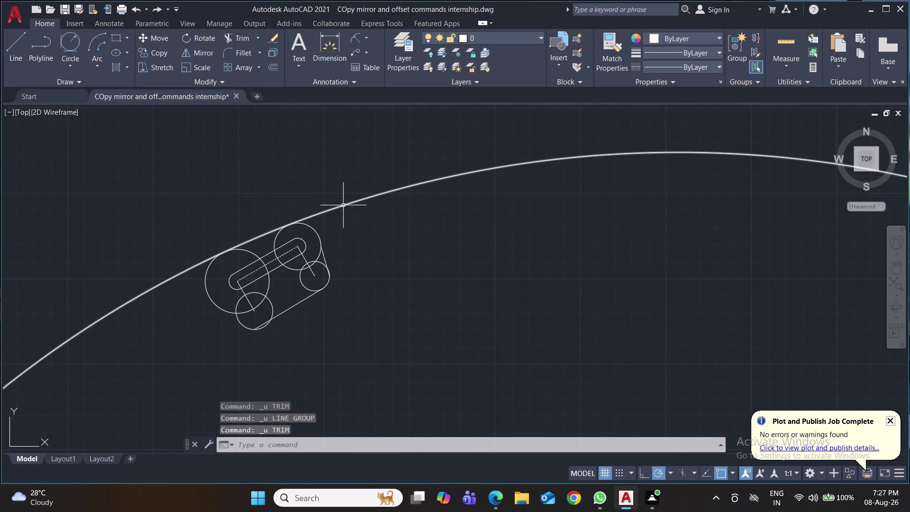
click(343, 205)
key(Delete)
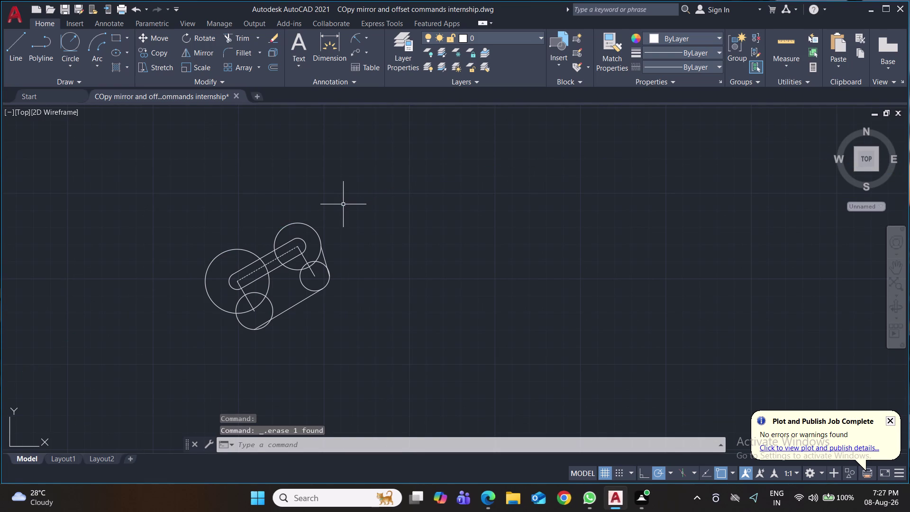
Draw a 72.90-radius circle tangent to the left and upper circles.
click(75, 64)
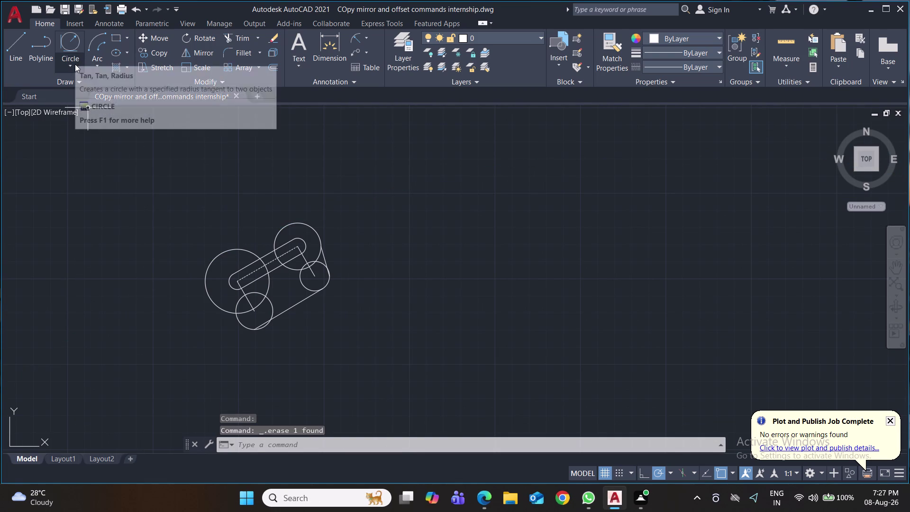
click(109, 187)
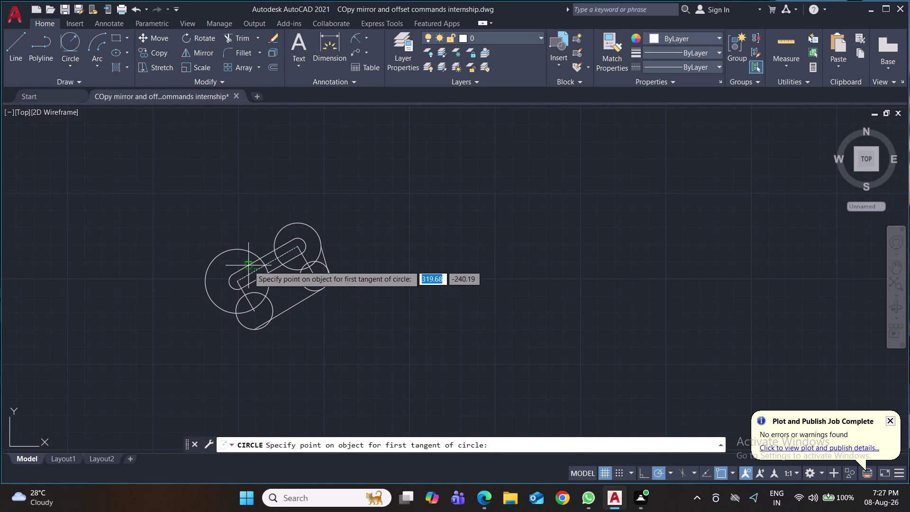
scroll(up, 3)
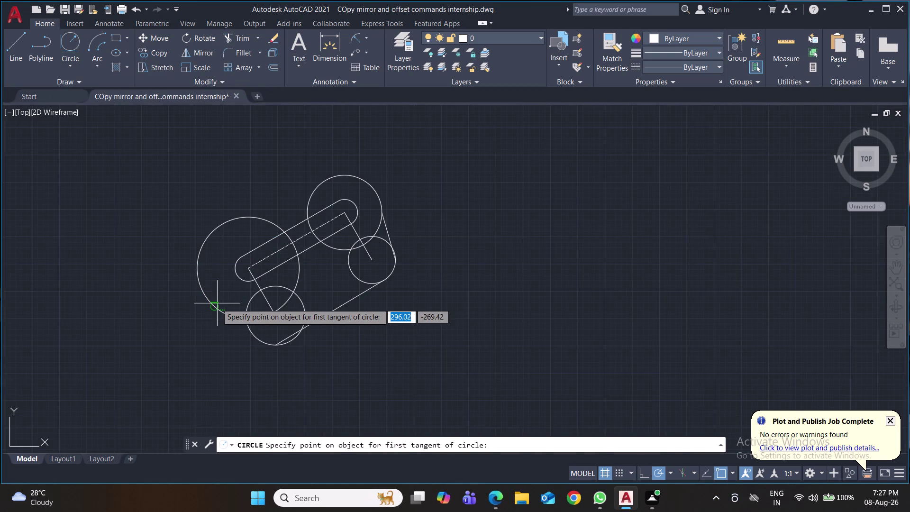
scroll(up, 3)
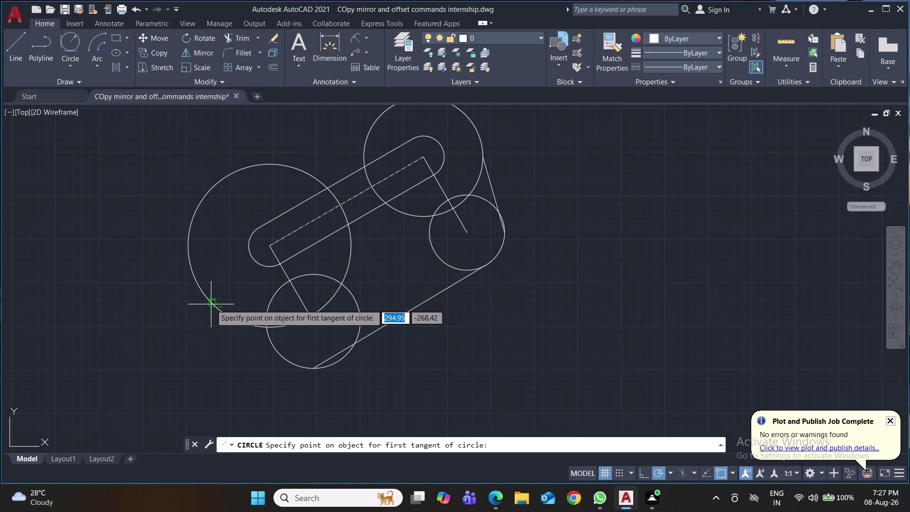
click(210, 303)
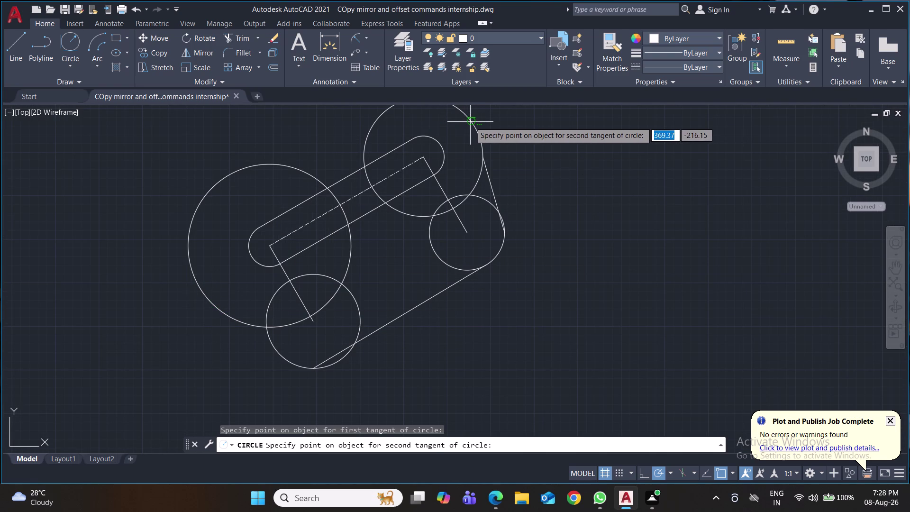
click(470, 122)
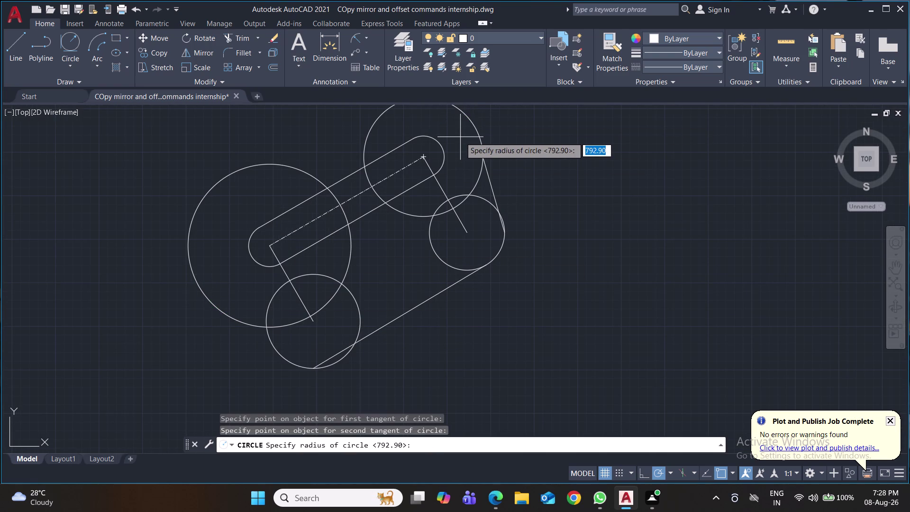
text(79.)
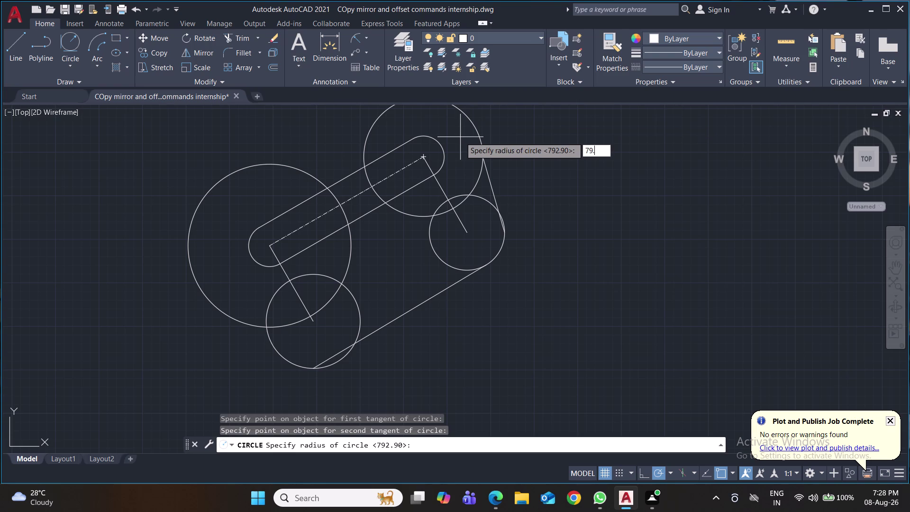
key(BackSpace)
key(BackSpace)
text(2.)
text(90)
key(Return)
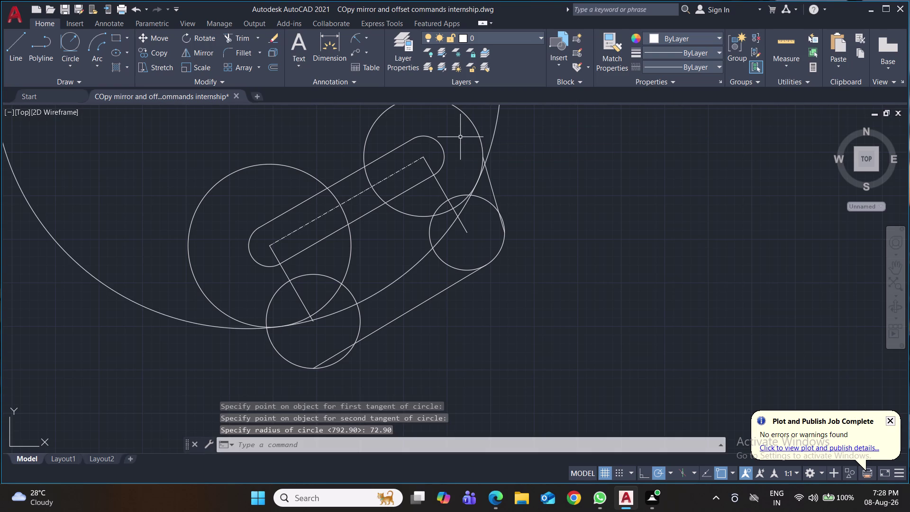
Erase the unwanted 72.90-radius tangent circle.
middle_drag(584, 188, 594, 311)
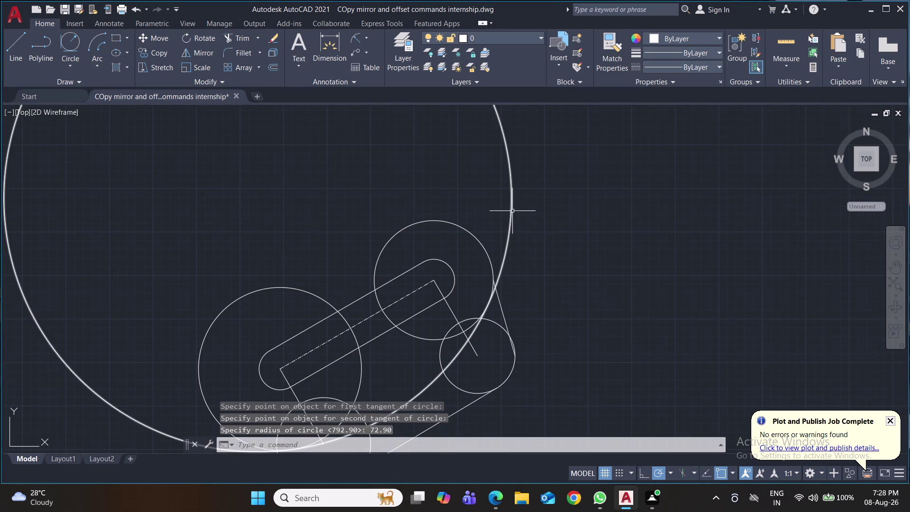
click(512, 210)
key(Delete)
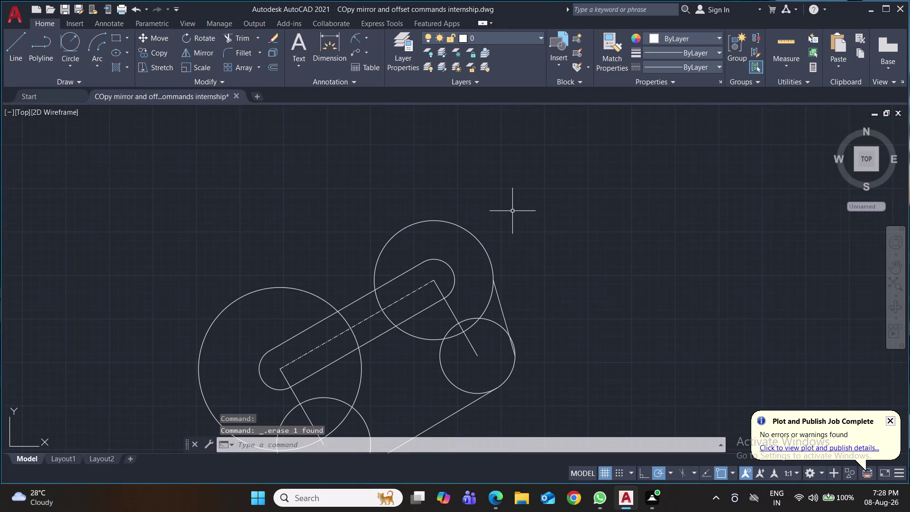
middle_drag(542, 224, 550, 188)
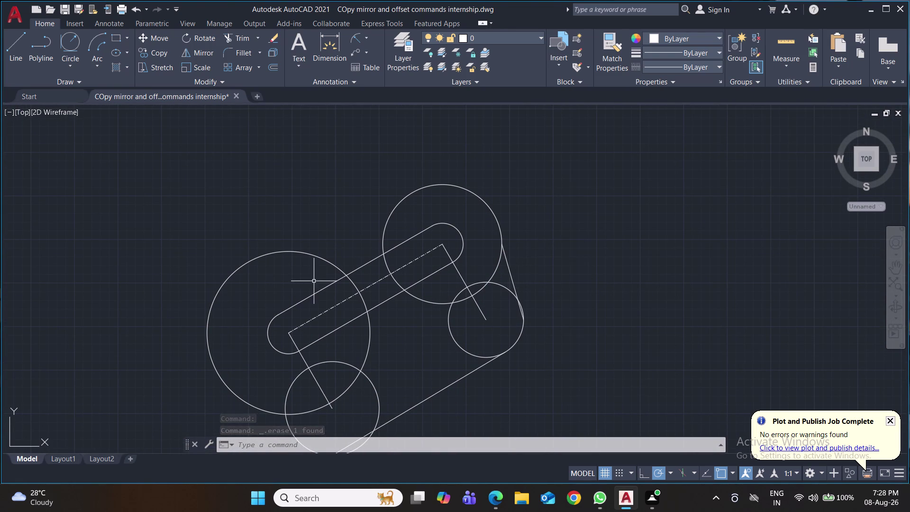
click(63, 41)
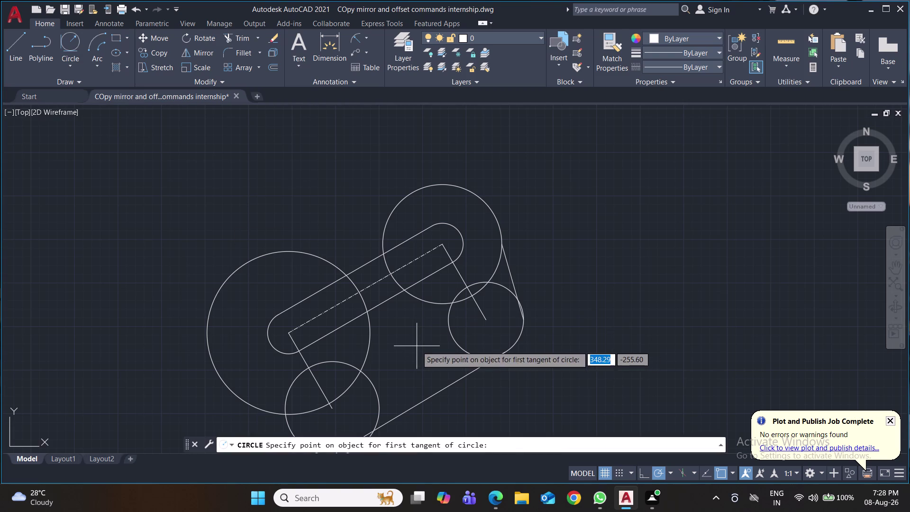
middle_drag(416, 346, 400, 289)
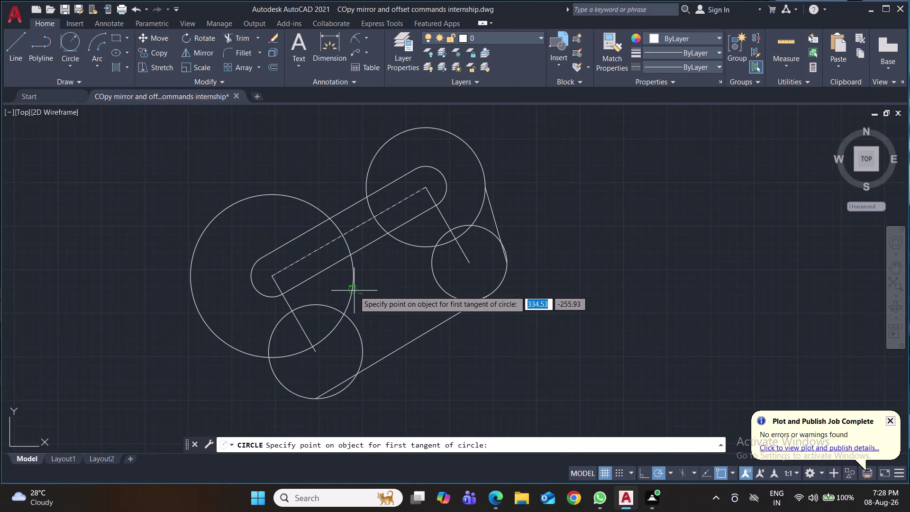
click(353, 290)
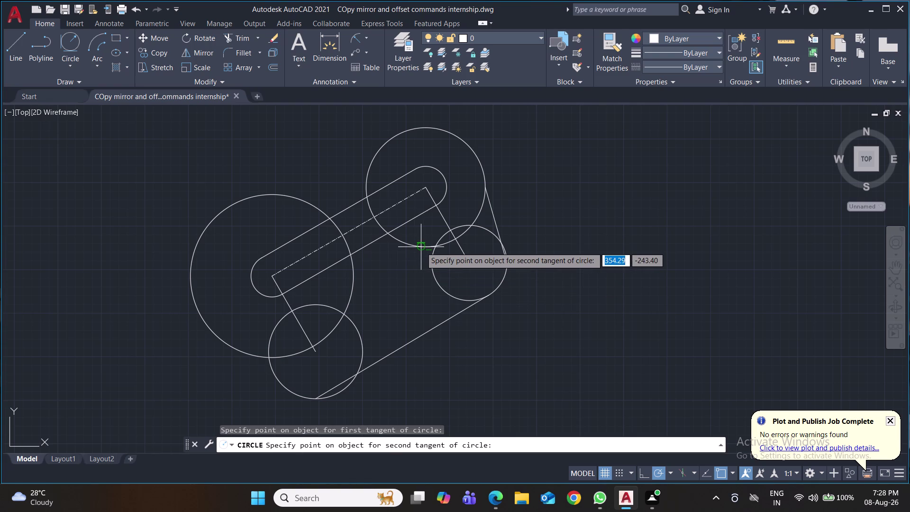
click(421, 247)
key(Return)
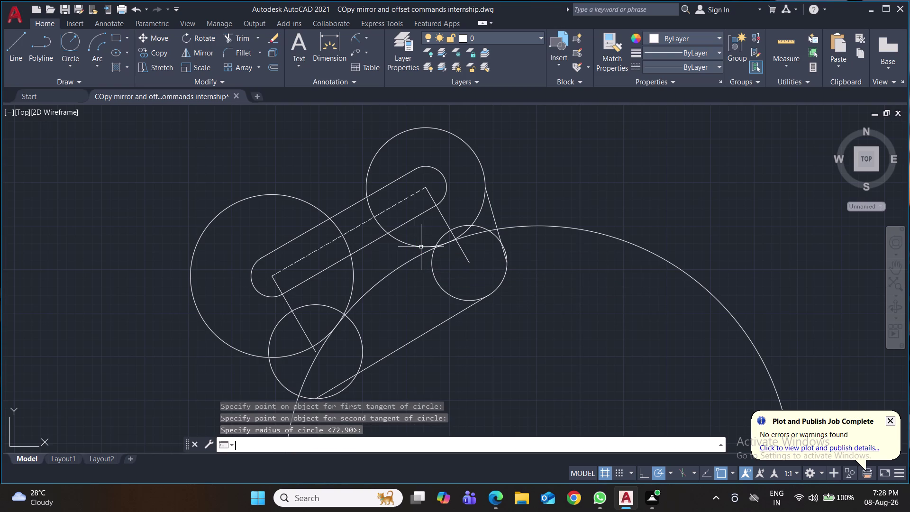
key(ctrl+z)
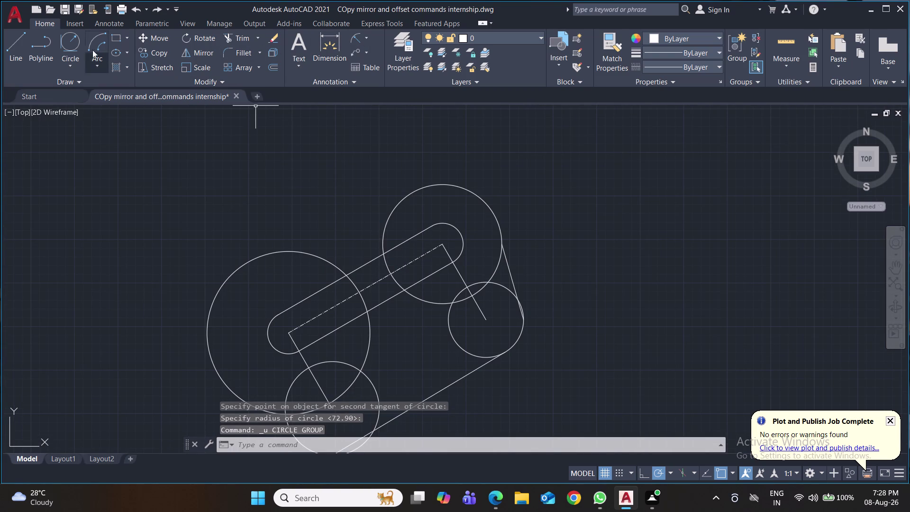
click(65, 42)
middle_drag(230, 312, 214, 271)
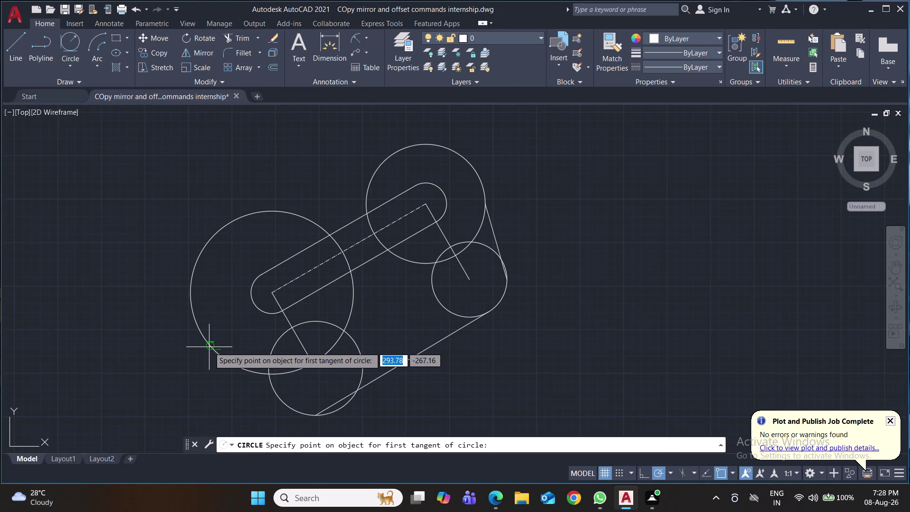
scroll(up, 3)
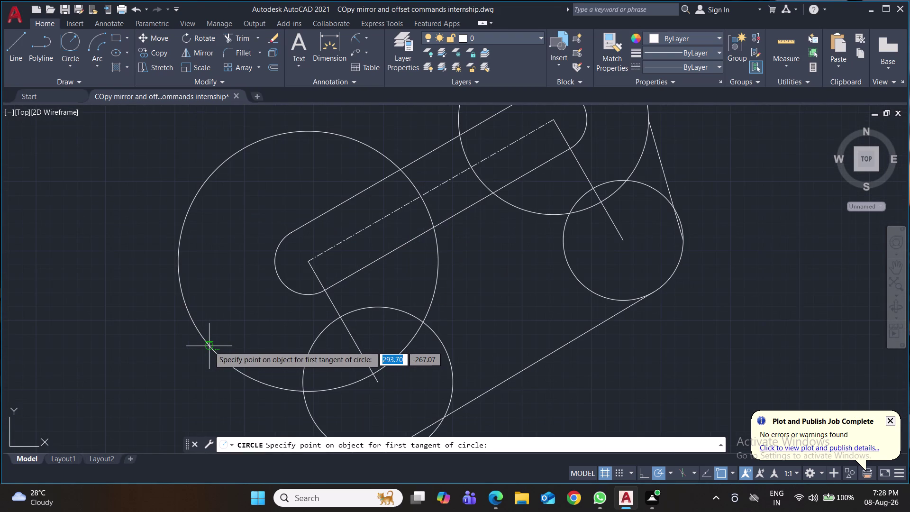
click(209, 346)
middle_drag(485, 246, 409, 352)
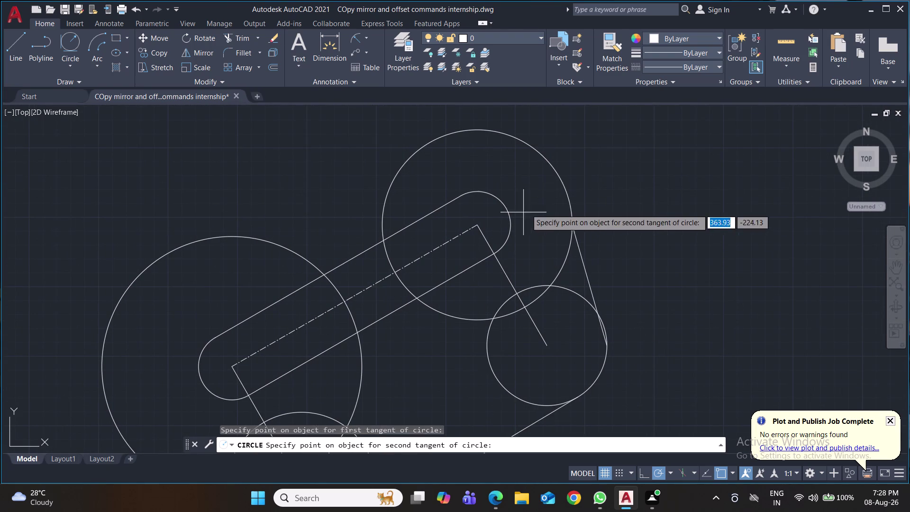
click(553, 169)
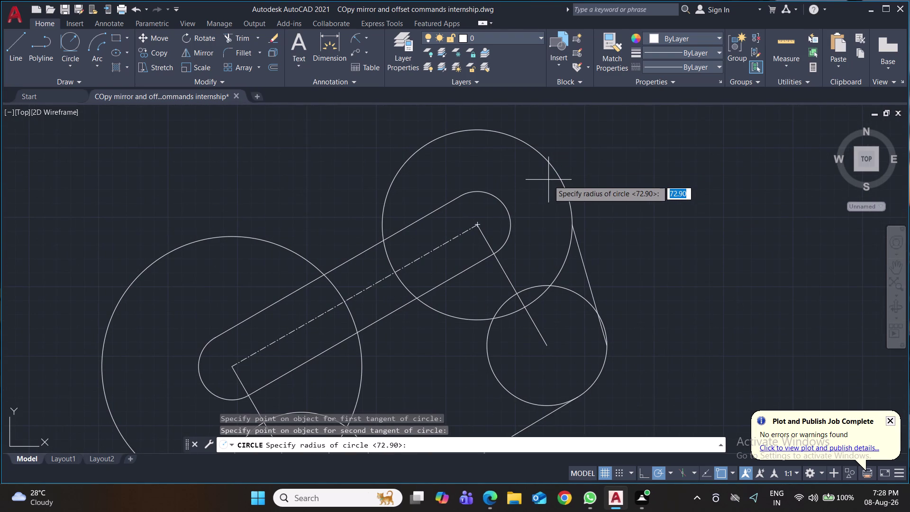
key(Return)
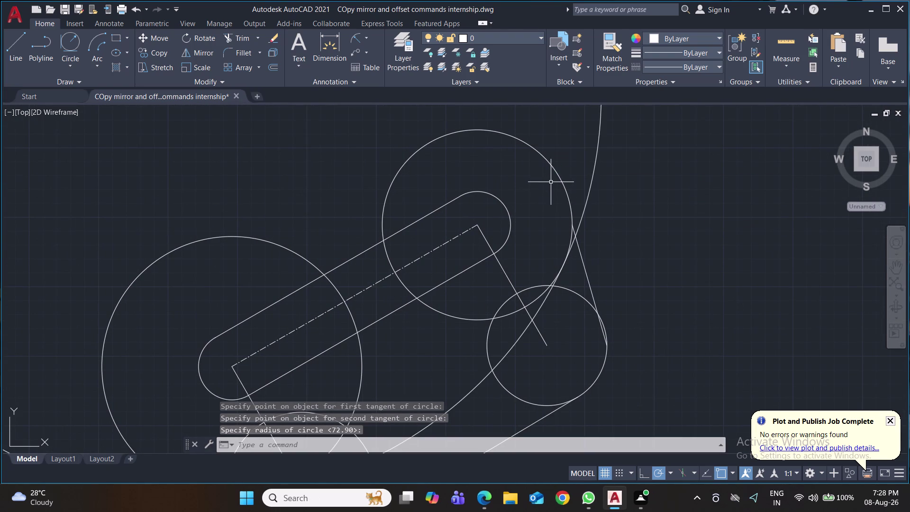
scroll(down, 3)
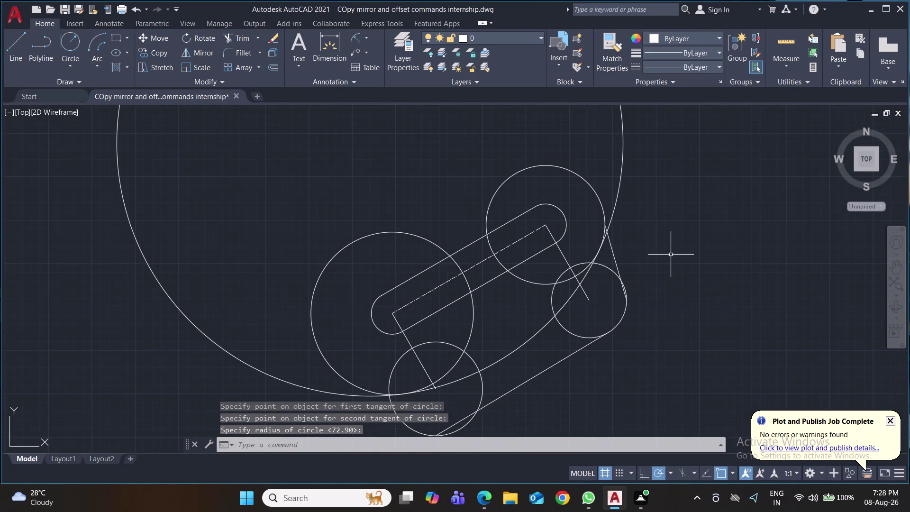
key(ctrl+z)
scroll(down, 3)
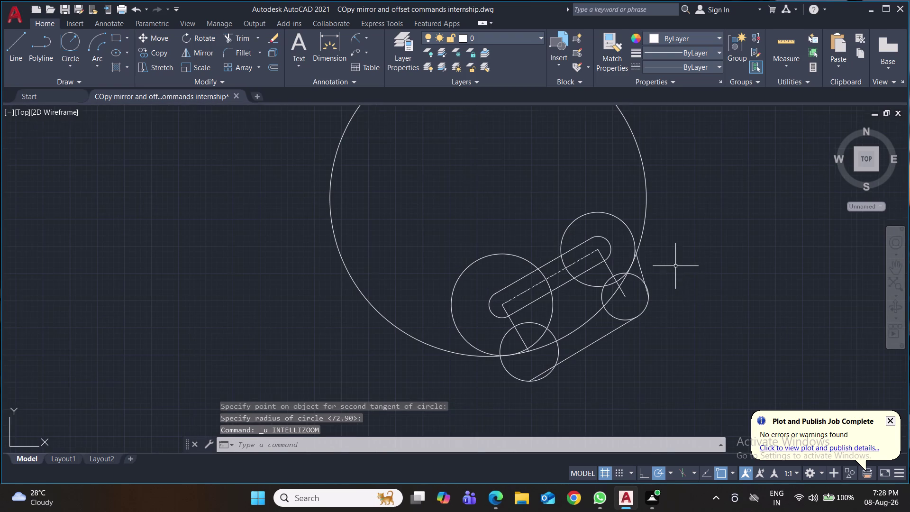
key(ctrl+z)
key(ctrl+z)
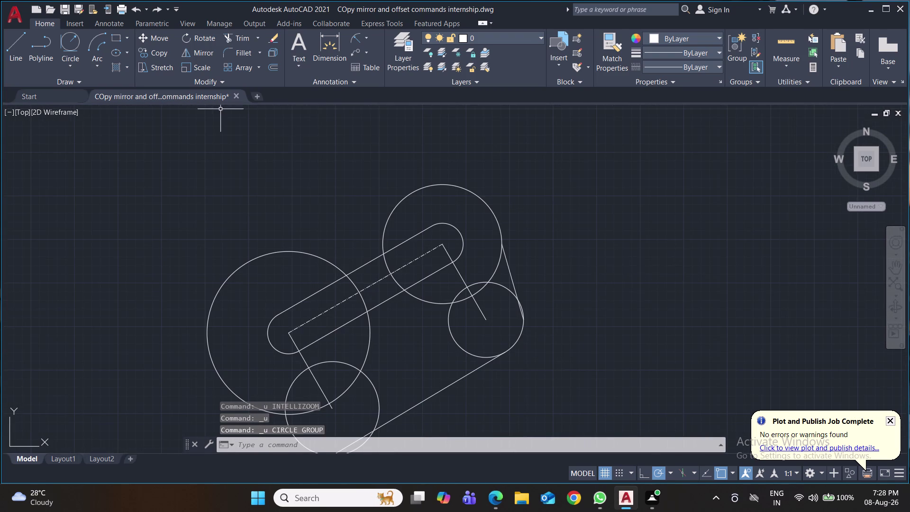
click(72, 42)
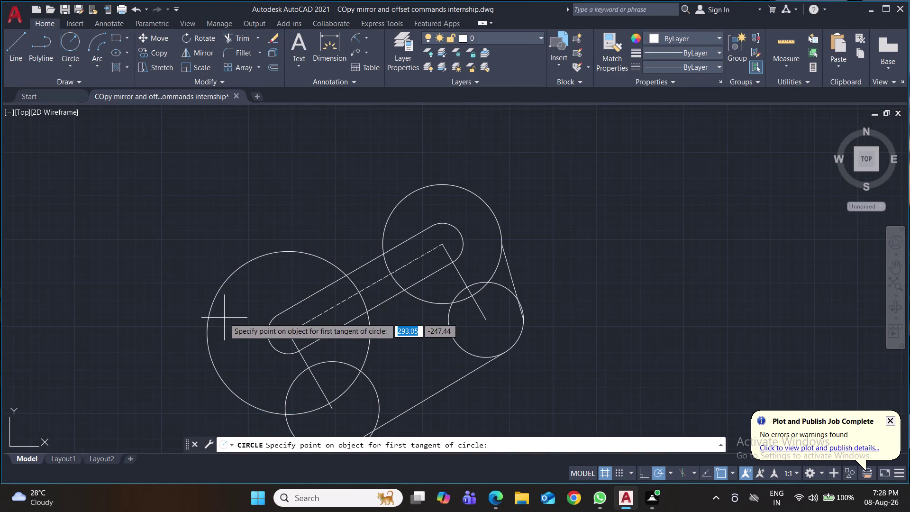
Draw a 72.90-radius circle tangent to the left and upper circles, then delete it.
click(339, 398)
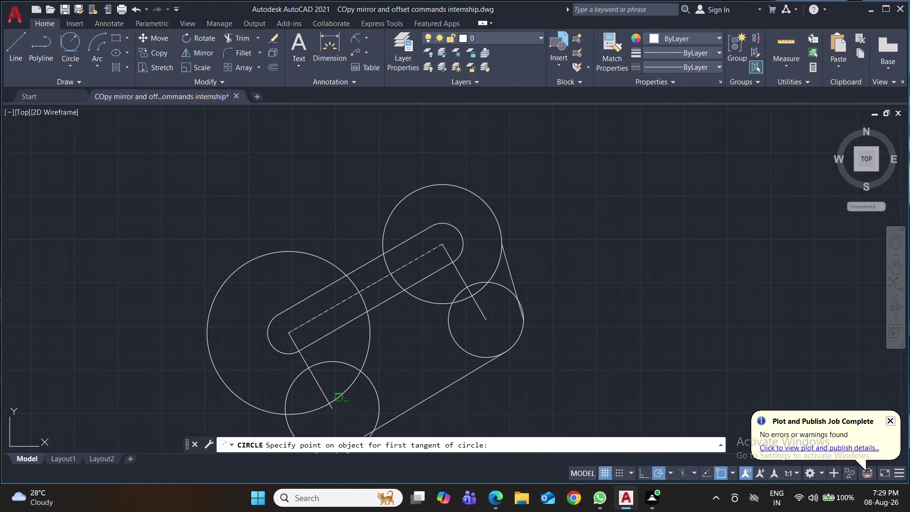
click(465, 300)
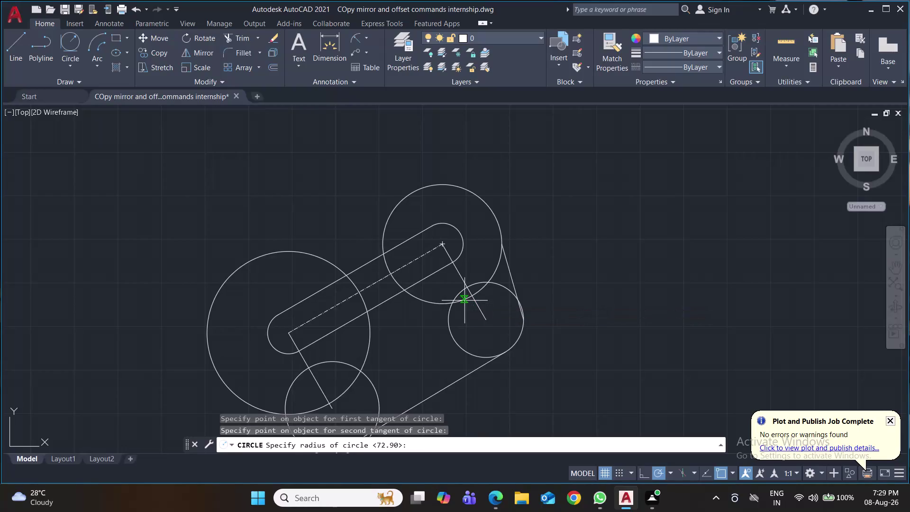
text(72.9)
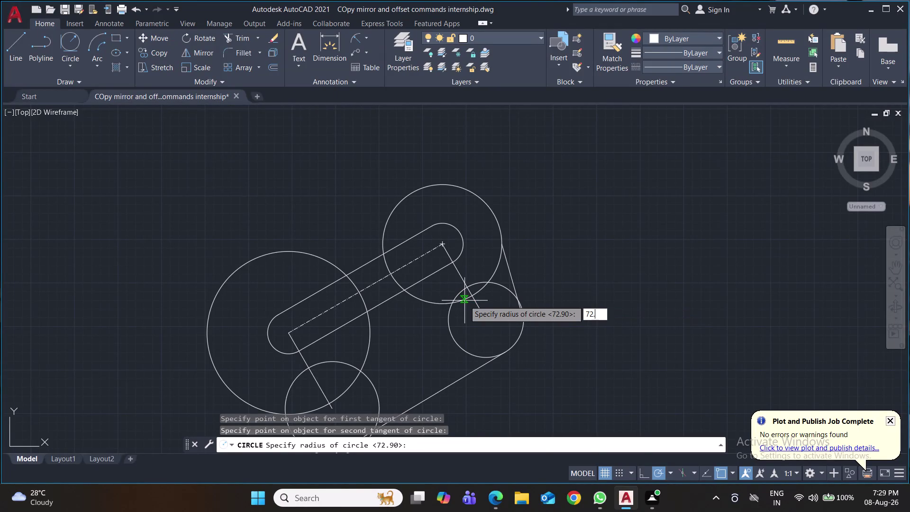
text(0)
key(Return)
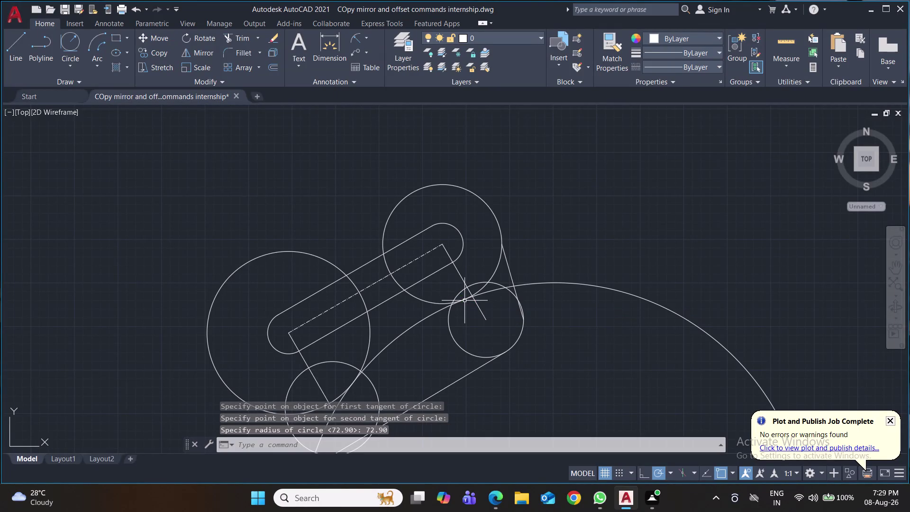
click(533, 284)
key(Delete)
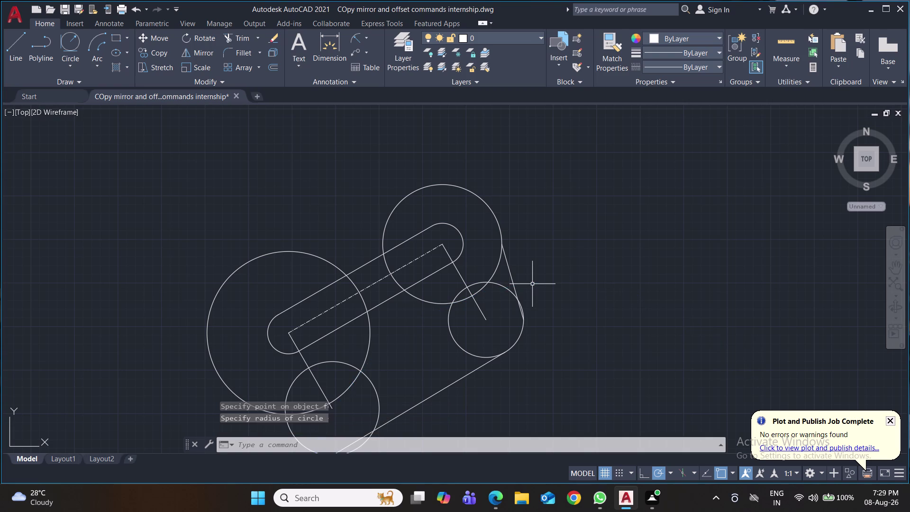
Create another tangent-tangent-radius circle from the large left circle, accepting radius 72.90.
click(75, 37)
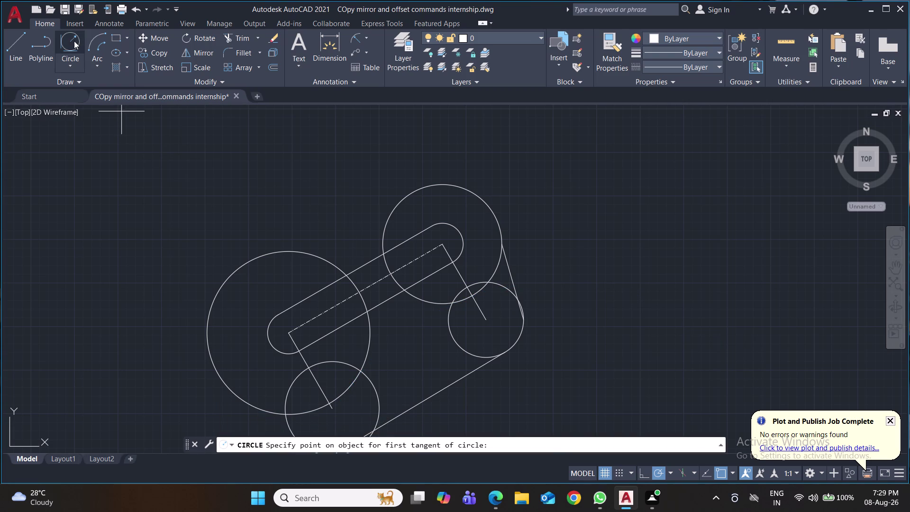
middle_drag(319, 191, 310, 161)
click(233, 236)
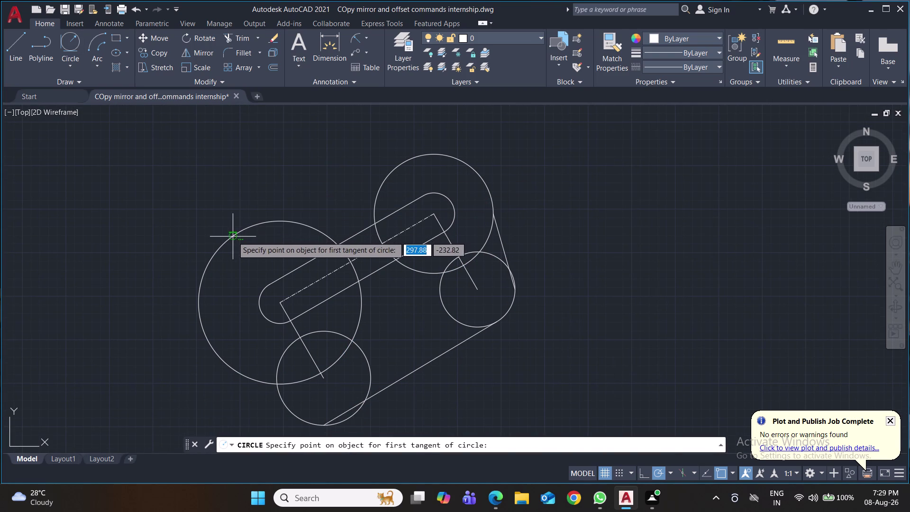
click(414, 158)
key(Return)
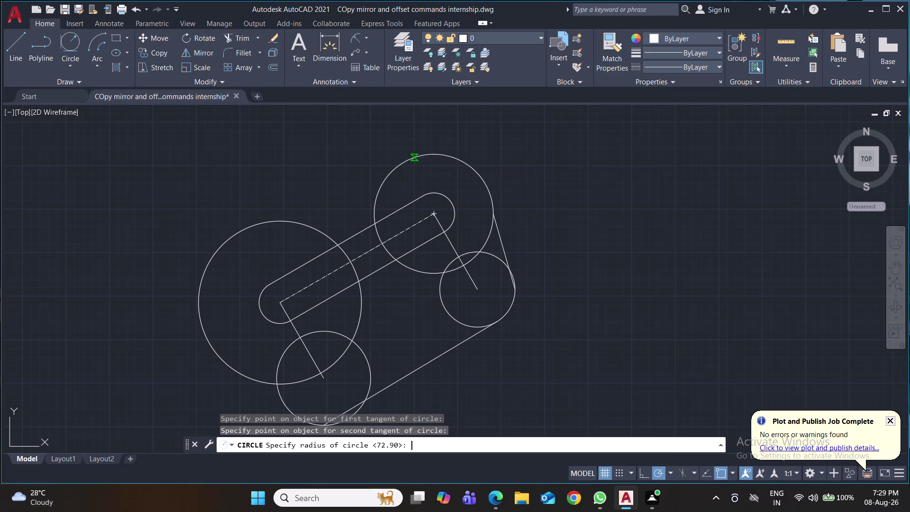
scroll(down, 3)
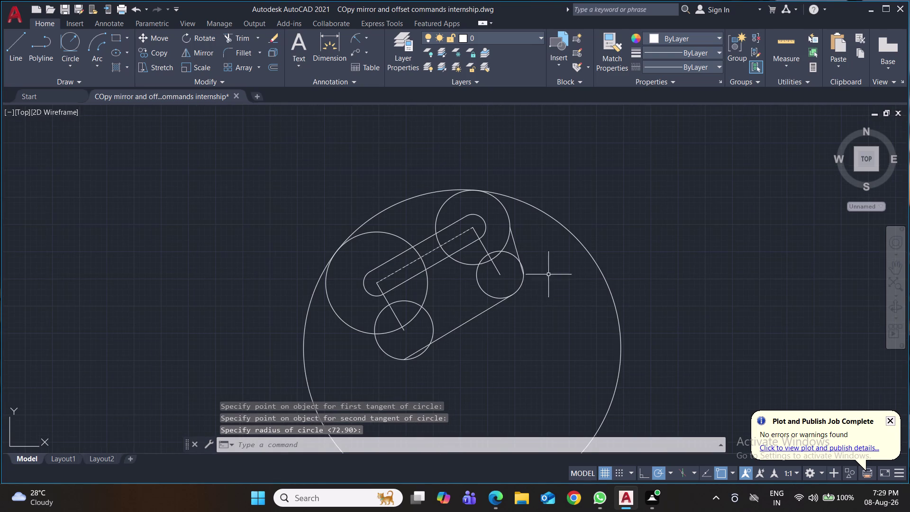
middle_drag(557, 295, 514, 260)
Trim the large circle's outer arc and the lower circle's excess arcs.
text(tr)
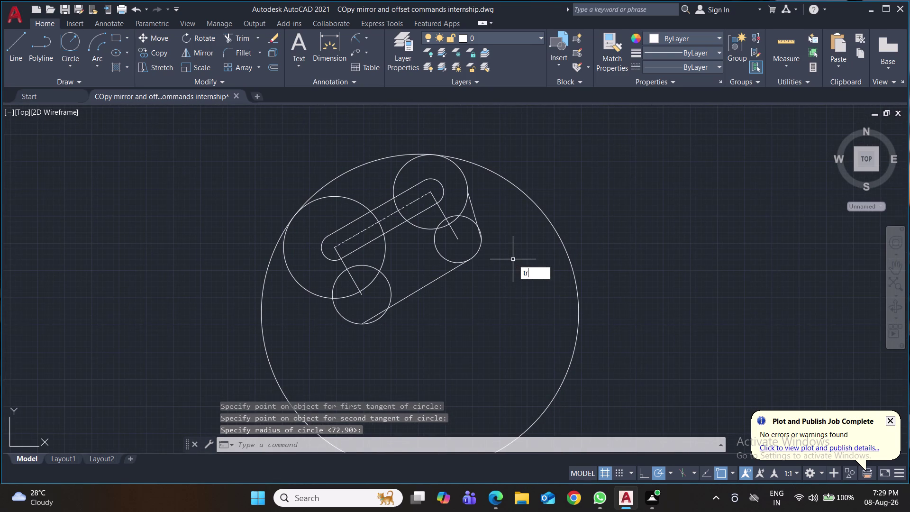
key(Return)
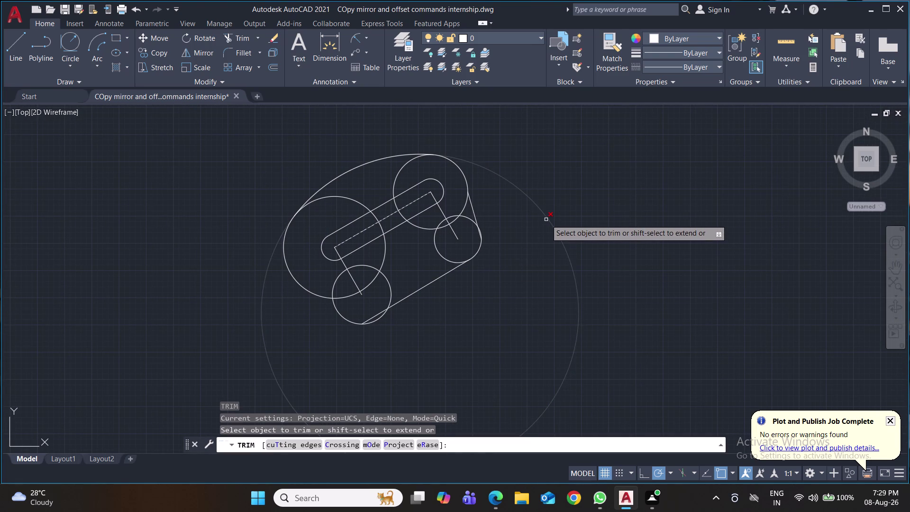
click(546, 219)
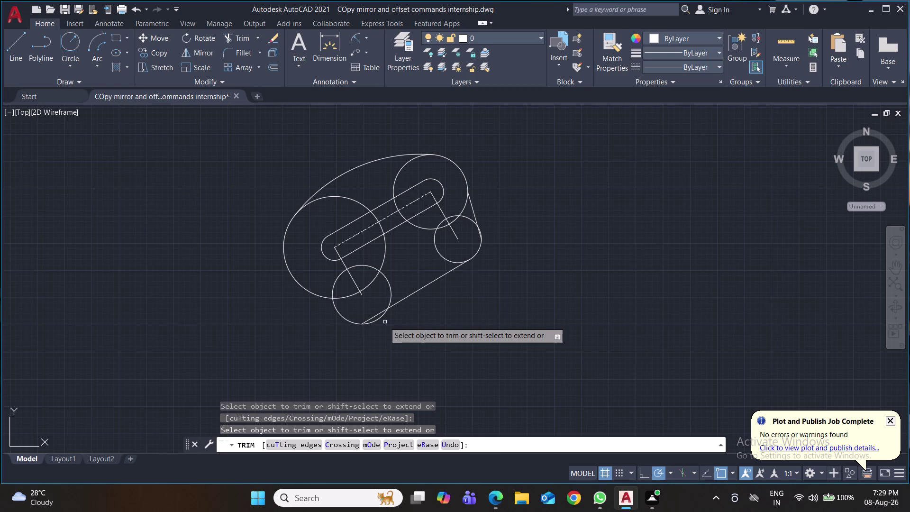
click(381, 320)
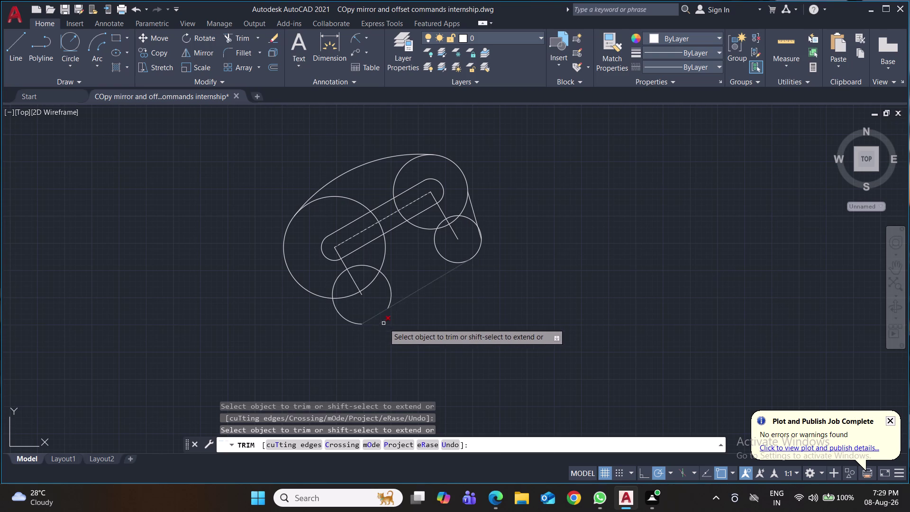
key(ctrl+z)
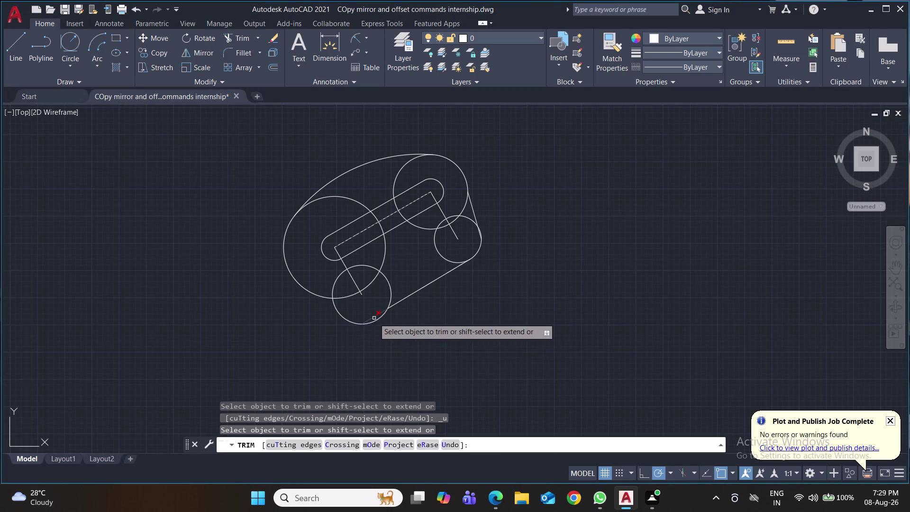
click(374, 316)
click(391, 294)
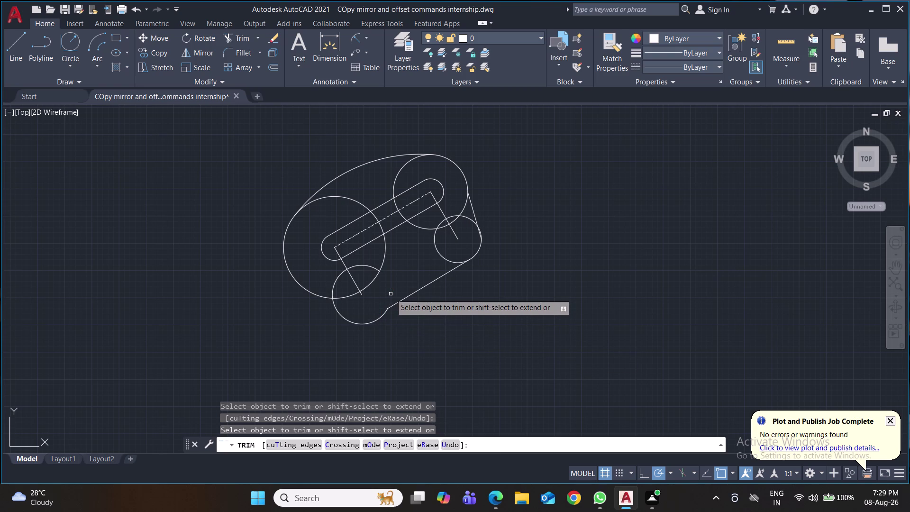
click(449, 262)
Zoomed in, trim the right circle's inner arc and leftover arcs near the slot's upper end.
scroll(up, 3)
middle_drag(456, 250, 426, 328)
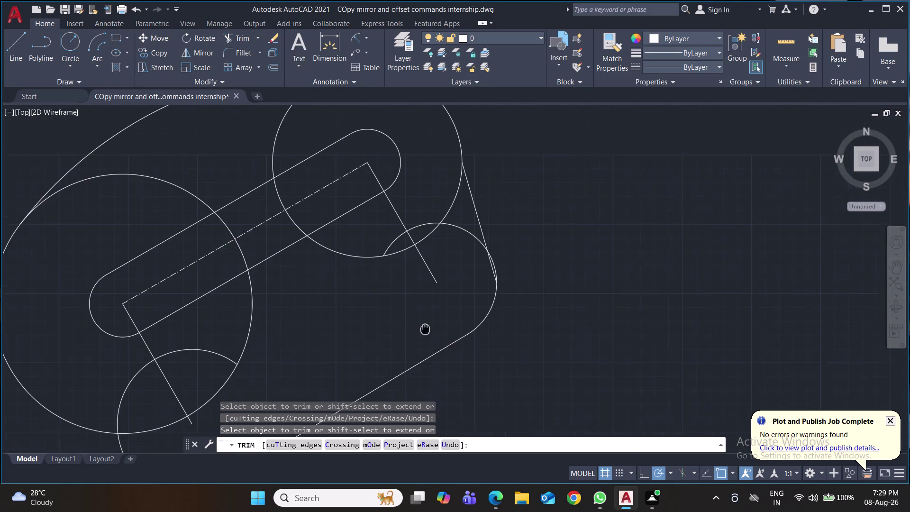
middle_drag(425, 328, 422, 334)
click(488, 273)
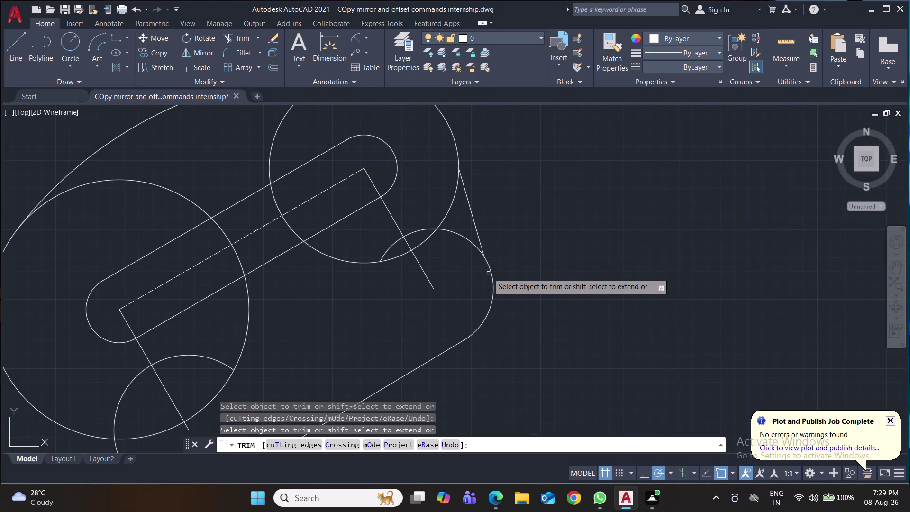
click(475, 248)
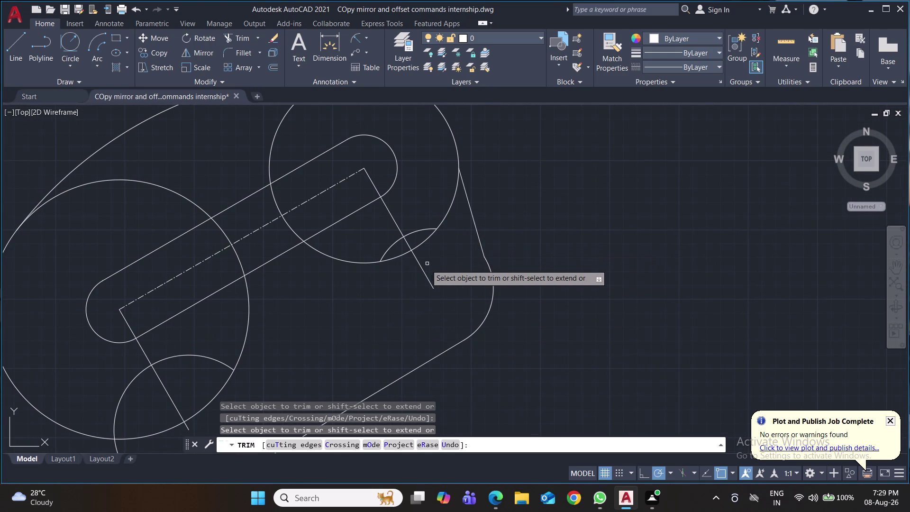
click(422, 271)
click(409, 235)
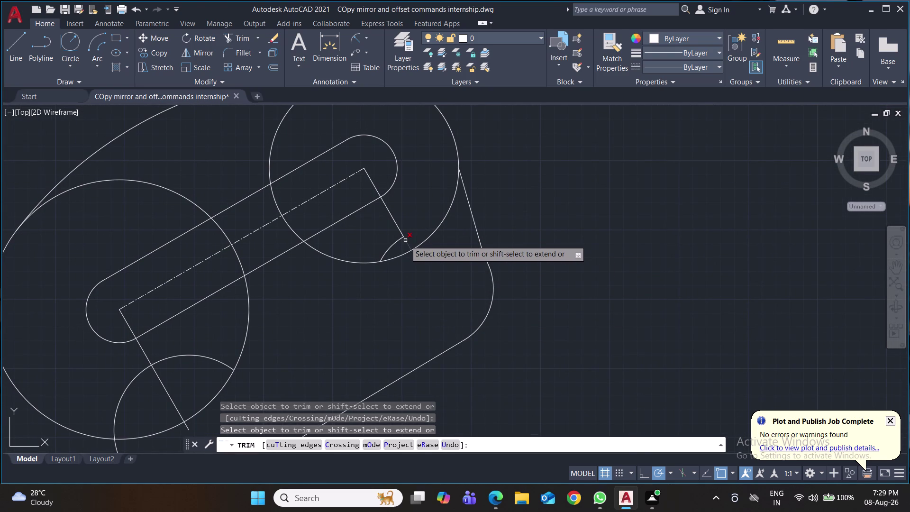
click(405, 240)
click(403, 237)
click(401, 230)
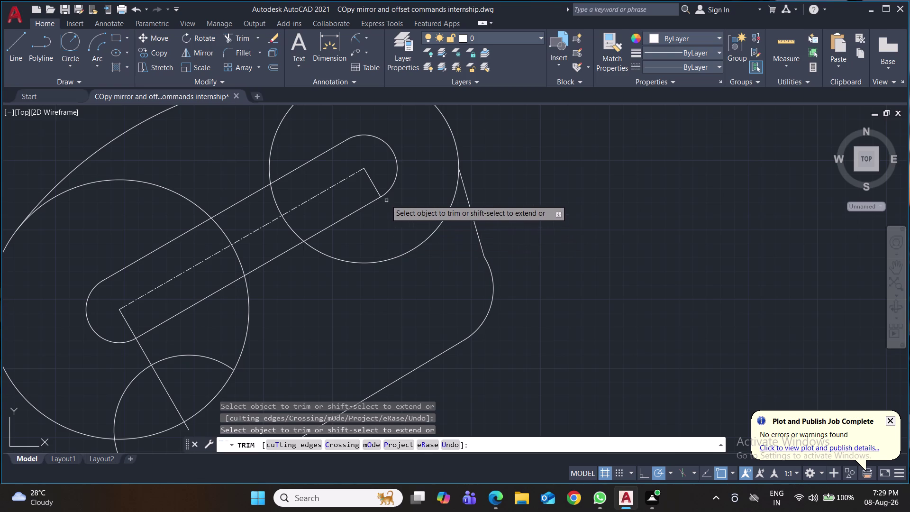
Remove the radial lines at both slot ends and the nearby leftover arc pieces.
click(372, 180)
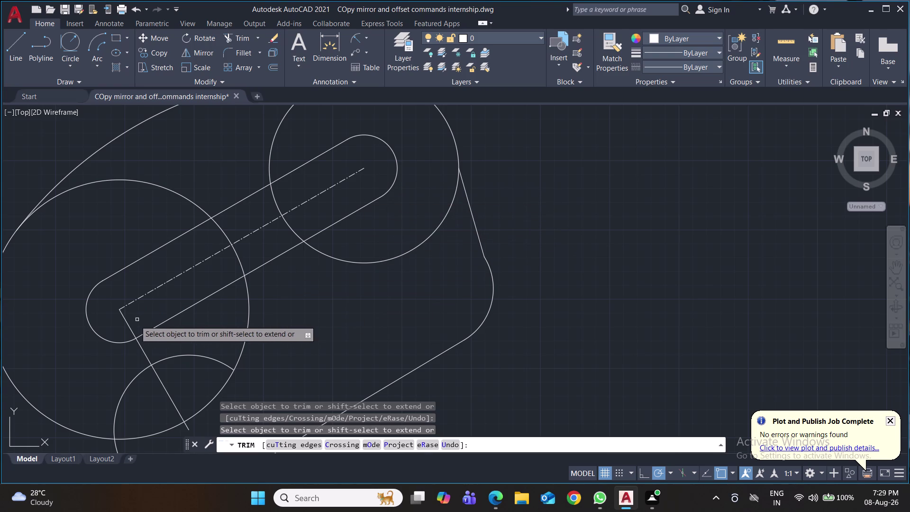
click(129, 323)
click(148, 361)
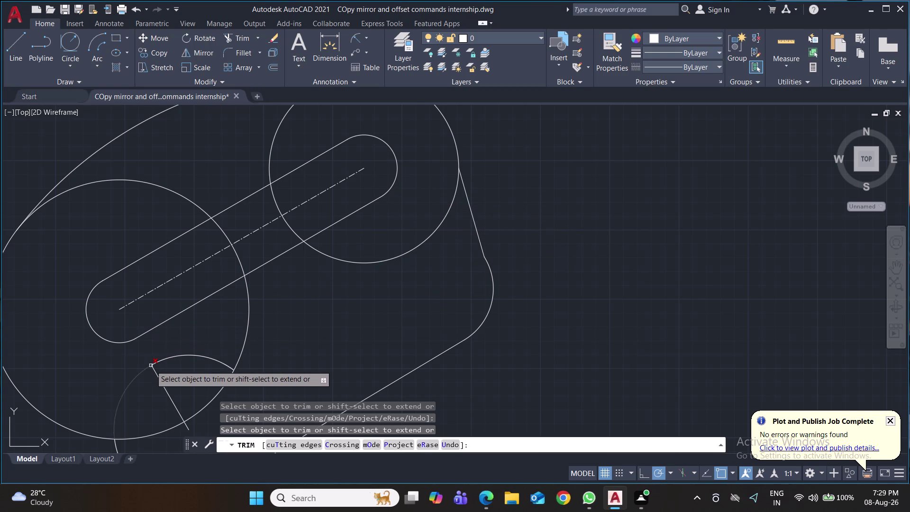
click(150, 366)
click(157, 364)
click(154, 372)
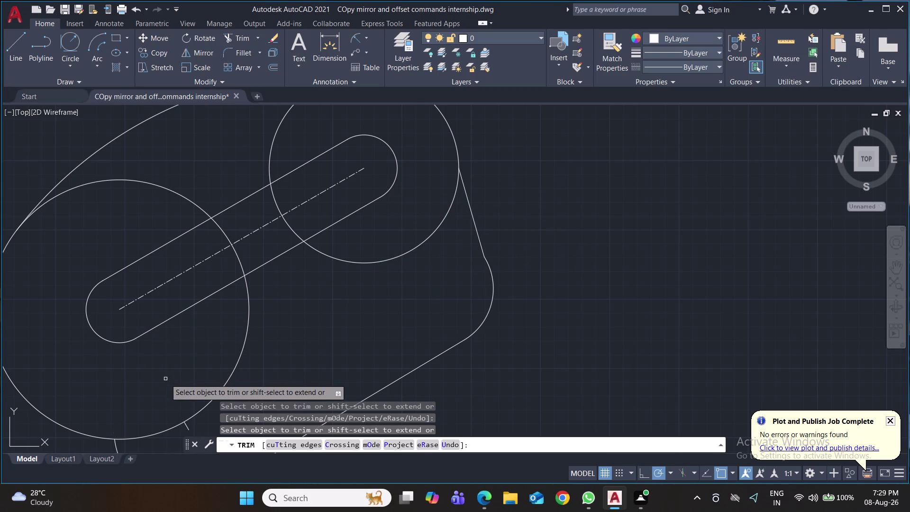
With the whole profile in view, trim the leftover bottom arcs and the lower bulge's inner arc.
scroll(down, 3)
middle_drag(331, 359, 339, 289)
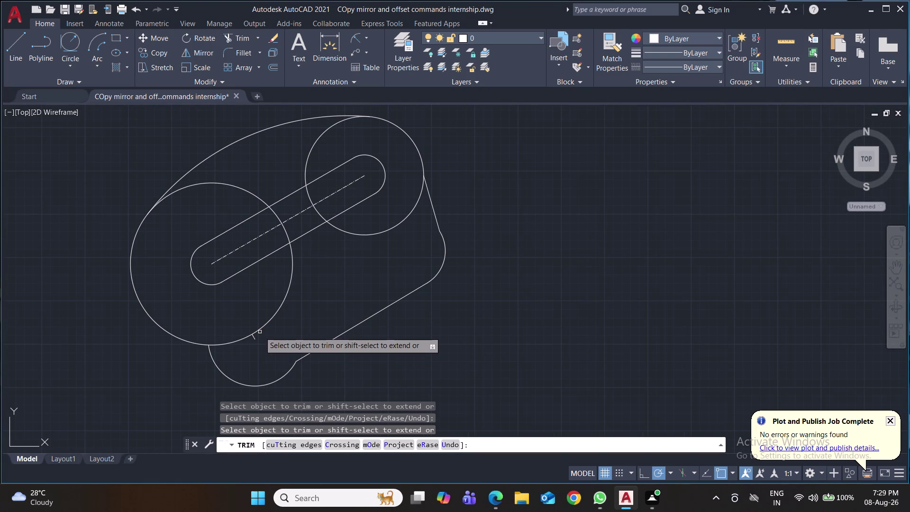
click(261, 325)
click(248, 337)
click(255, 337)
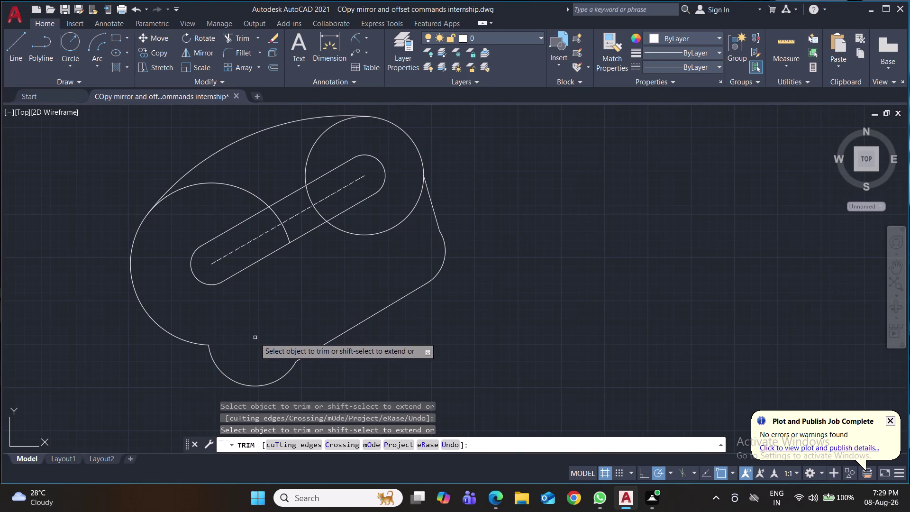
click(286, 230)
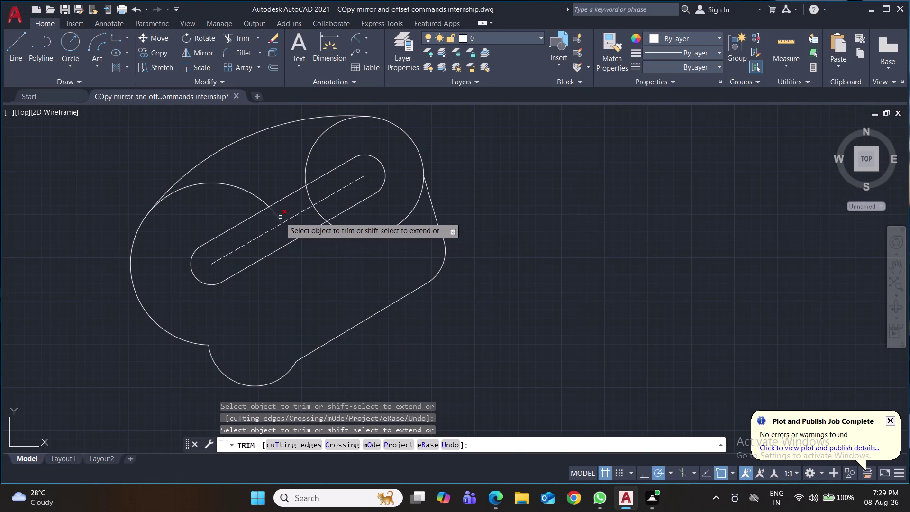
Trim the remaining circle arcs crossing the slot and inside the profile, then end TRIM.
click(280, 217)
click(310, 197)
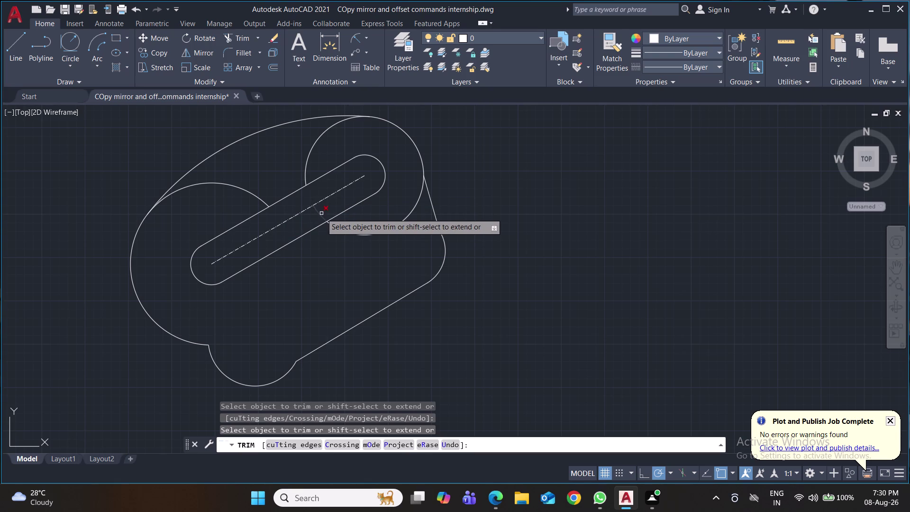
click(321, 213)
click(362, 232)
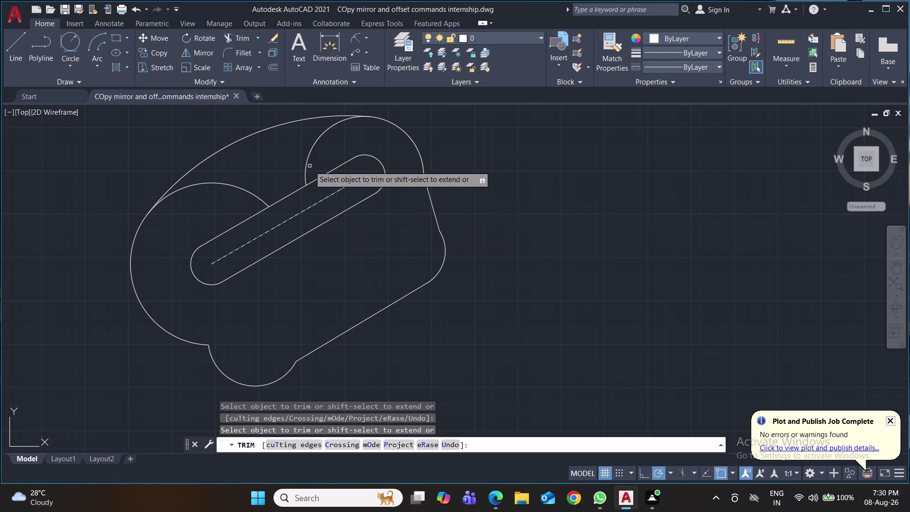
click(307, 159)
click(254, 195)
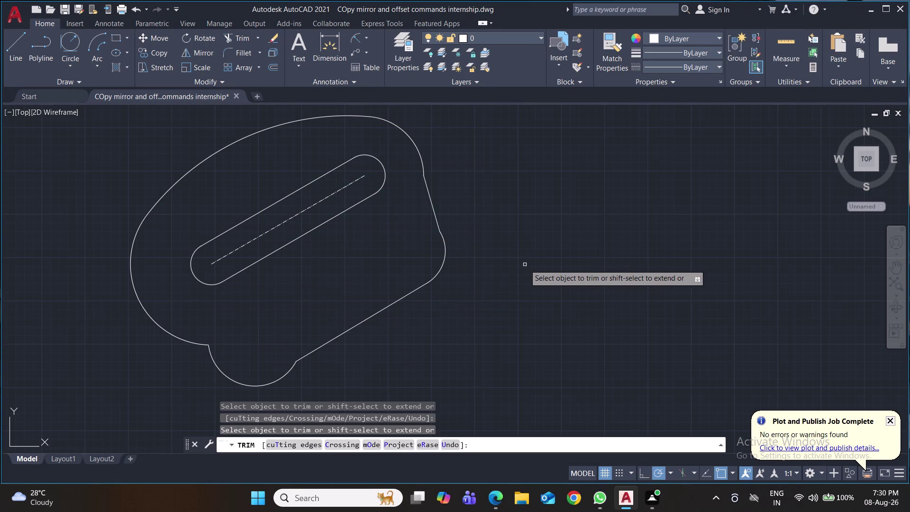
key(Escape)
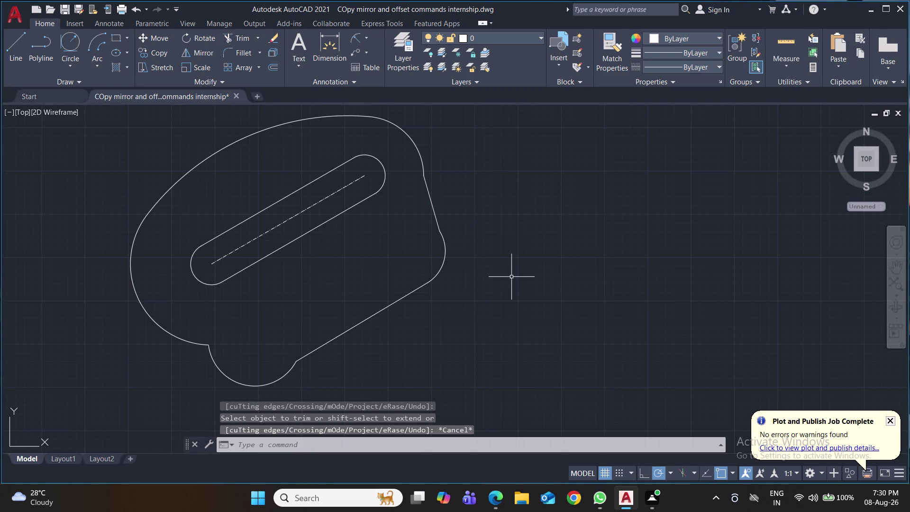
Draw a short line closing the profile's lower-left corner.
key(l)
key(Return)
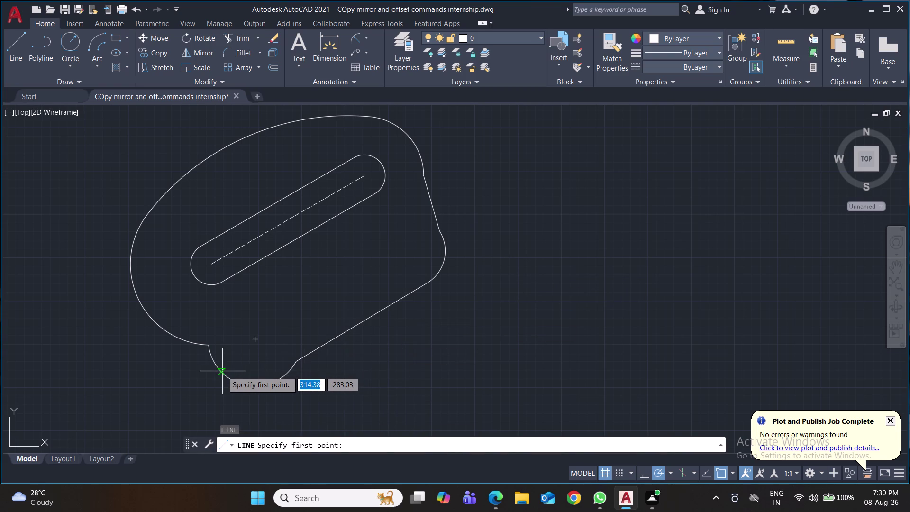
click(183, 341)
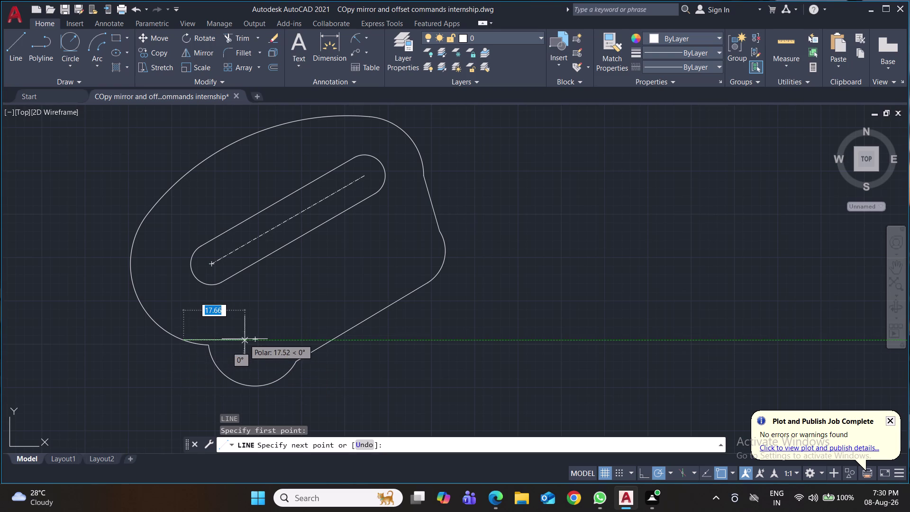
click(226, 373)
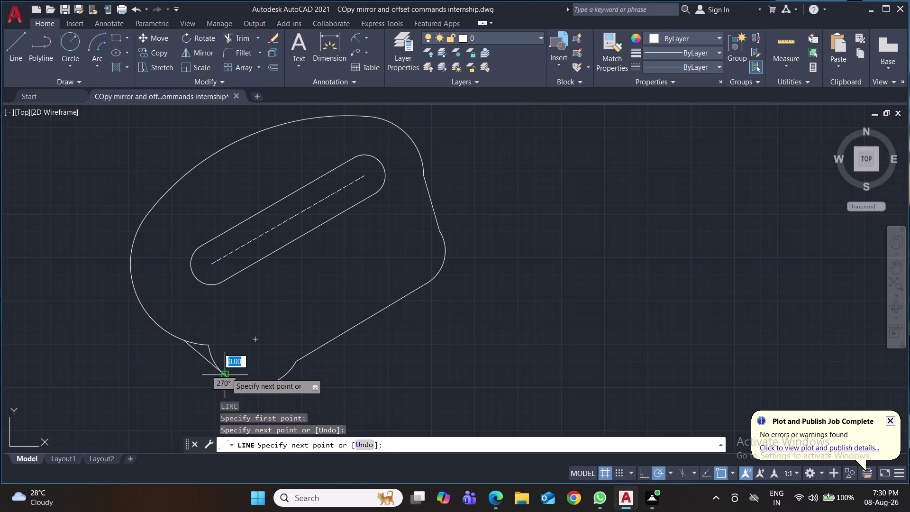
key(Return)
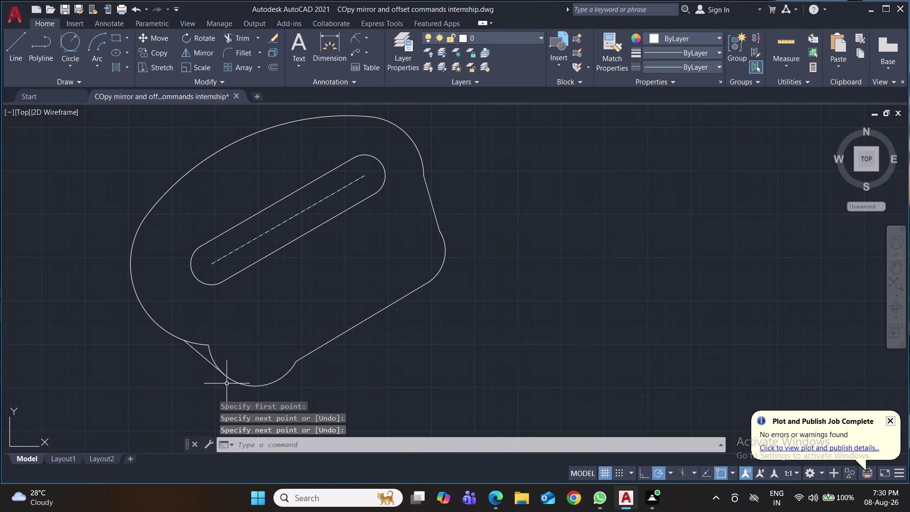
Trim the excess arc and line piece at the lower-left corner.
key(t)
key(r)
key(Return)
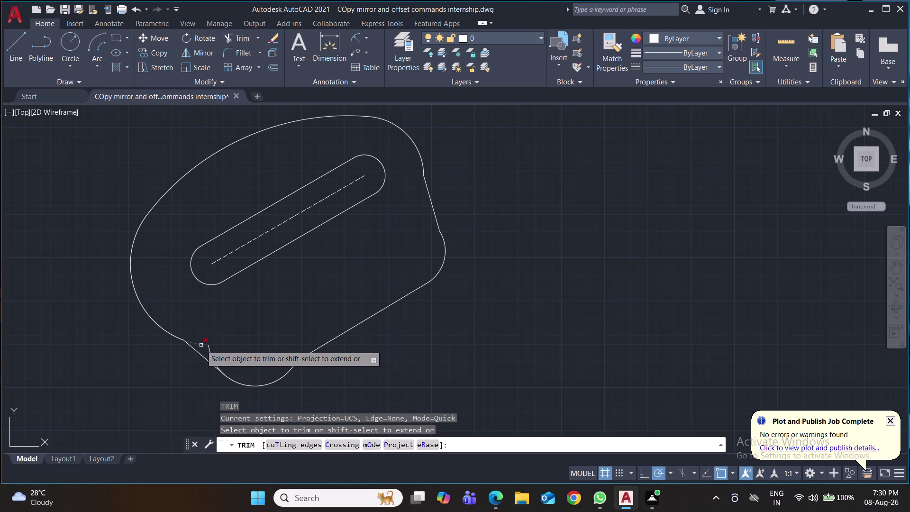
click(201, 345)
click(209, 349)
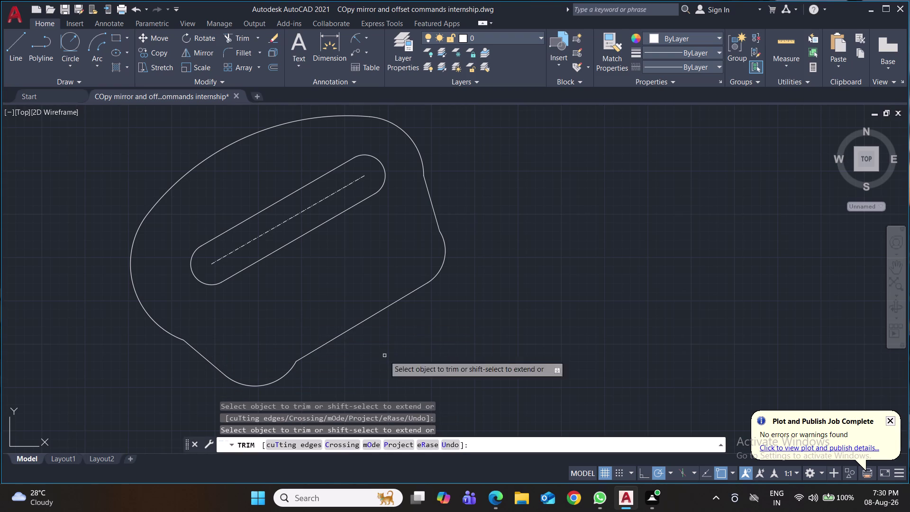
middle_drag(498, 329, 504, 314)
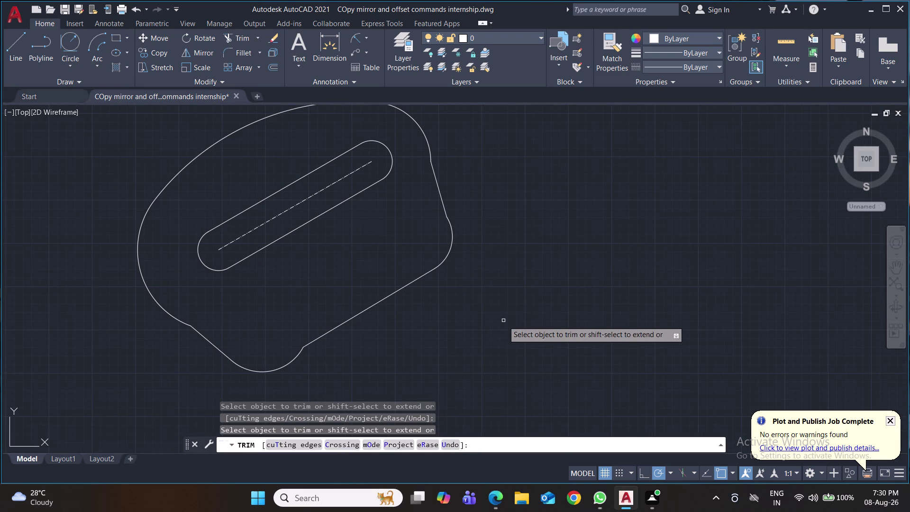
Save the drawing and recentre the profile in the view.
key(ctrl+s)
key(ctrl+s)
key(ctrl+s)
key(ctrl+s)
key(ctrl+s)
key(ctrl+s)
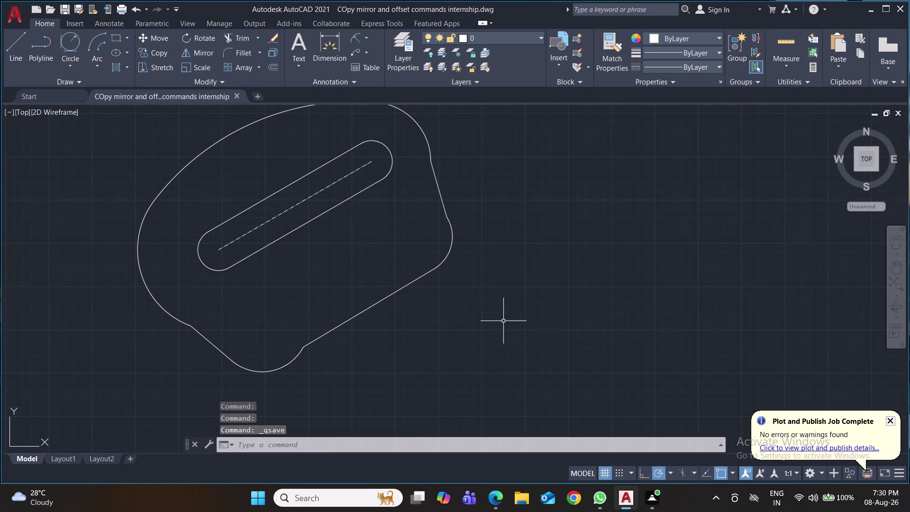
key(ctrl+s)
key(ctrl+s)
middle_drag(491, 272, 483, 319)
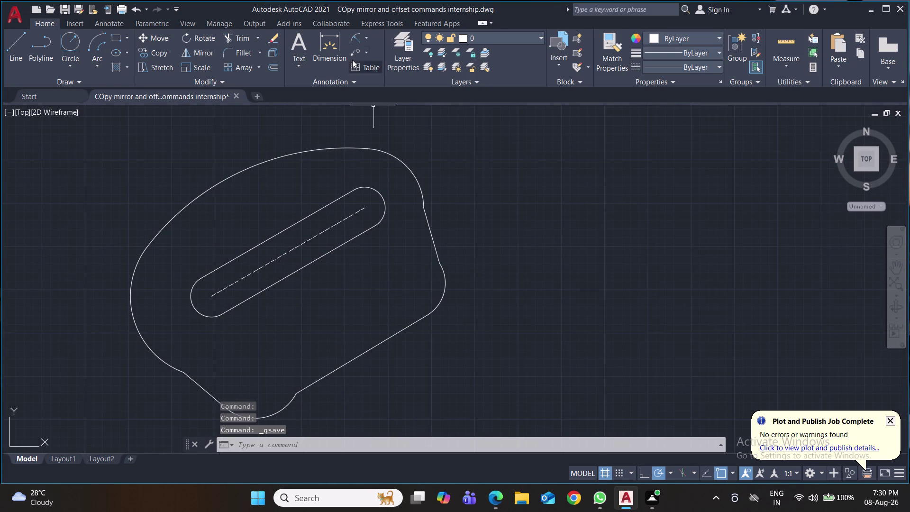
Add R17.10, R10.80 and R13.50 radius dimensions to the right and lower arcs.
click(355, 39)
click(405, 165)
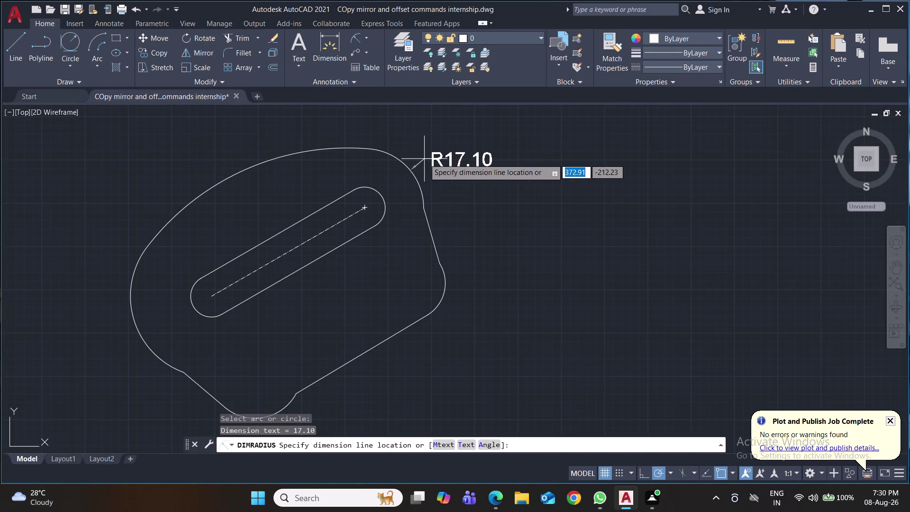
click(424, 159)
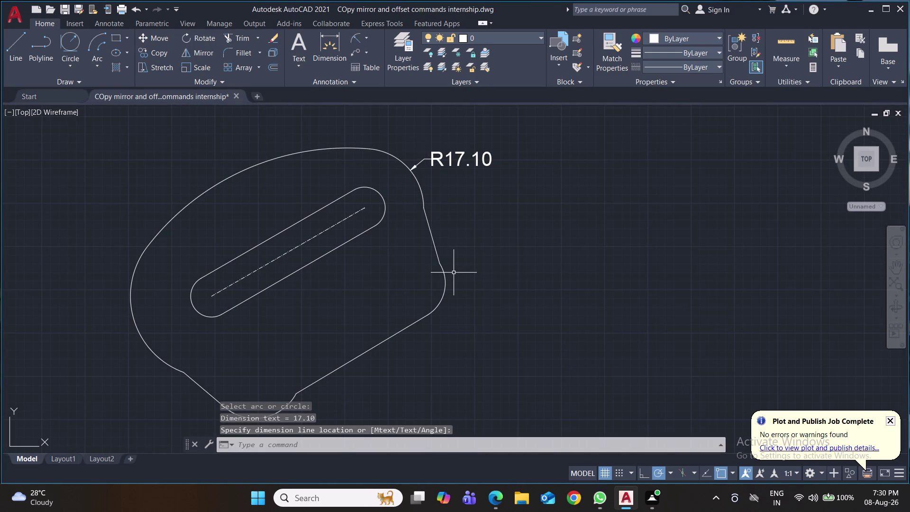
key(space)
click(445, 279)
click(460, 272)
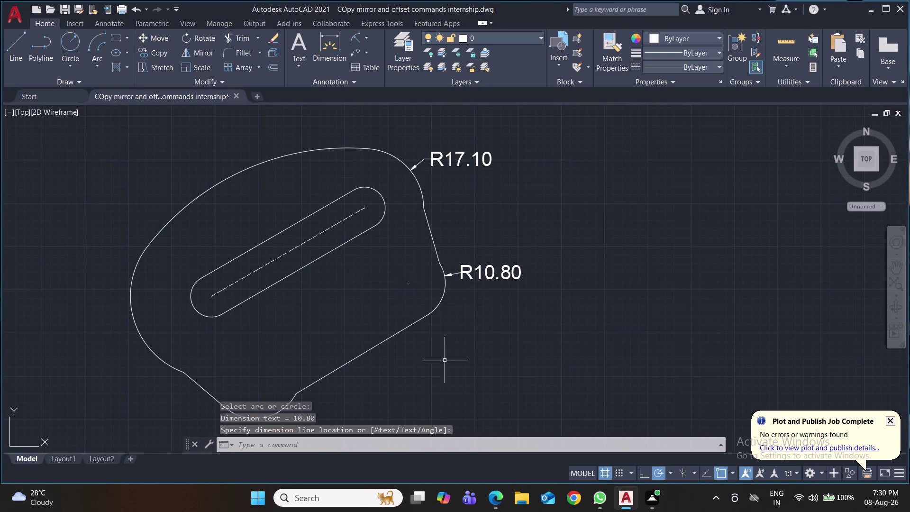
key(space)
click(286, 407)
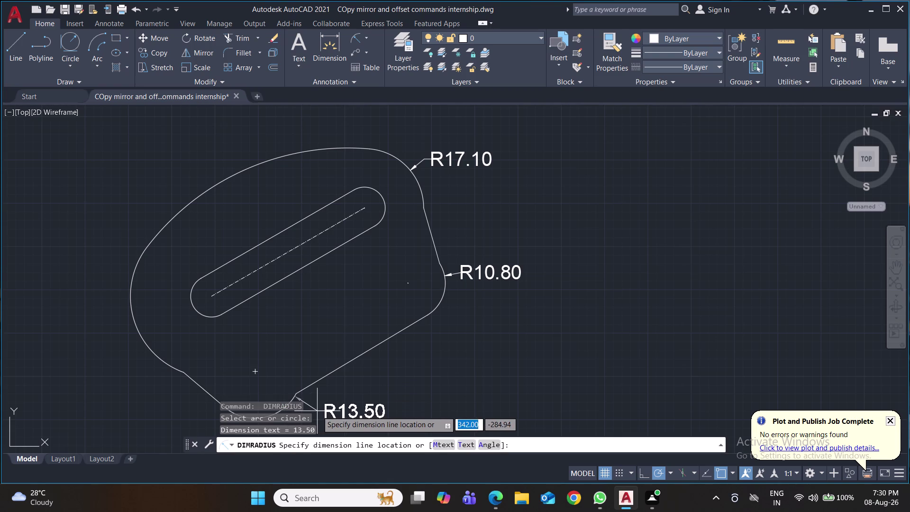
click(312, 414)
middle_drag(388, 385, 386, 348)
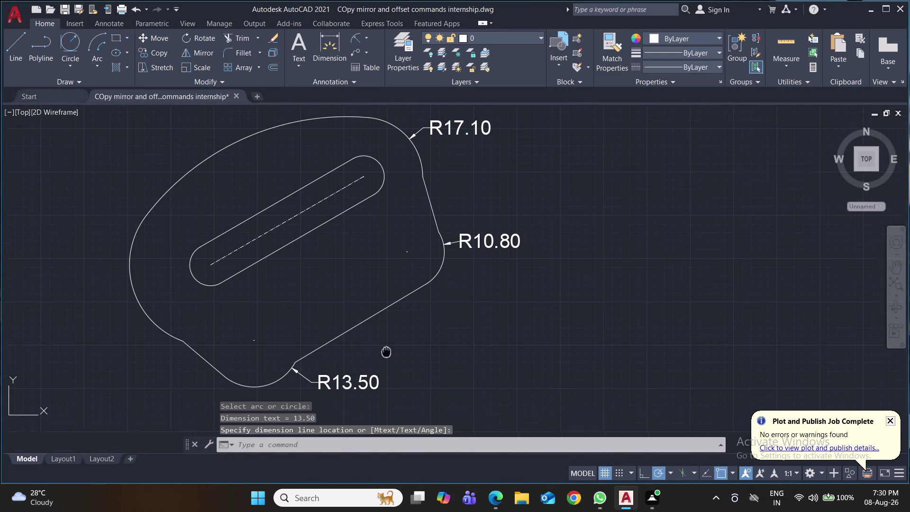
middle_drag(386, 349, 384, 329)
Dimension the upper-left R72.90 and left R23.40 outer arcs, then save.
key(space)
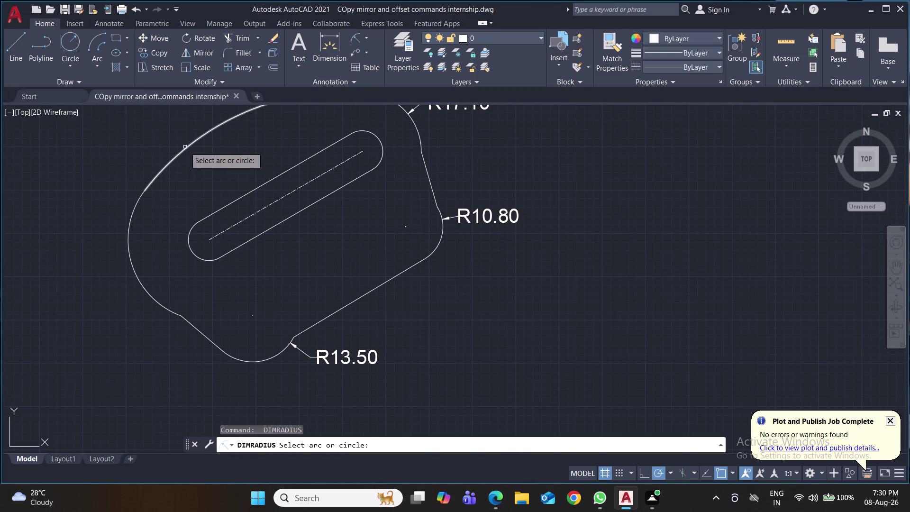
click(185, 147)
click(167, 138)
key(space)
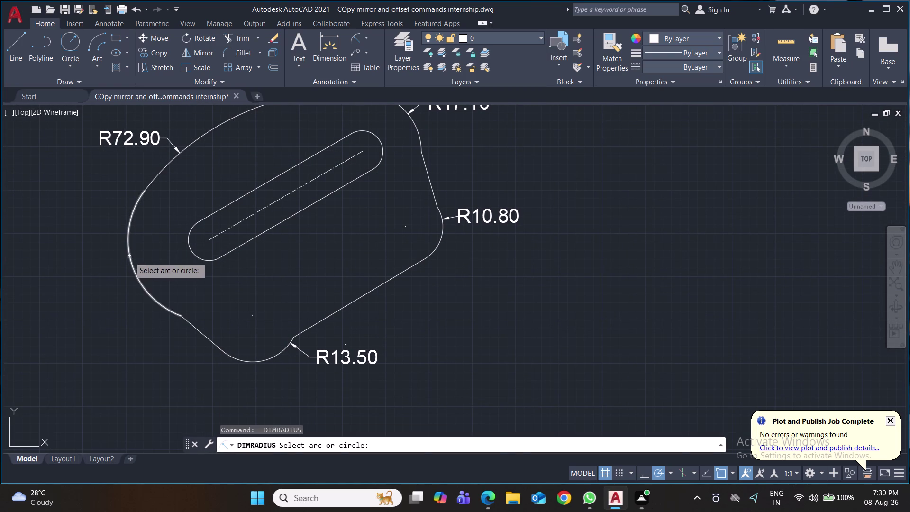
click(130, 257)
click(105, 254)
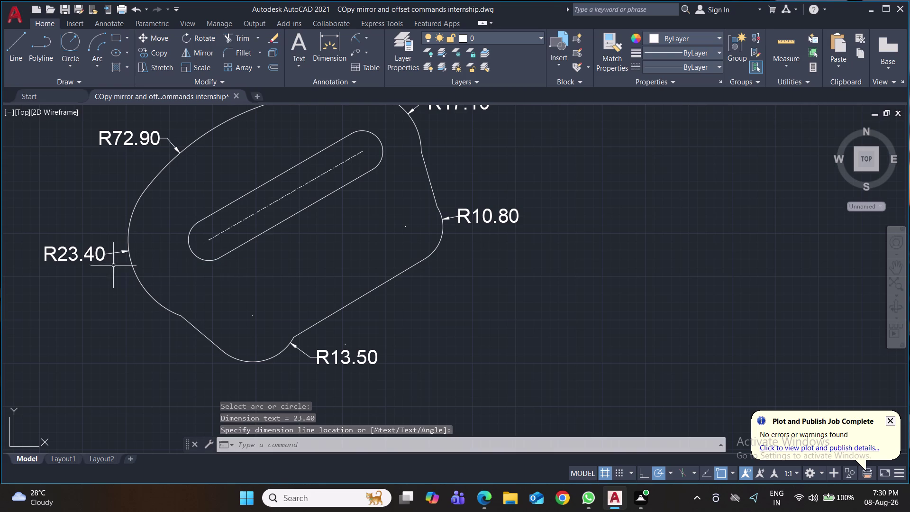
key(ctrl+s)
key(ctrl+s)
key(ctrl+s)
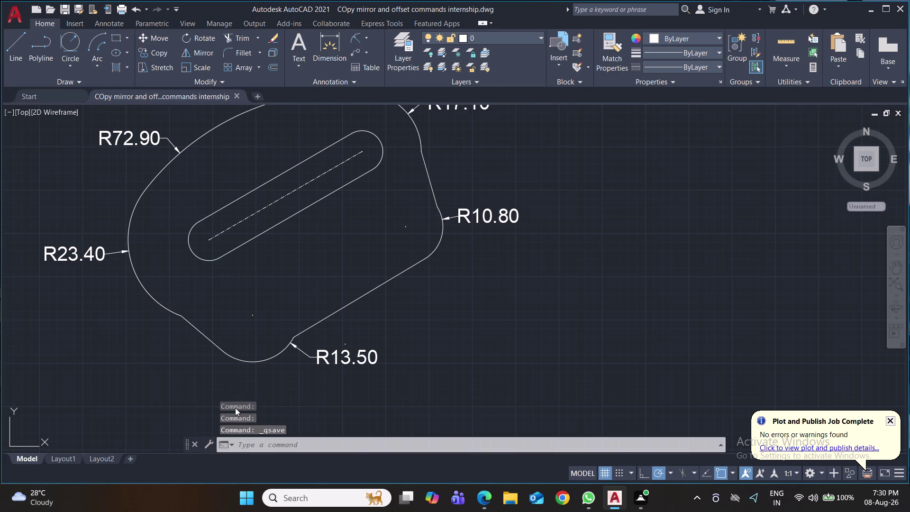
key(ctrl+s)
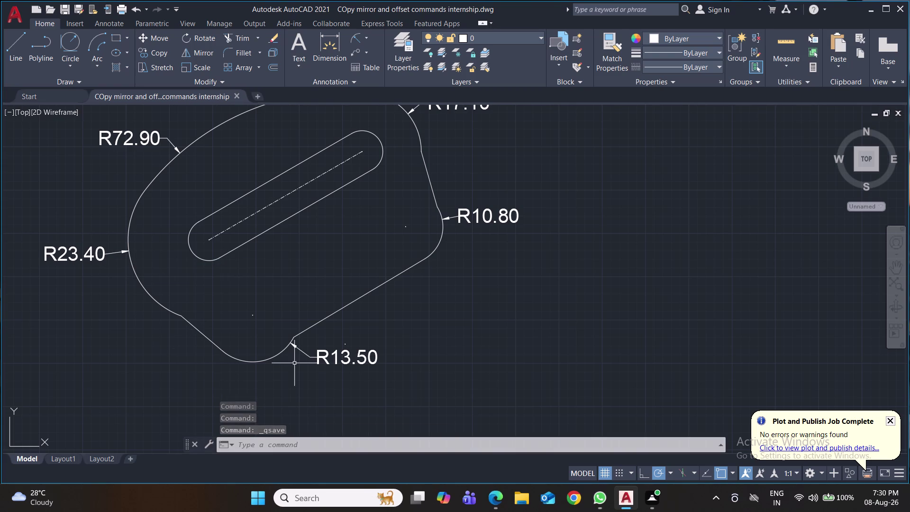
middle_drag(503, 297, 458, 365)
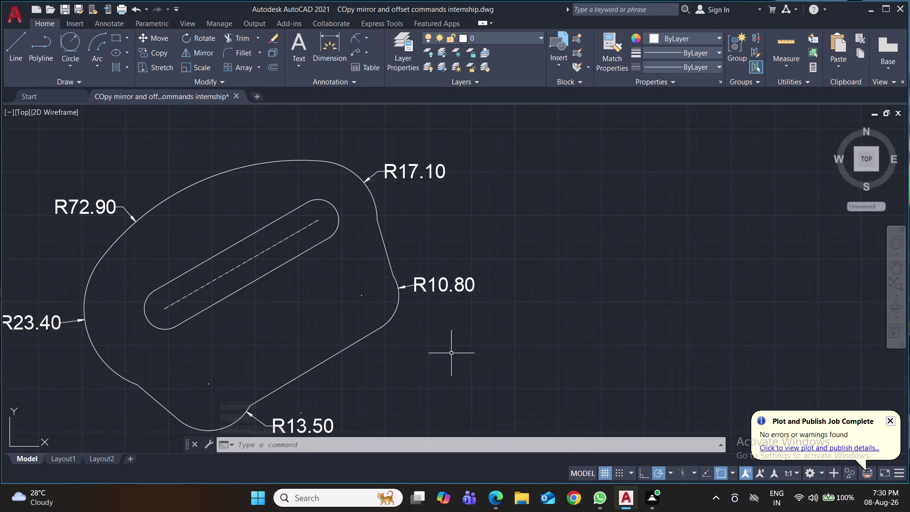
Dimension the slot's upper-right end R6.00, placing the label above it.
click(354, 36)
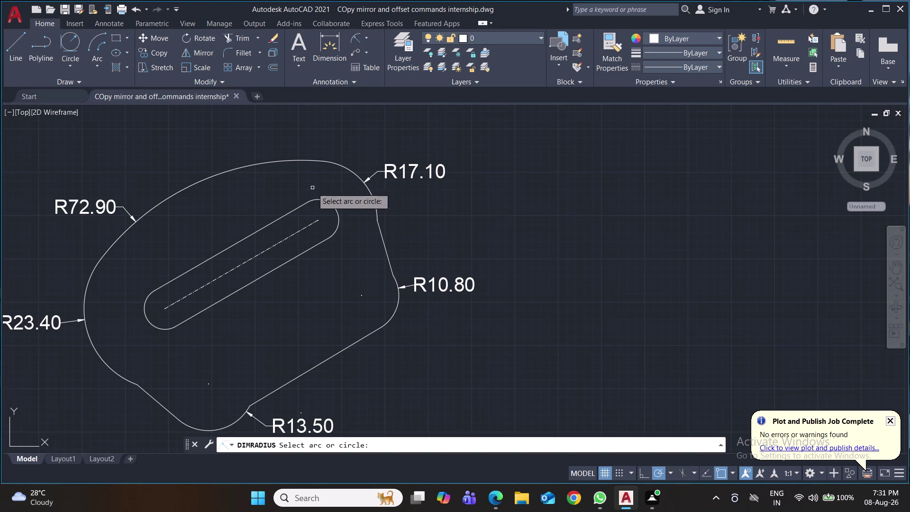
click(327, 202)
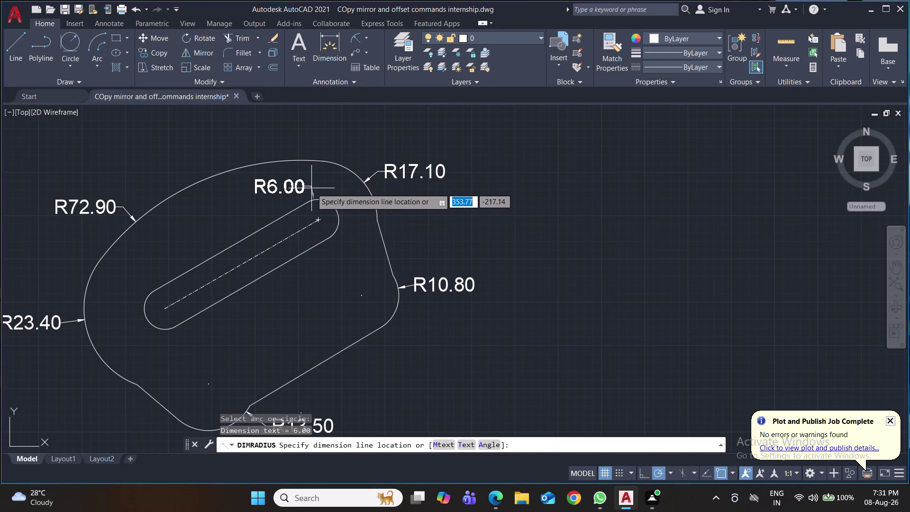
click(311, 188)
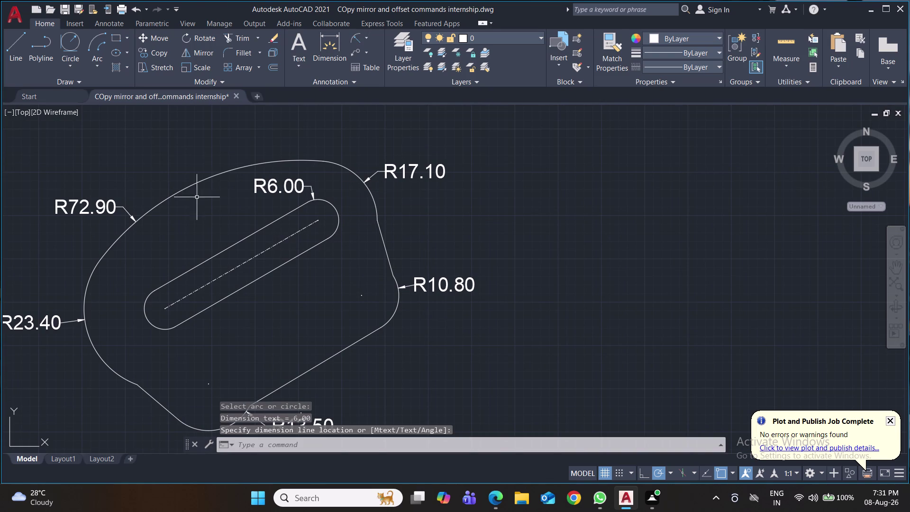
click(363, 39)
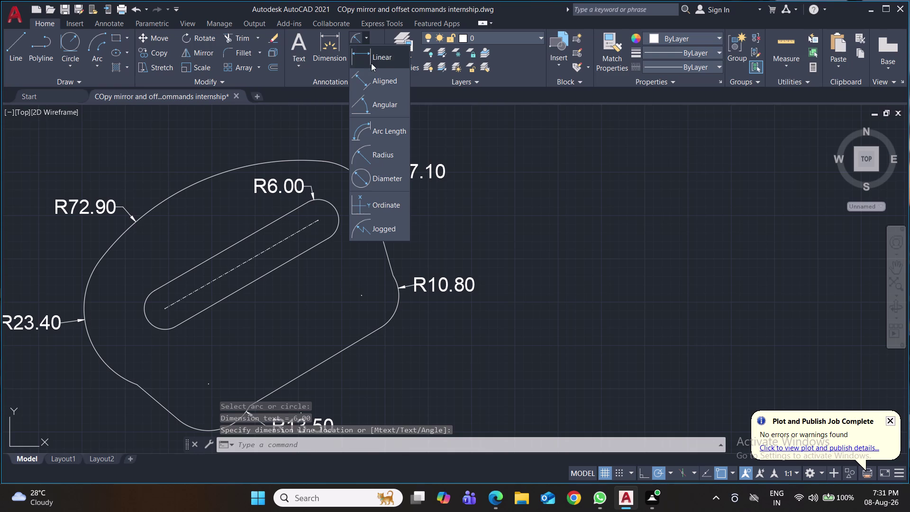
Start an aligned dimension between the slot ends, cancel the misplaced attempt, and save.
click(381, 80)
click(320, 220)
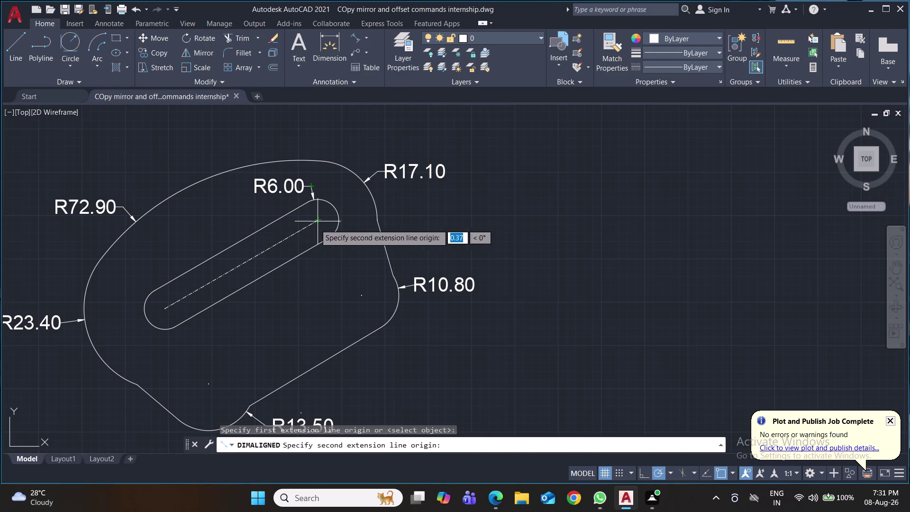
click(165, 309)
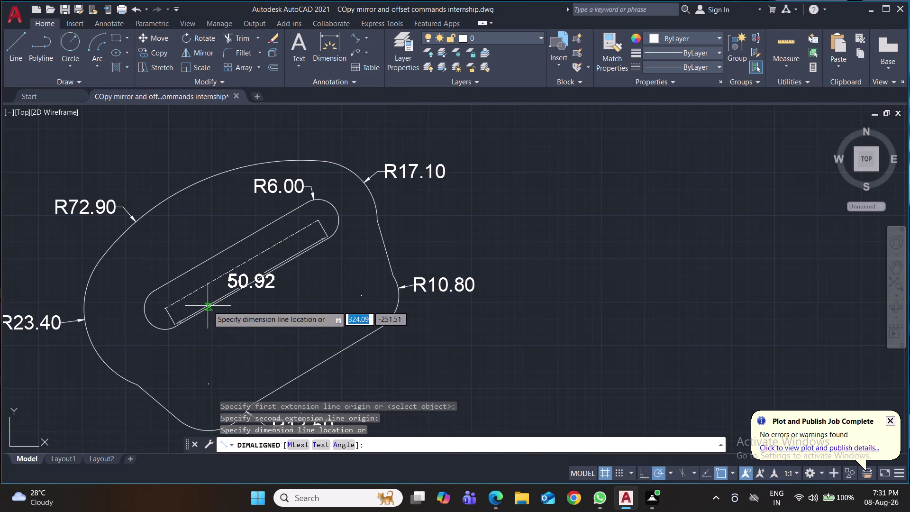
key(Escape)
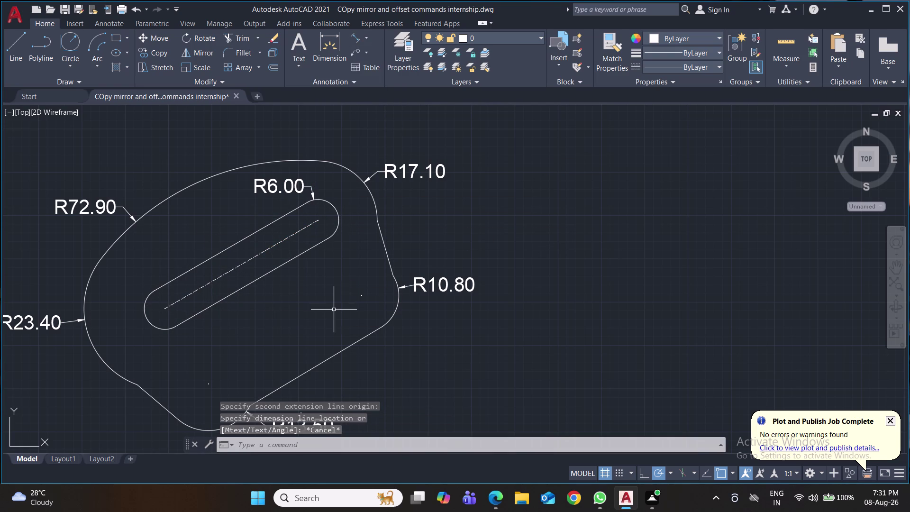
key(ctrl+s)
key(ctrl+s)
key(ctrl+s)
key(ctrl+s)
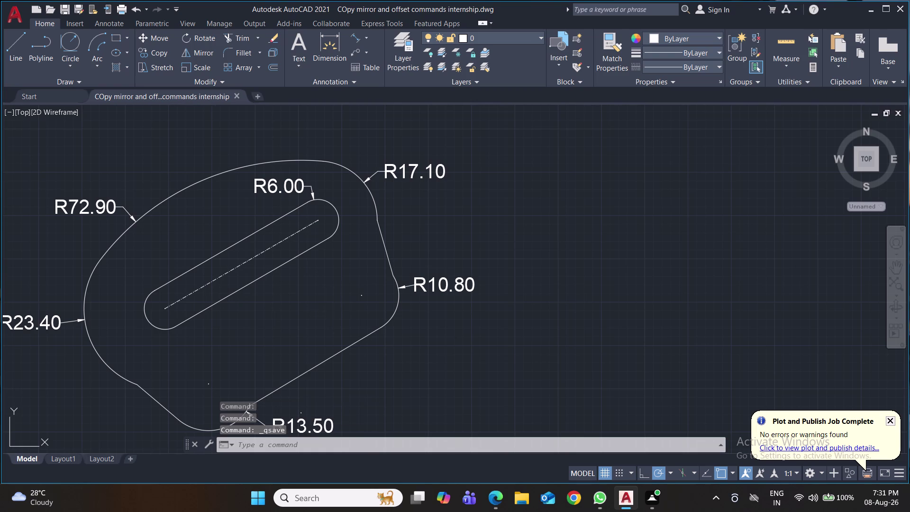
key(ctrl+s)
Place the aligned 51.00 dimension between the slot centres above the slot, then save.
click(354, 39)
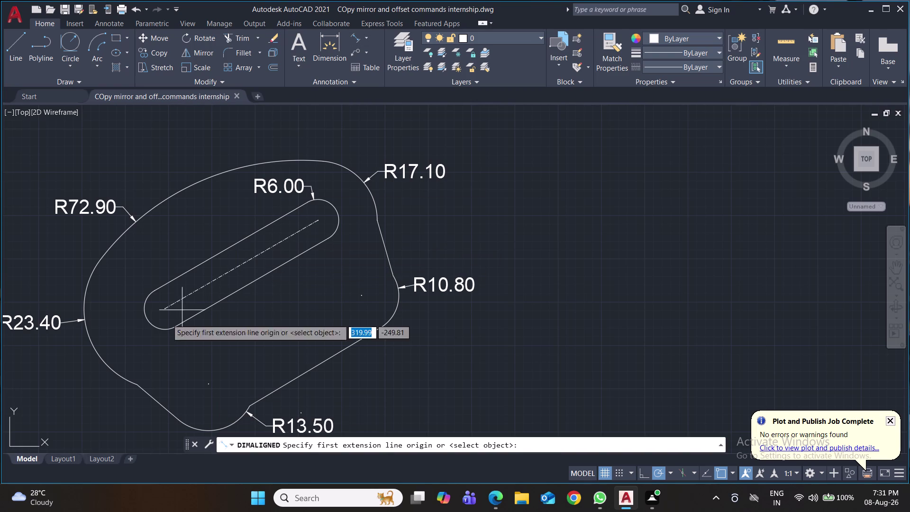
click(162, 309)
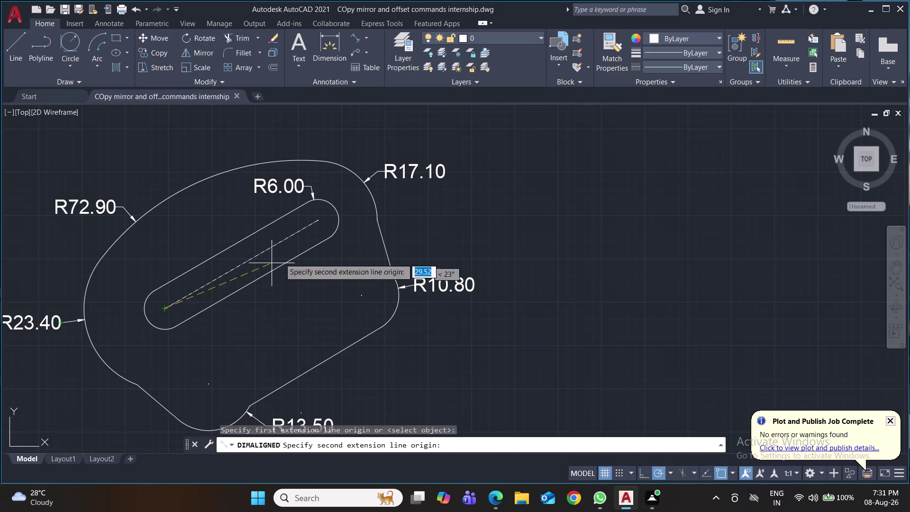
click(316, 222)
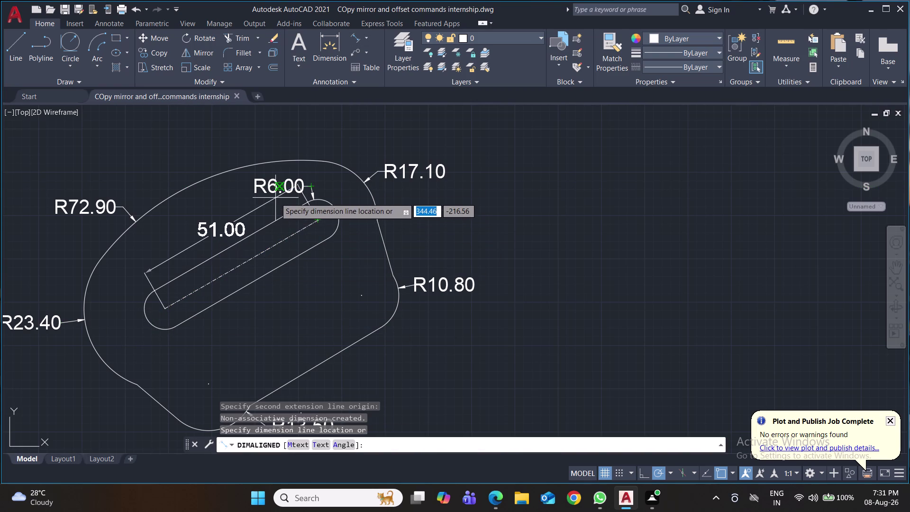
click(275, 198)
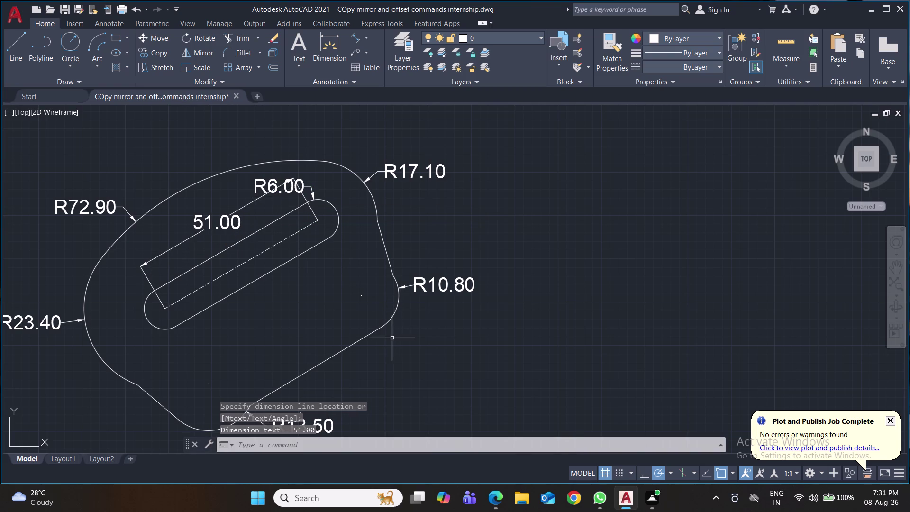
key(ctrl+s)
key(ctrl+s)
key(ctrl+s)
key(ctrl+s)
key(ctrl+s)
key(ctrl+s)
key(ctrl+s)
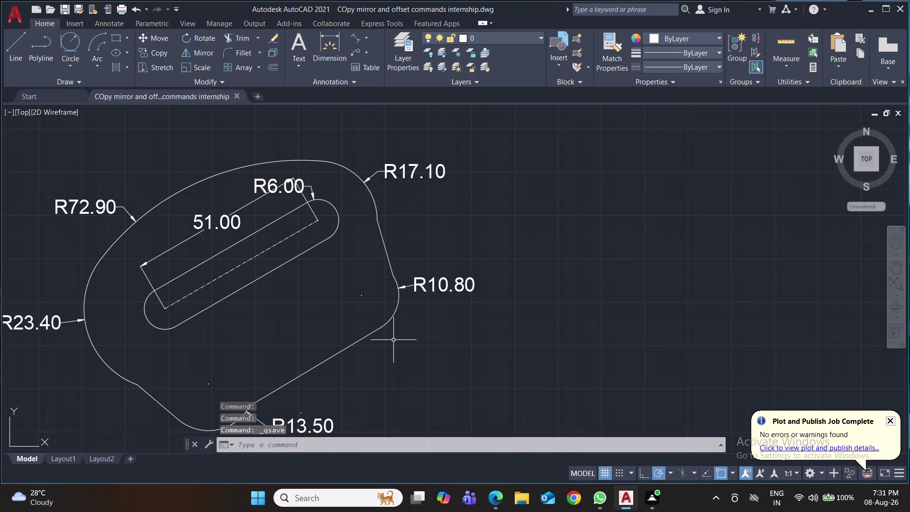
key(ctrl+s)
key(ctrl+s)
key(ctrl+s)
key(ctrl+s)
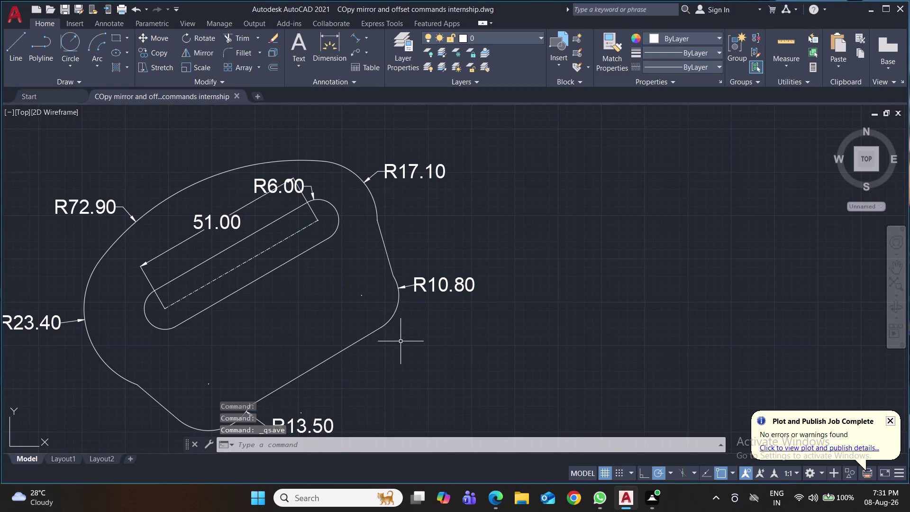